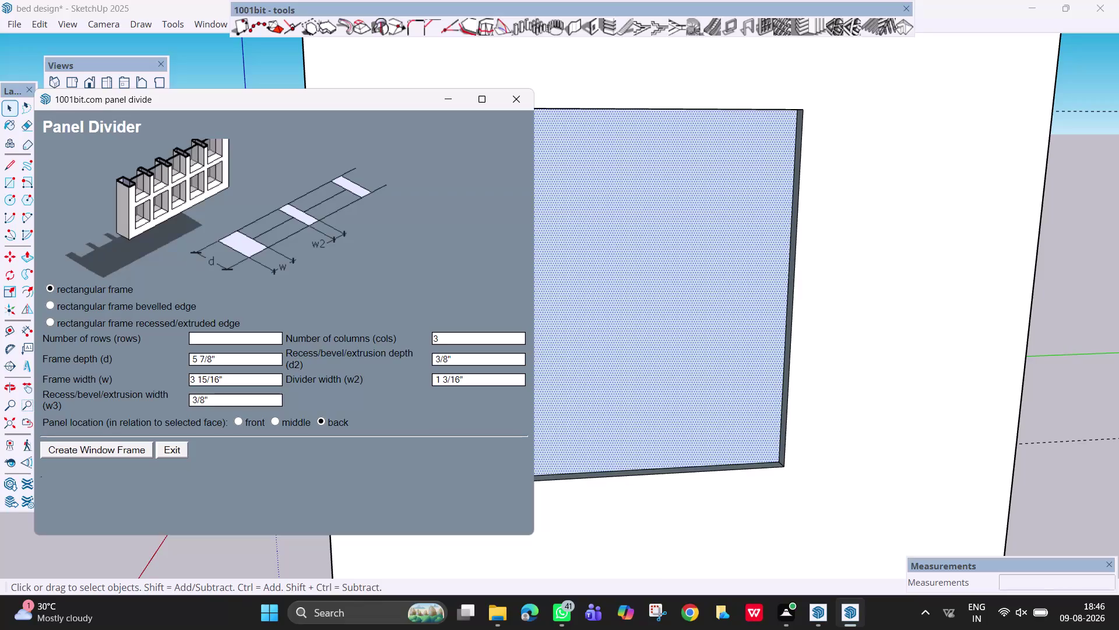
Create a 1-row, 2-column window frame placed at the middle location with 1001bit Panel Divider.
click(258, 337)
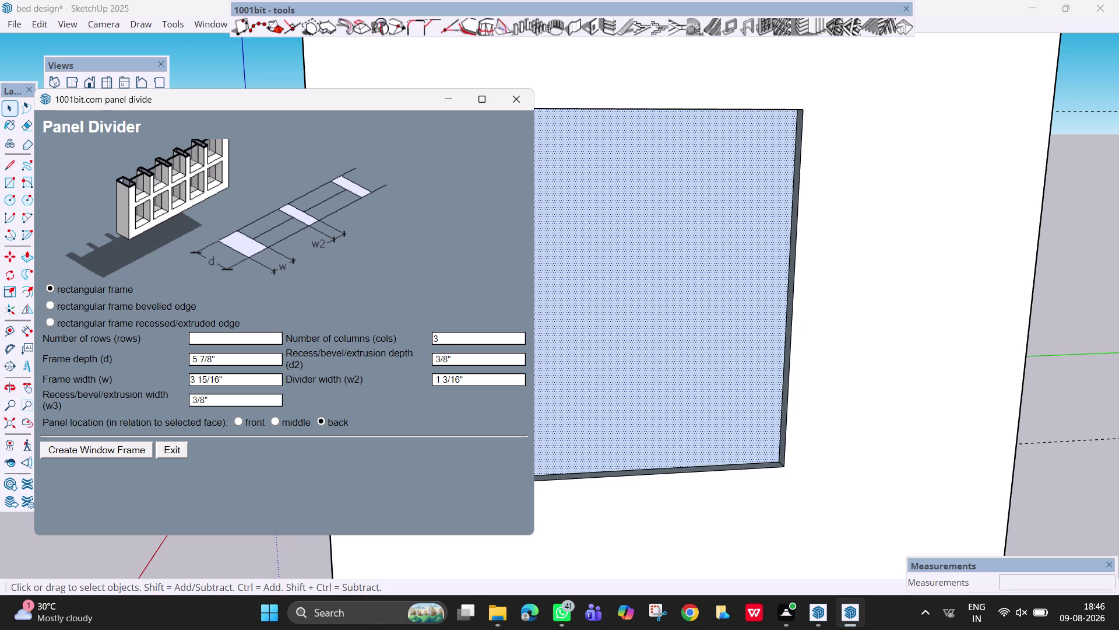
key(1)
click(447, 335)
key(BackSpace)
key(2)
click(276, 420)
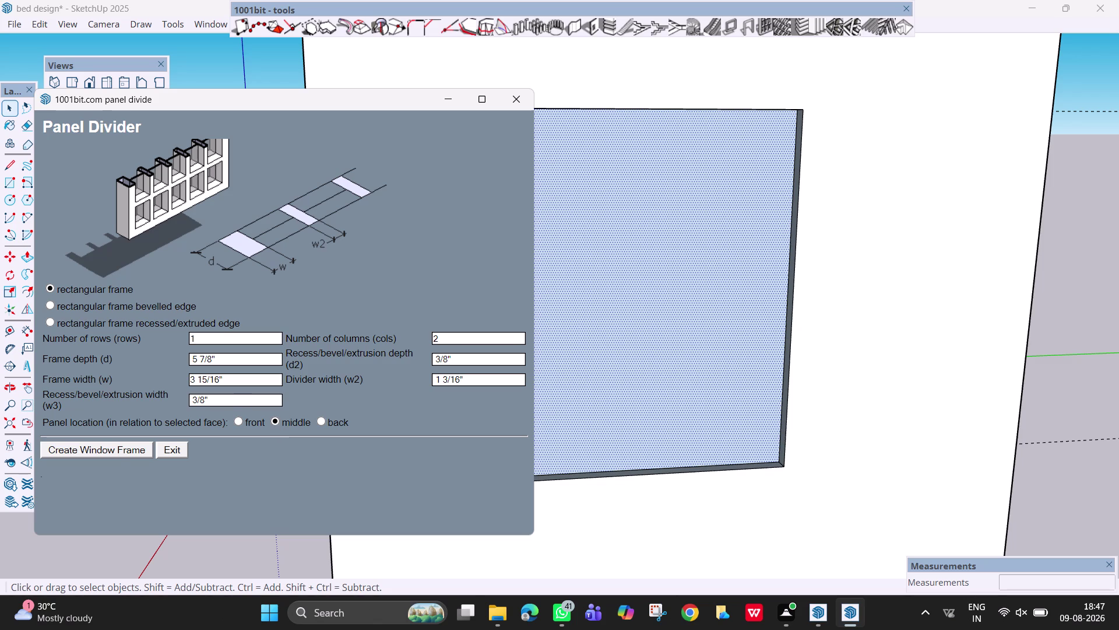
click(104, 449)
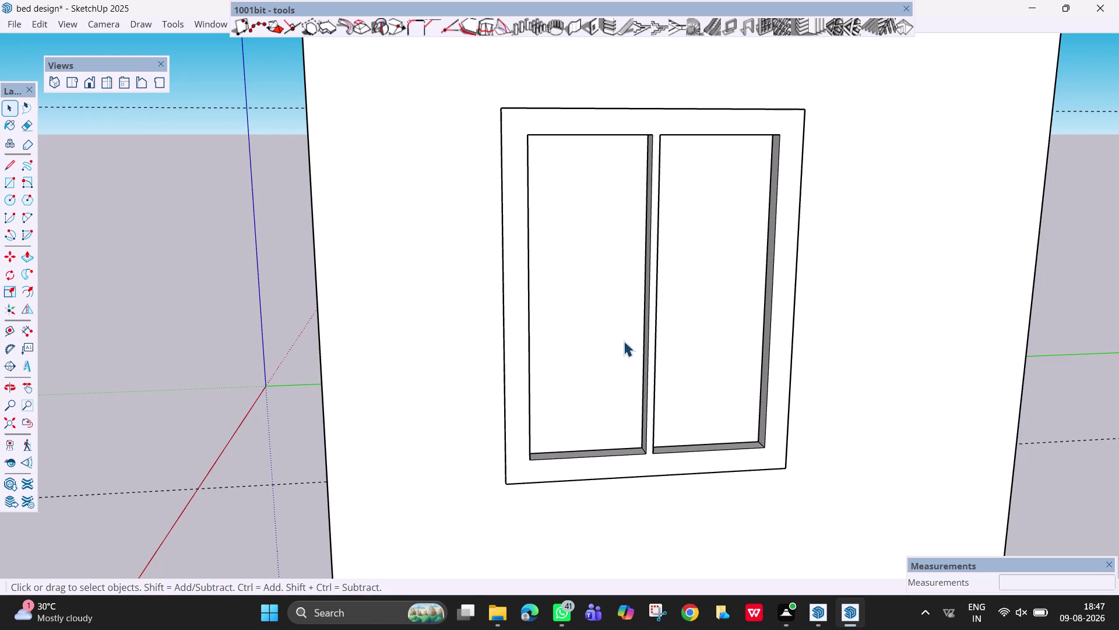
scroll(down, 3)
middle_drag(625, 336, 700, 358)
middle_drag(759, 361, 769, 363)
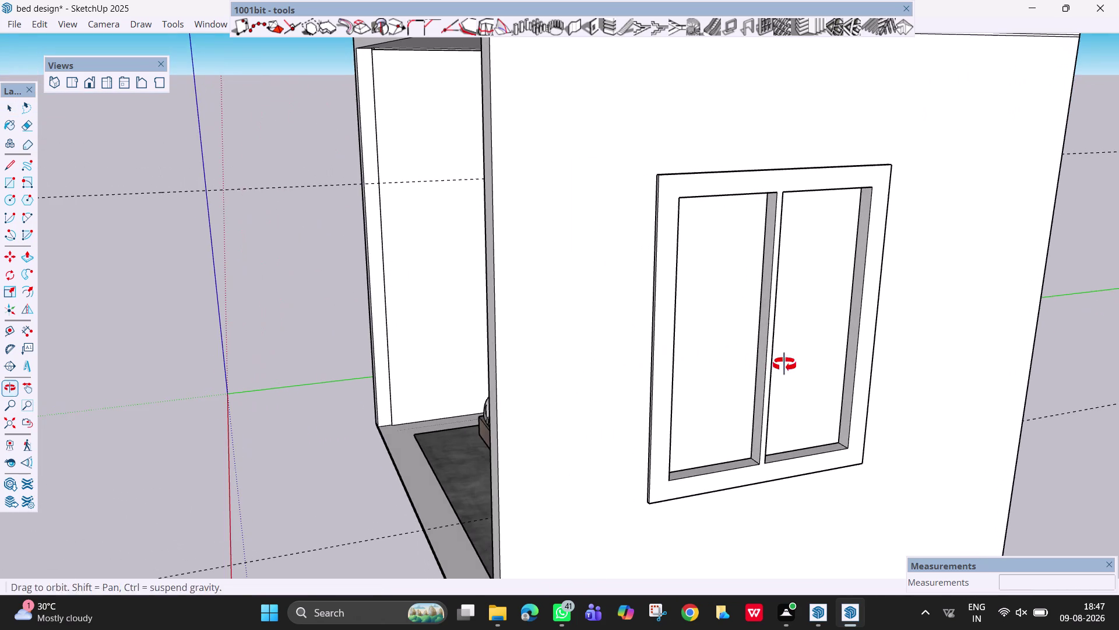
middle_drag(768, 363, 788, 364)
scroll(down, 3)
middle_drag(525, 347, 893, 369)
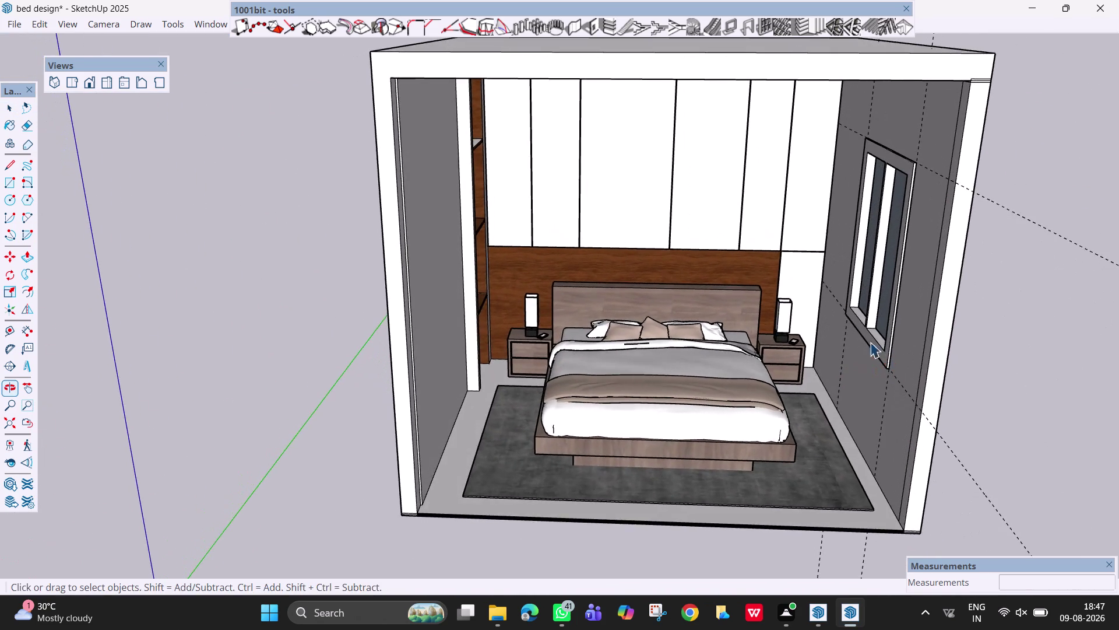
scroll(up, 3)
scroll(up, 3)
middle_drag(875, 340, 897, 378)
scroll(down, 3)
middle_drag(914, 381, 622, 342)
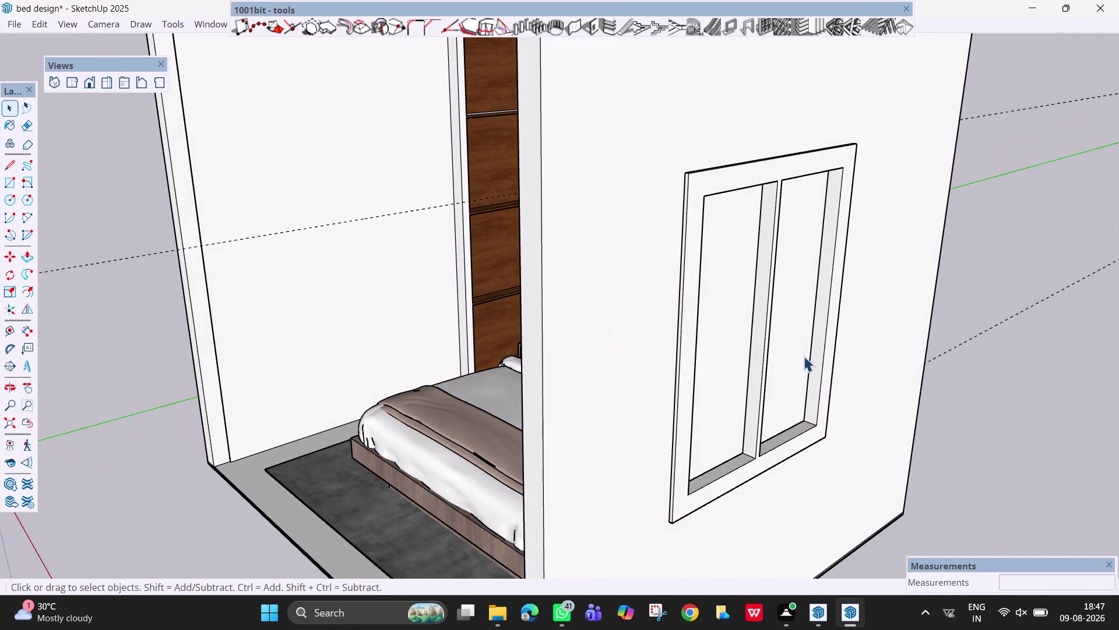
middle_drag(802, 298, 757, 276)
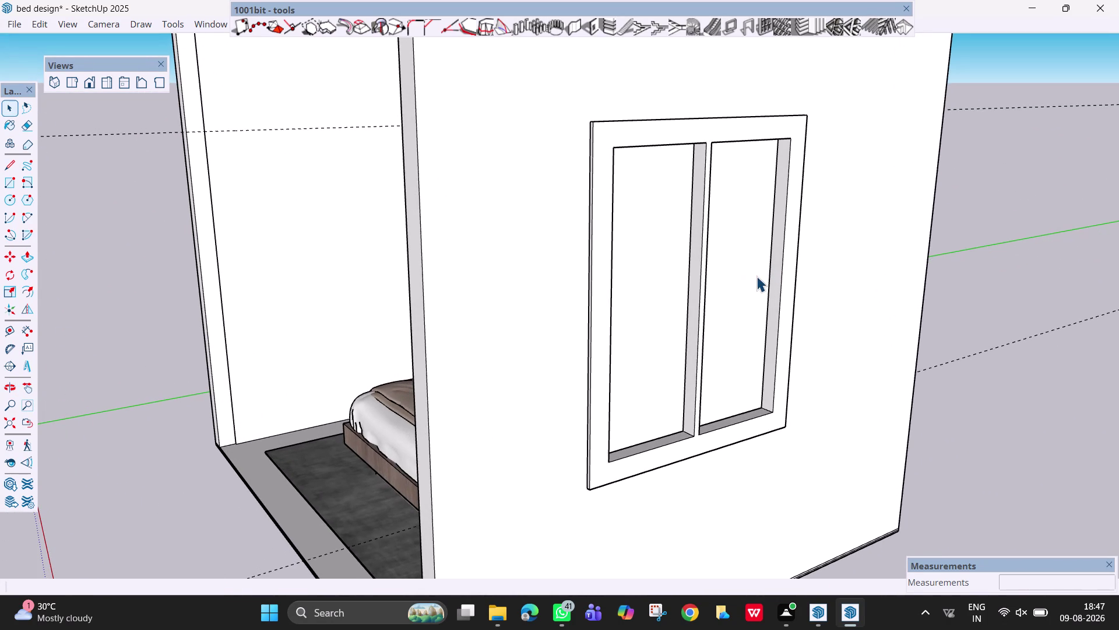
click(737, 279)
Explode the window frame group and orbit to view it from inside the room.
right_click(738, 280)
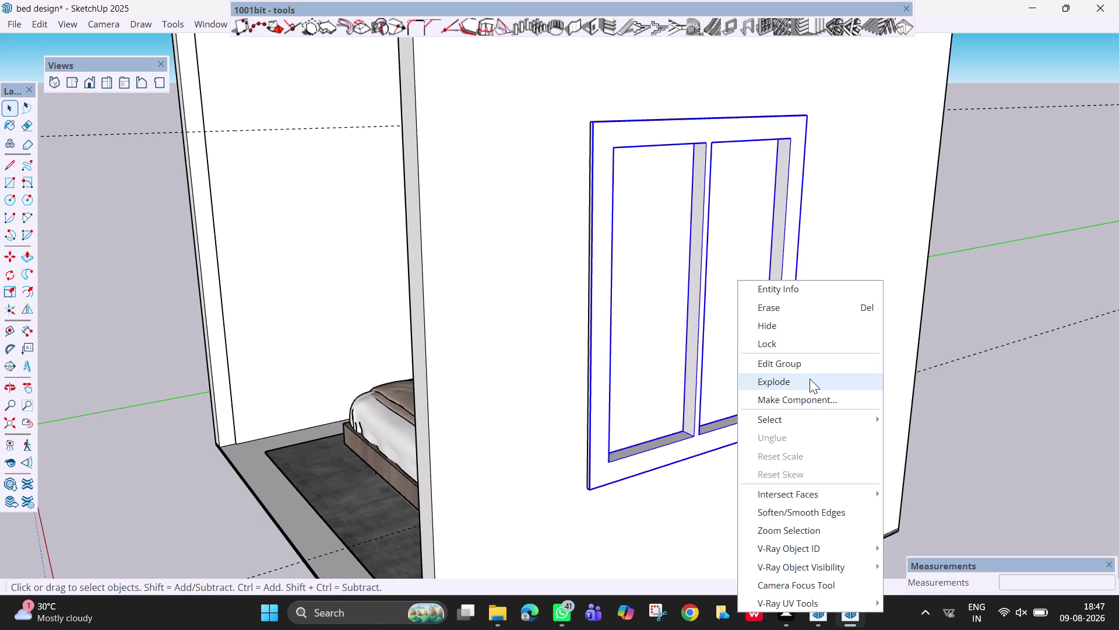
click(810, 378)
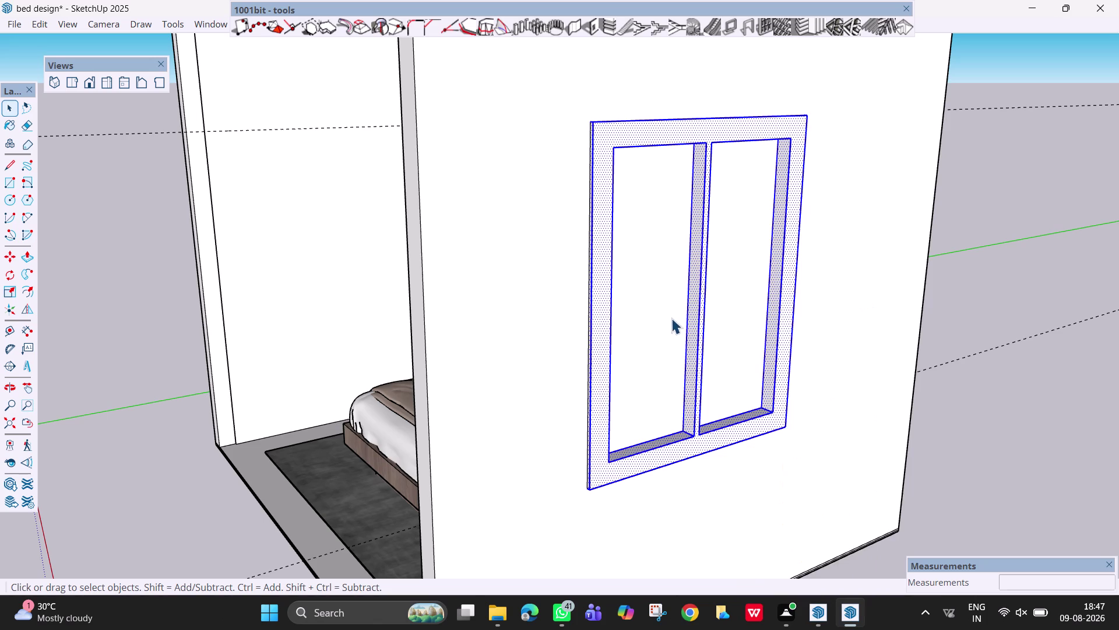
middle_drag(682, 330, 819, 347)
middle_drag(659, 326, 850, 362)
key(space)
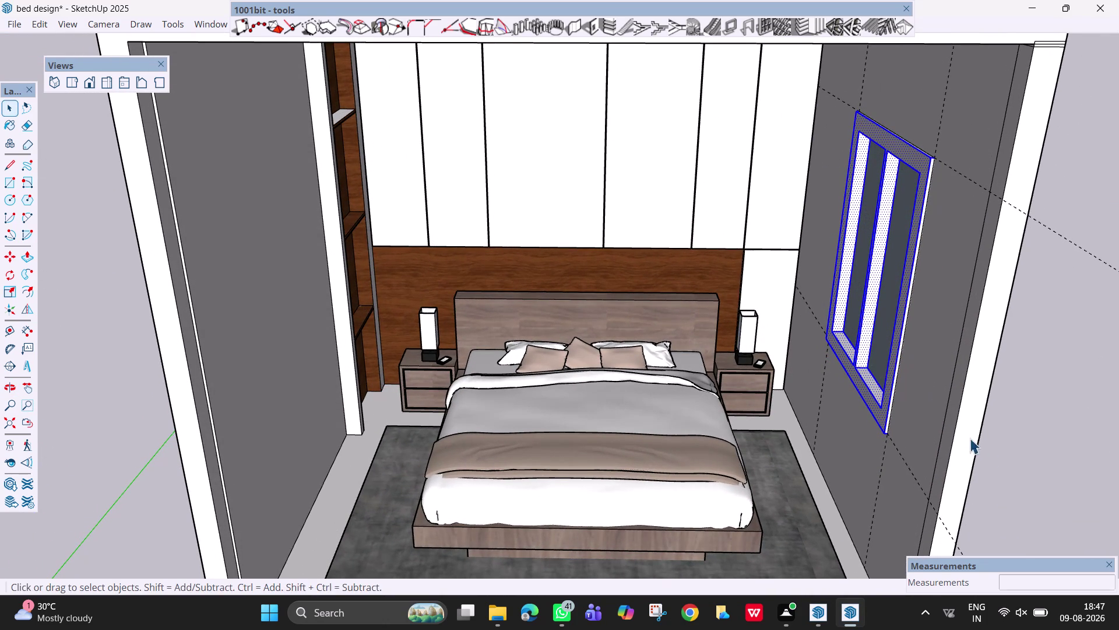
Clear the selection, zoom toward the window and select the glass panes.
click(1043, 471)
scroll(up, 3)
middle_drag(863, 325, 943, 344)
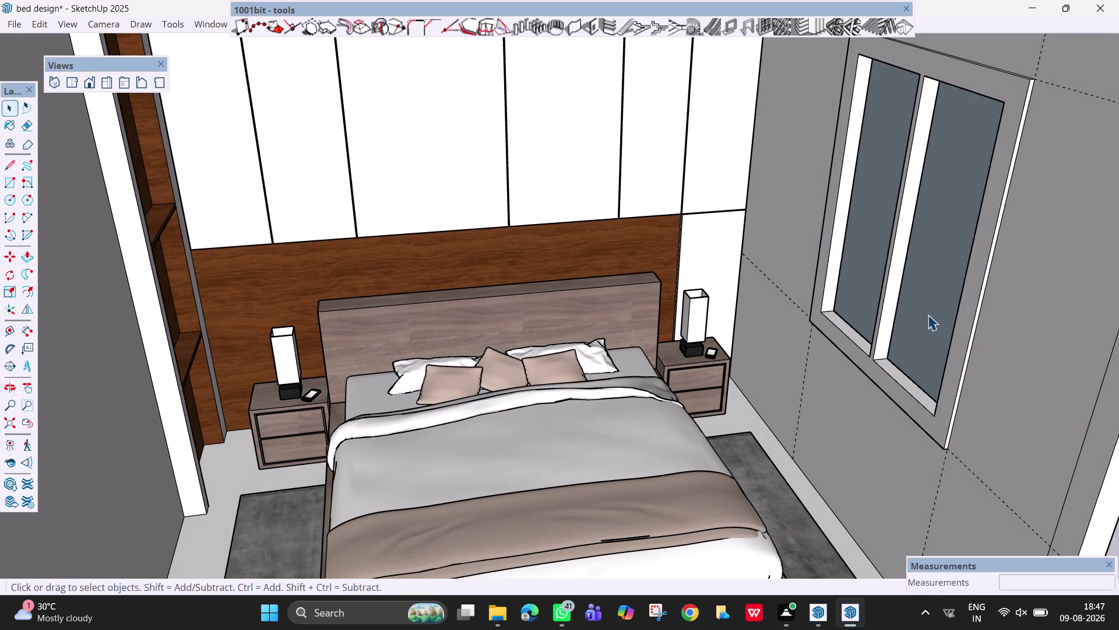
click(928, 314)
right_click(928, 315)
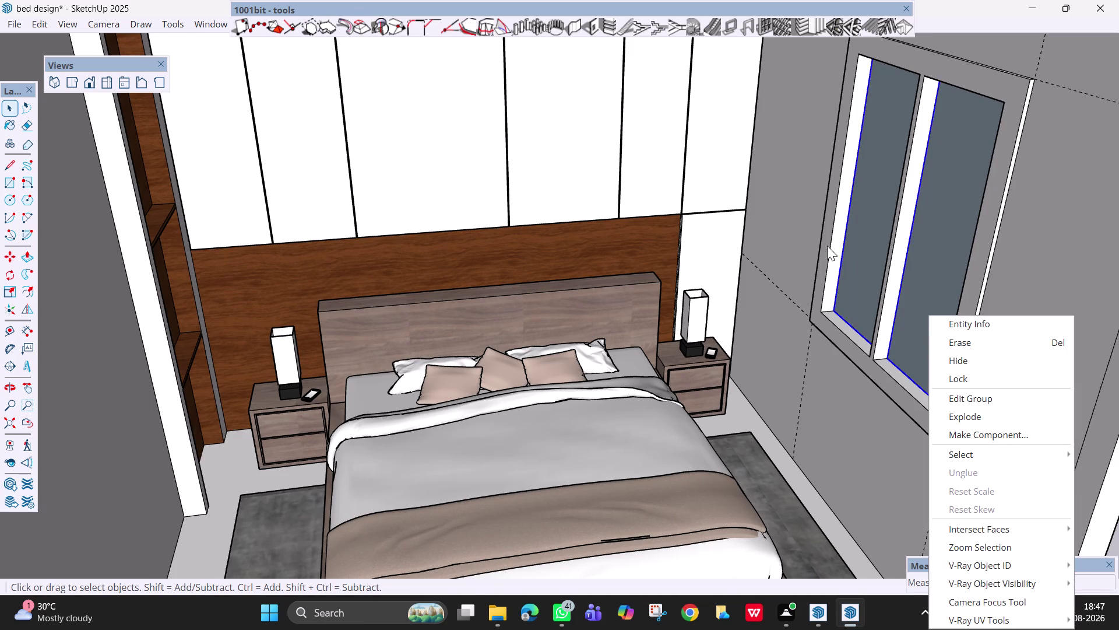
click(201, 22)
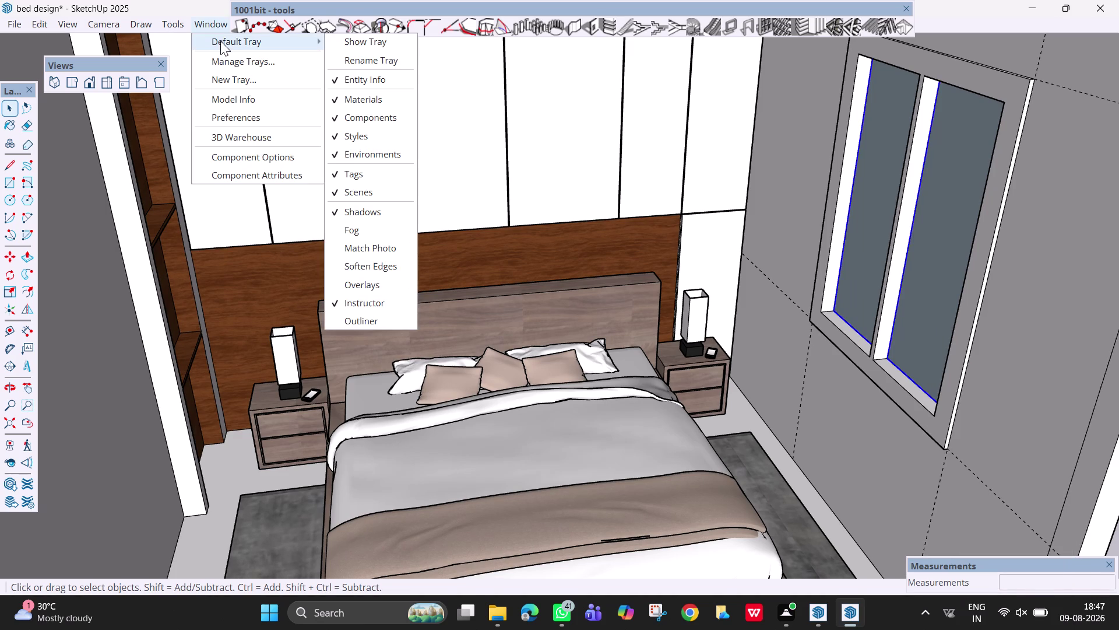
Paint a window pane with Glass_Safety_01 from the Materials panel's Glass category.
click(220, 41)
click(347, 50)
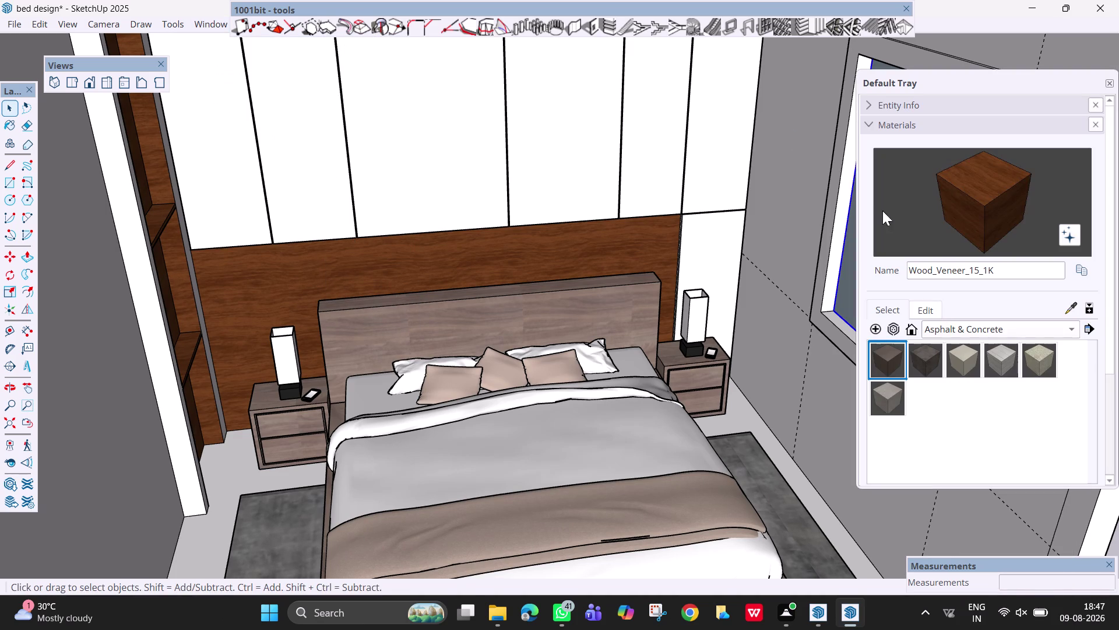
click(1001, 336)
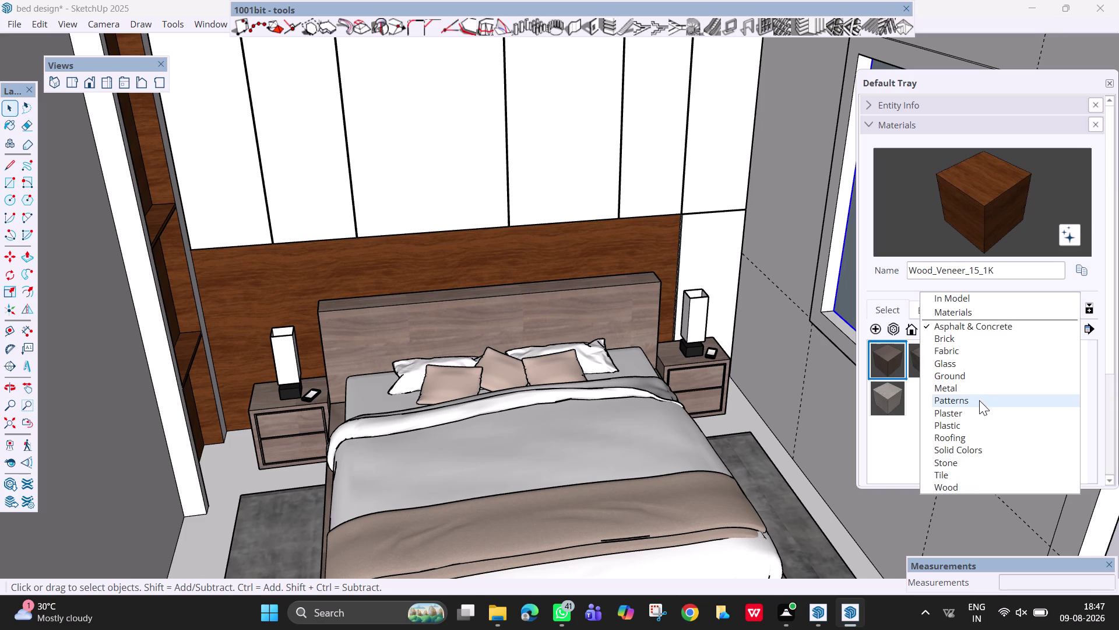
click(970, 365)
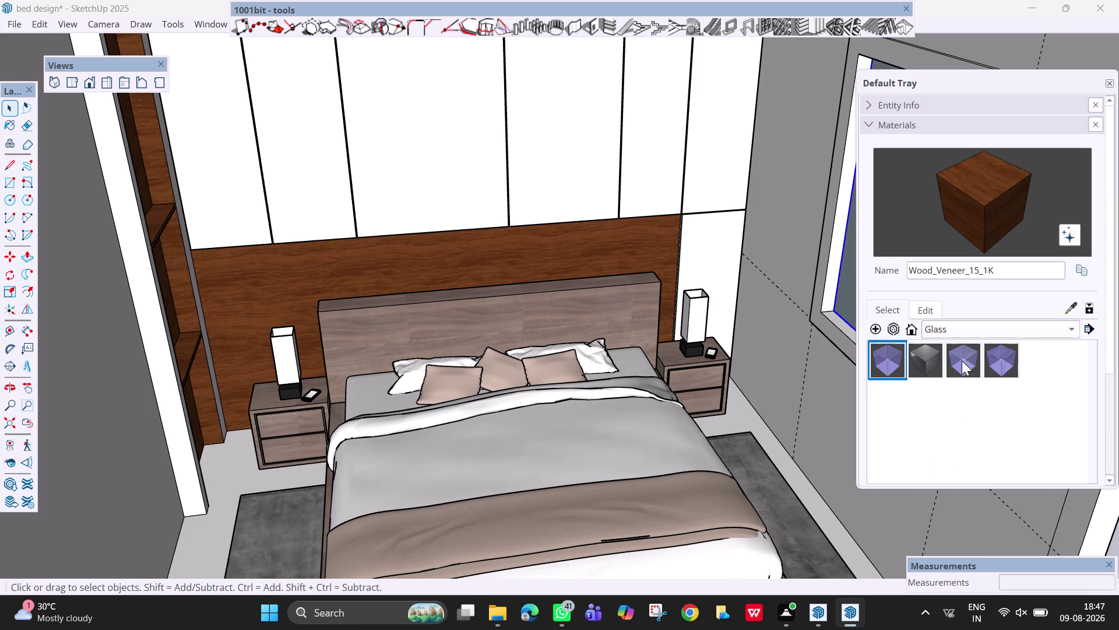
click(962, 360)
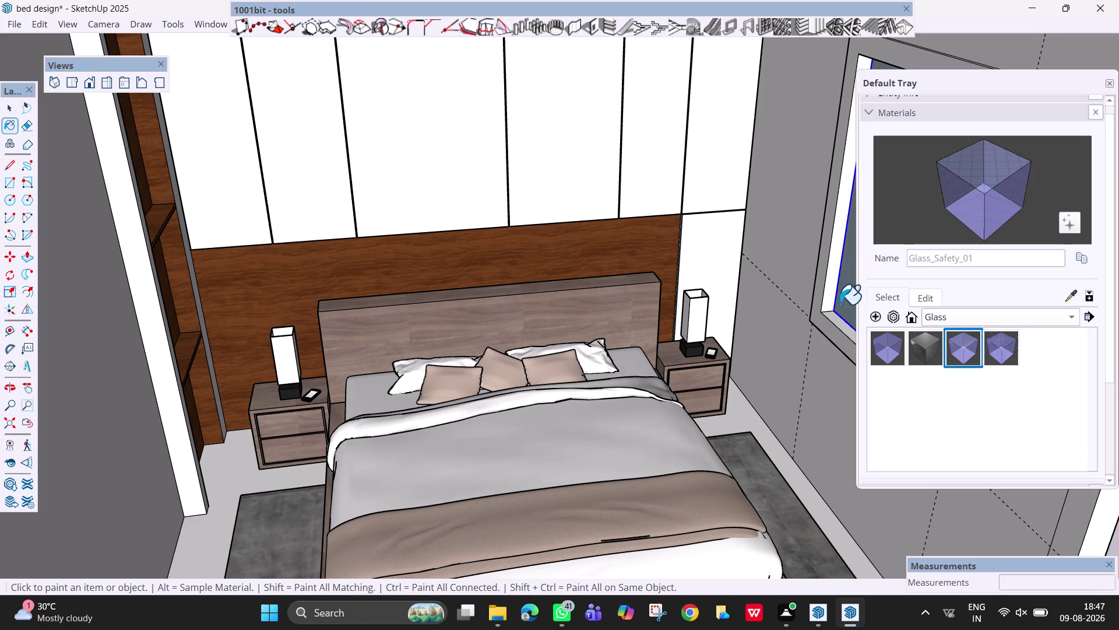
click(840, 304)
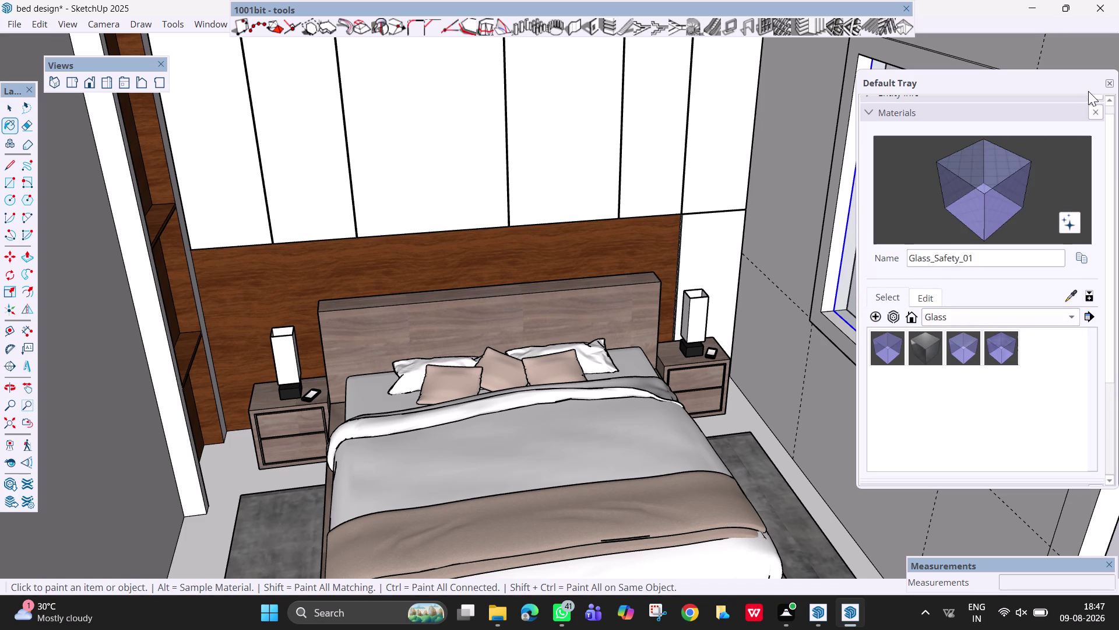
Repaint the panes with Glass_Sky Reflection_01, close the Materials panel and view from outside.
drag(1066, 89, 720, 96)
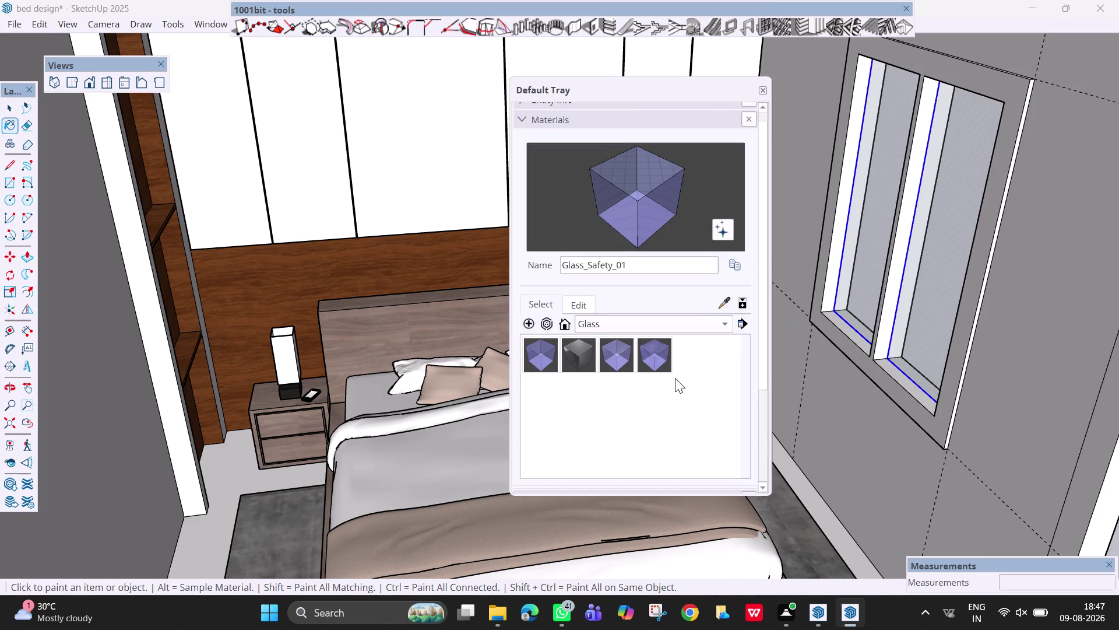
click(652, 351)
click(933, 285)
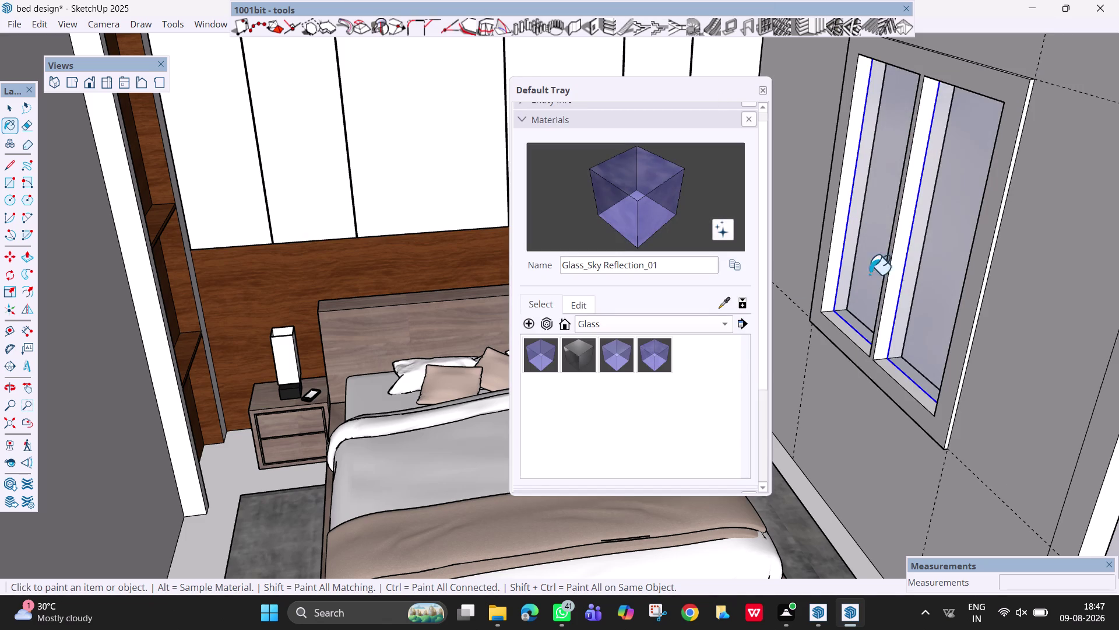
scroll(down, 3)
middle_drag(803, 271, 929, 207)
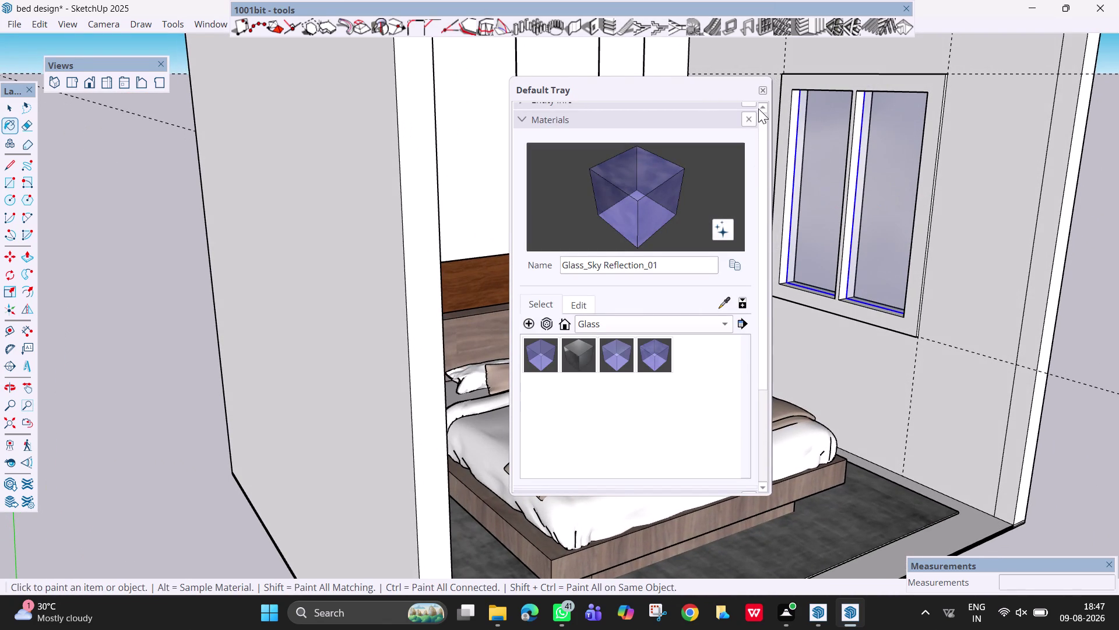
click(758, 90)
scroll(down, 3)
middle_drag(851, 228, 768, 278)
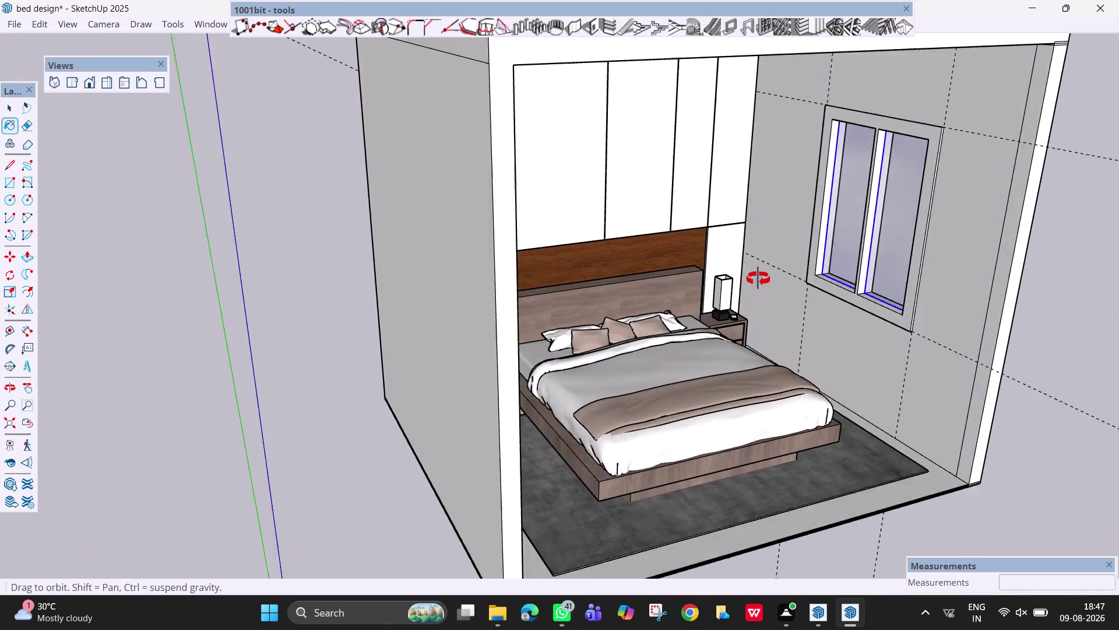
middle_drag(769, 278, 656, 276)
scroll(up, 3)
scroll(up, 3)
middle_drag(826, 378, 722, 370)
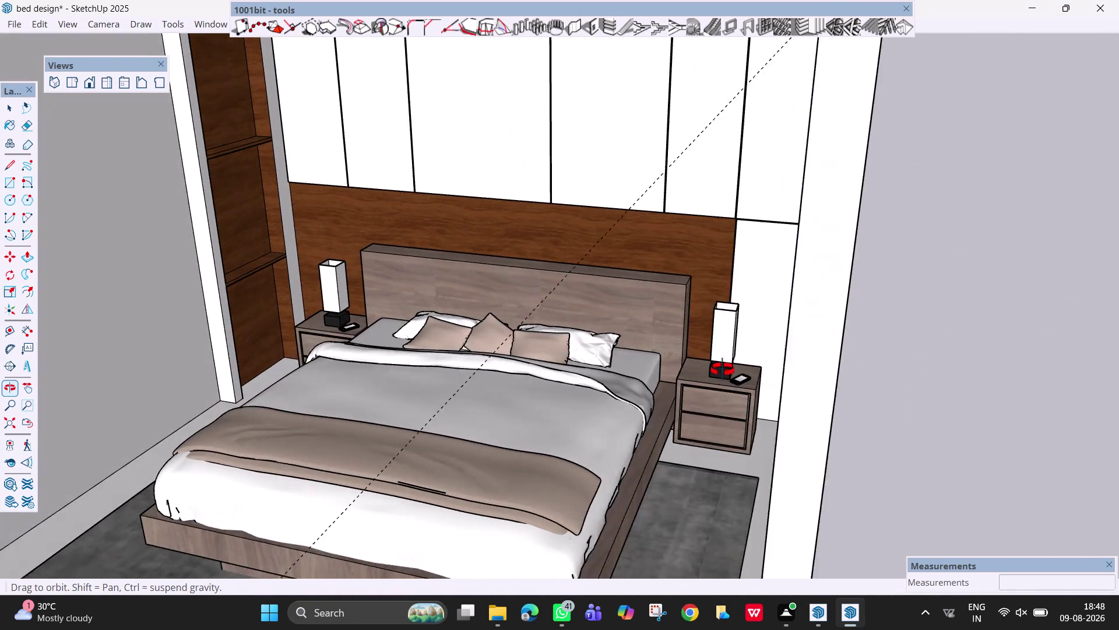
middle_drag(723, 370, 764, 359)
scroll(up, 3)
scroll(down, 3)
scroll(down, 3)
middle_drag(651, 458, 759, 360)
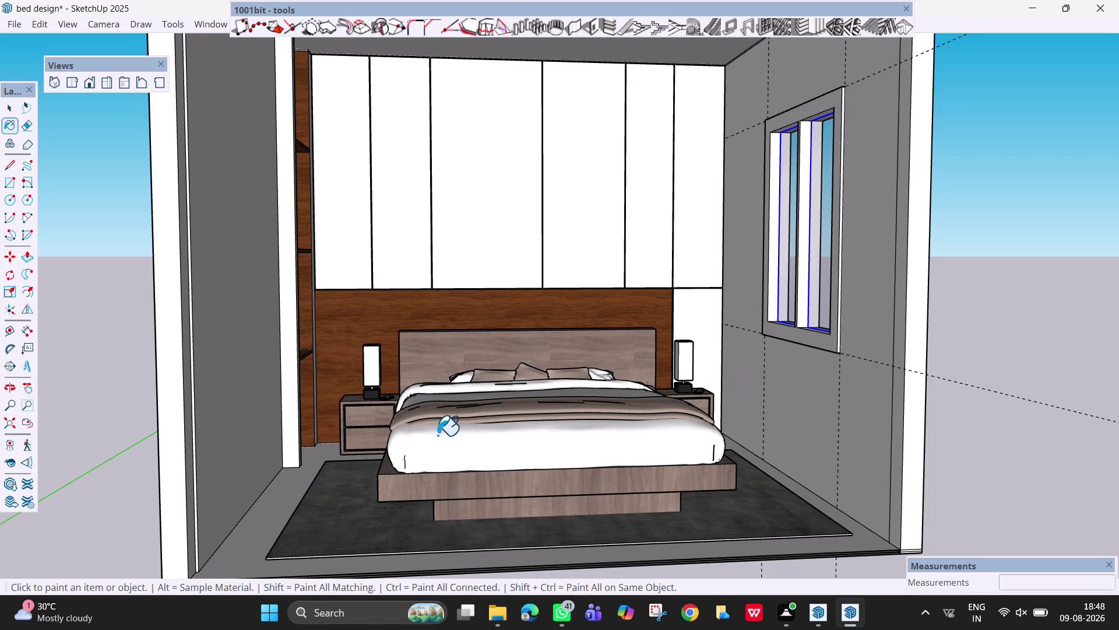
scroll(down, 3)
middle_drag(458, 420, 334, 455)
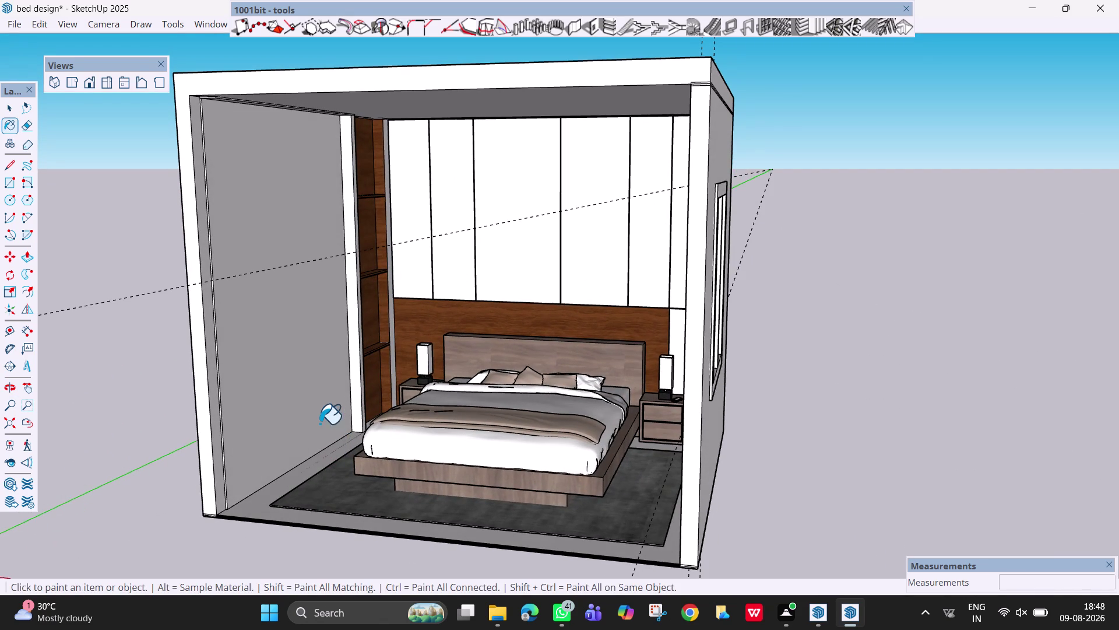
key(Escape)
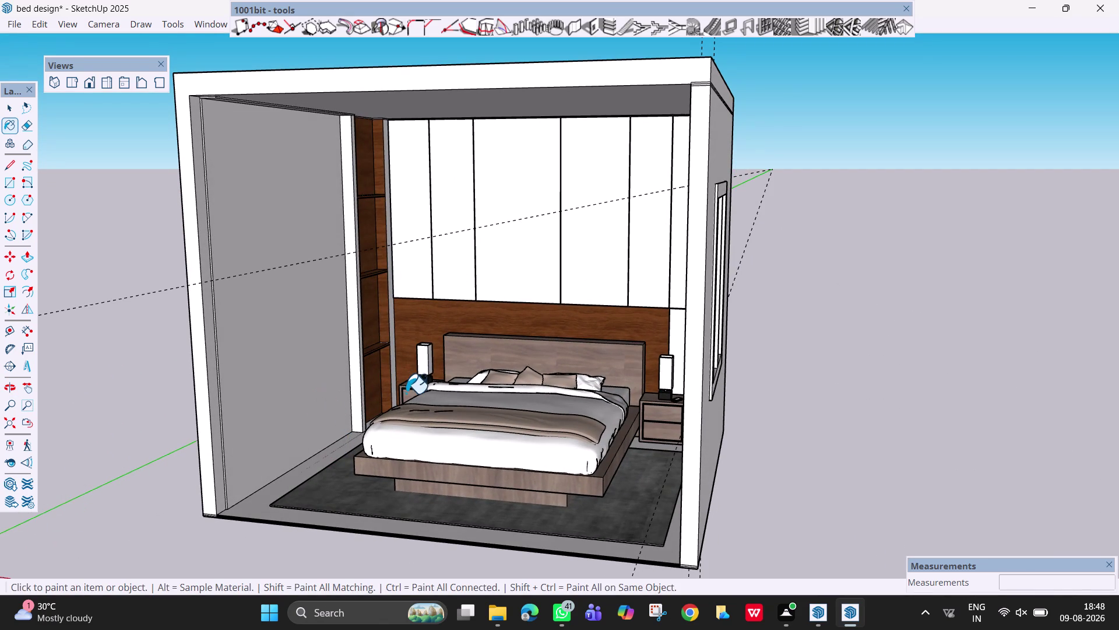
key(space)
middle_drag(348, 408, 248, 414)
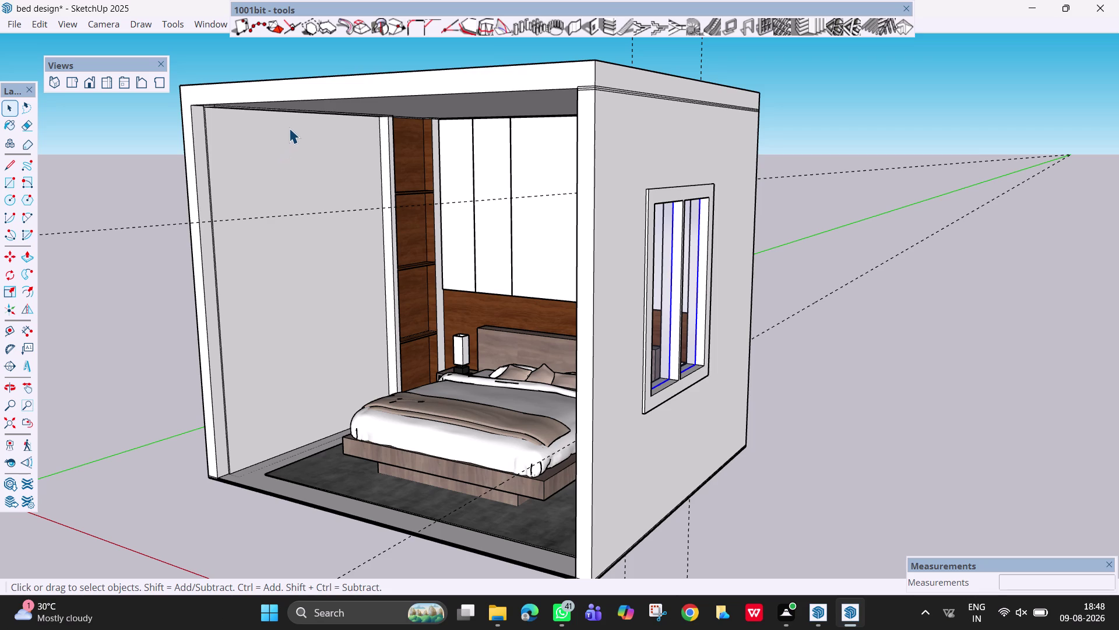
key(p)
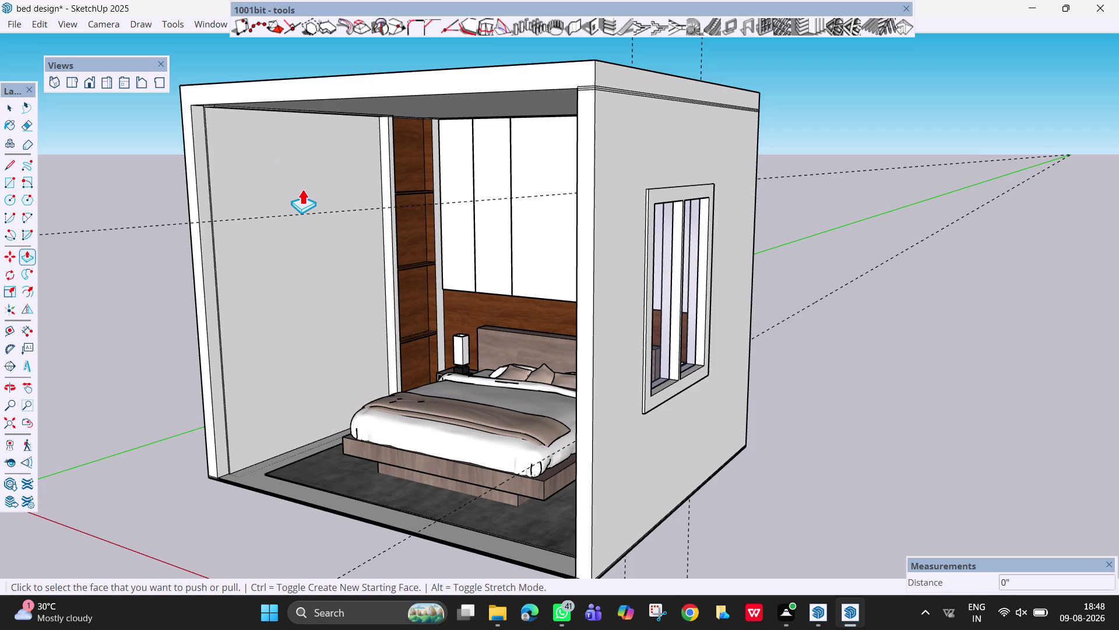
Try pulling the left side wall face, cancelling while zooming in on the wall edge.
click(302, 188)
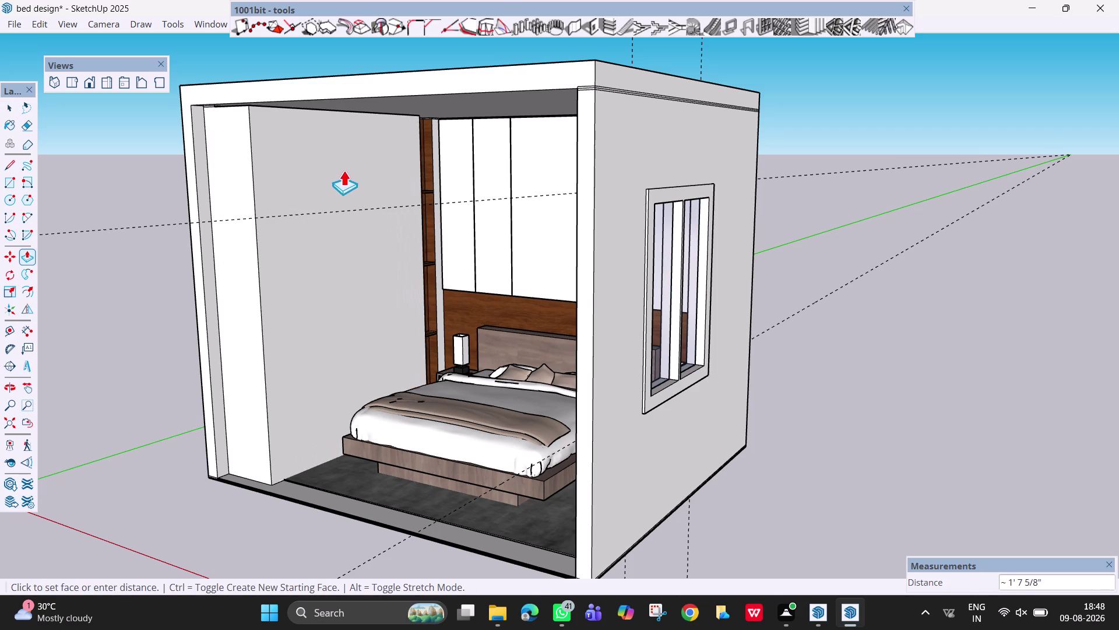
key(Escape)
click(370, 157)
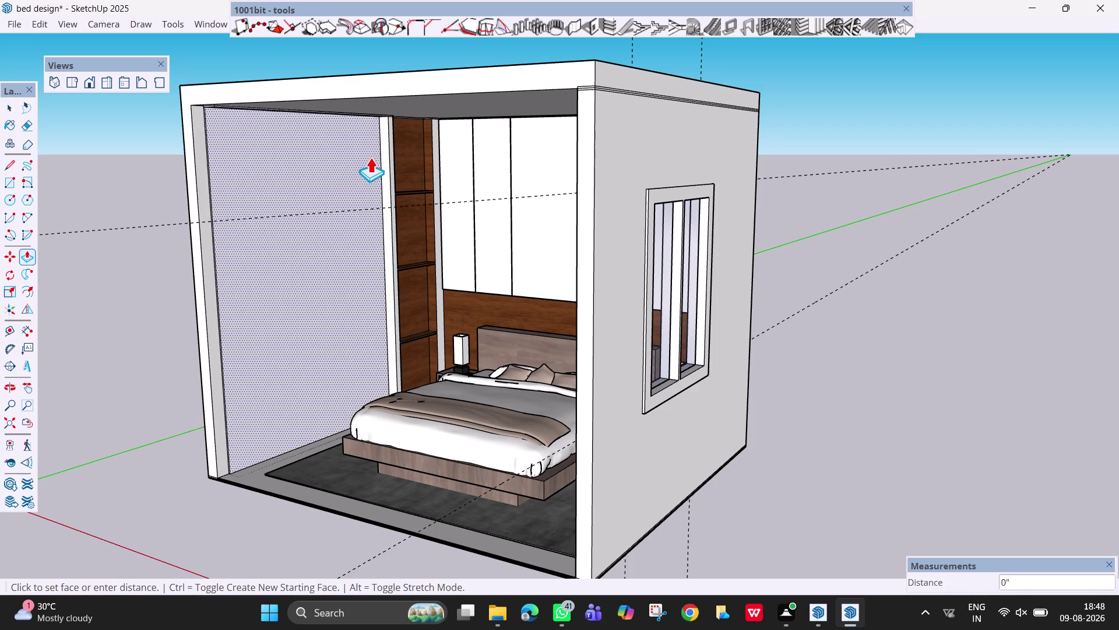
scroll(up, 3)
middle_drag(385, 160, 330, 167)
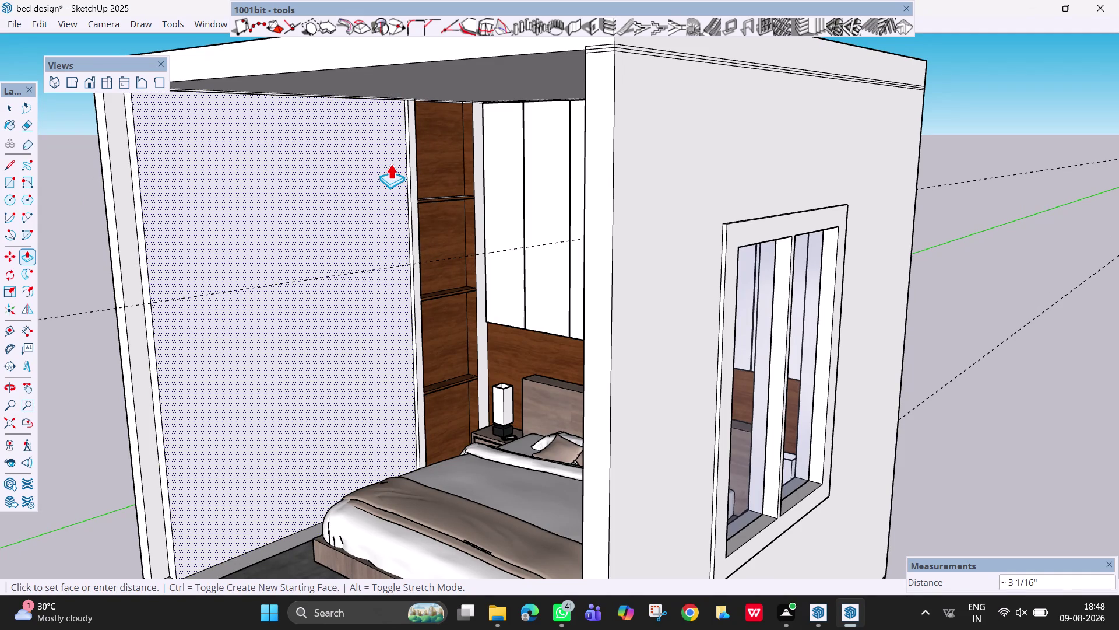
scroll(up, 3)
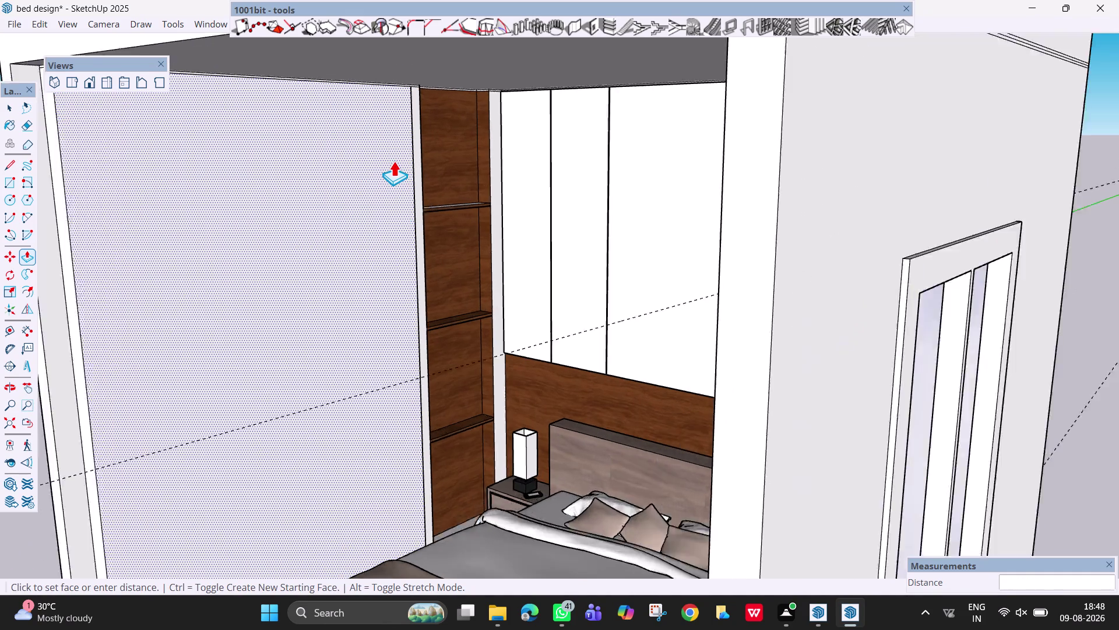
scroll(up, 3)
scroll(up, 3)
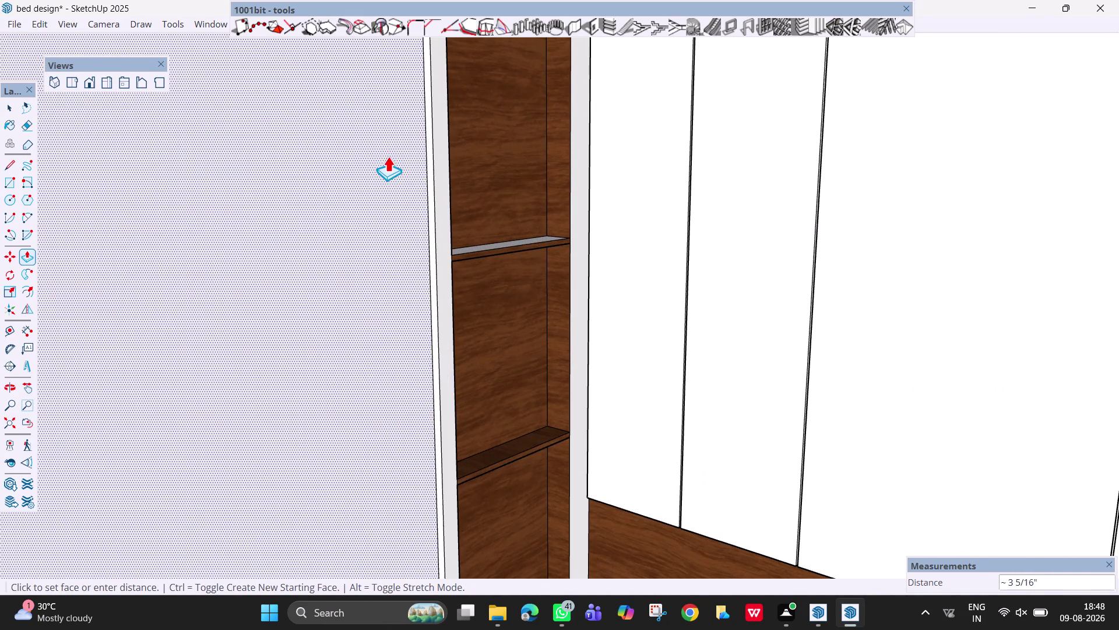
key(Escape)
click(405, 152)
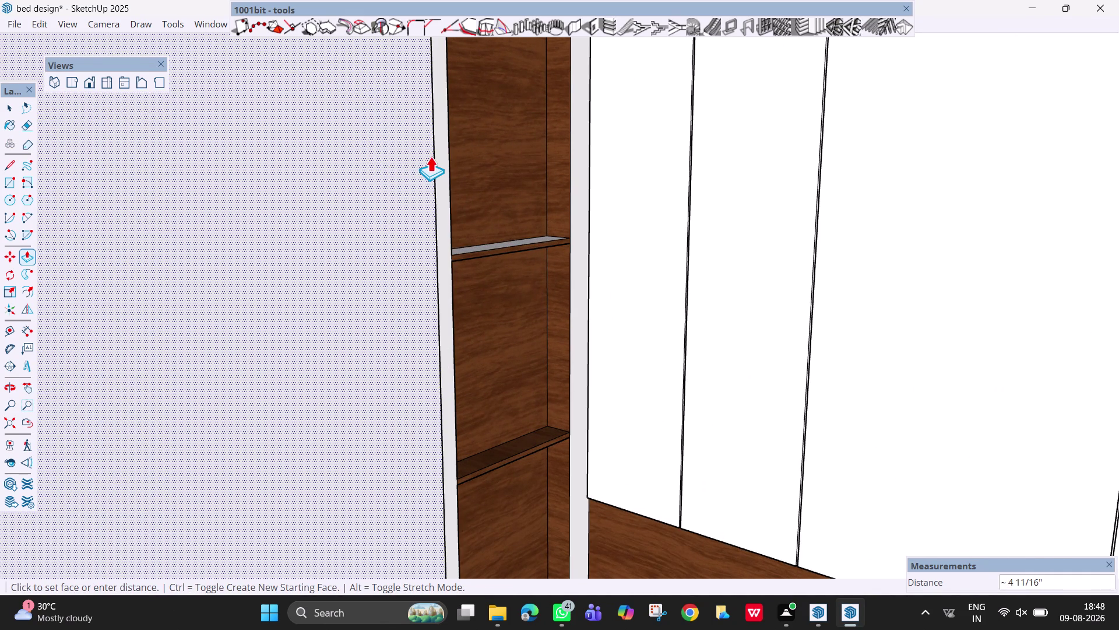
middle_drag(433, 156, 342, 161)
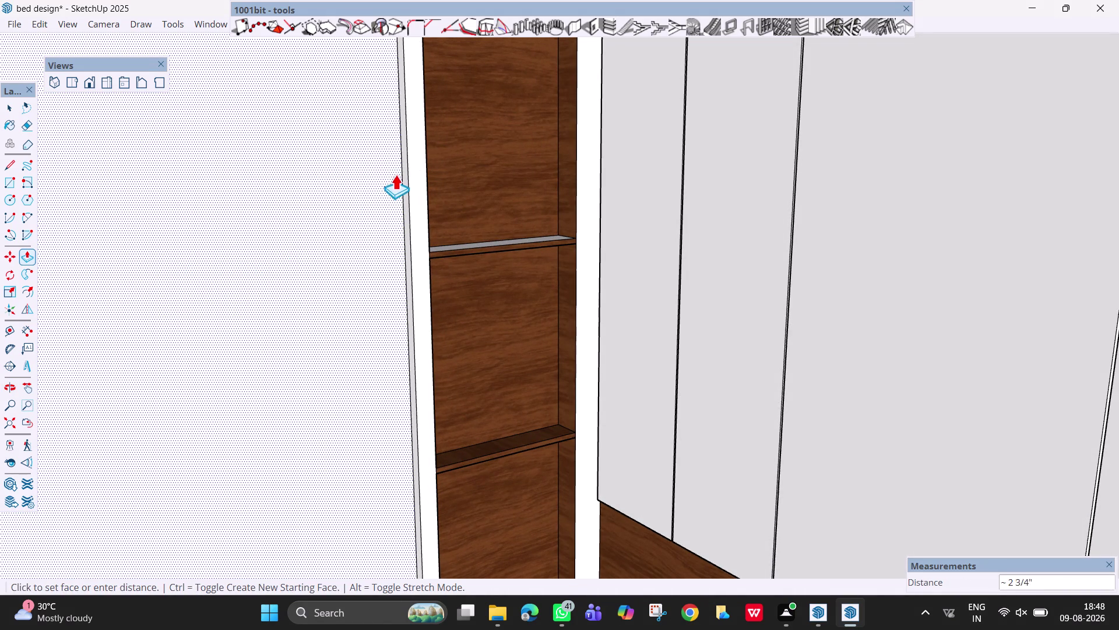
scroll(up, 3)
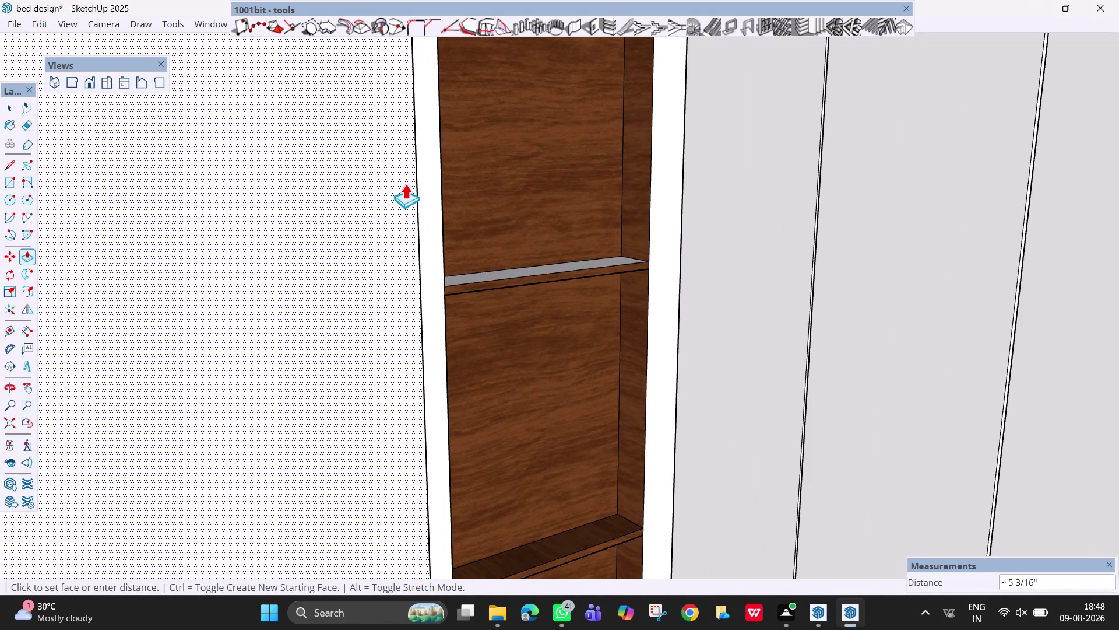
key(Escape)
scroll(down, 3)
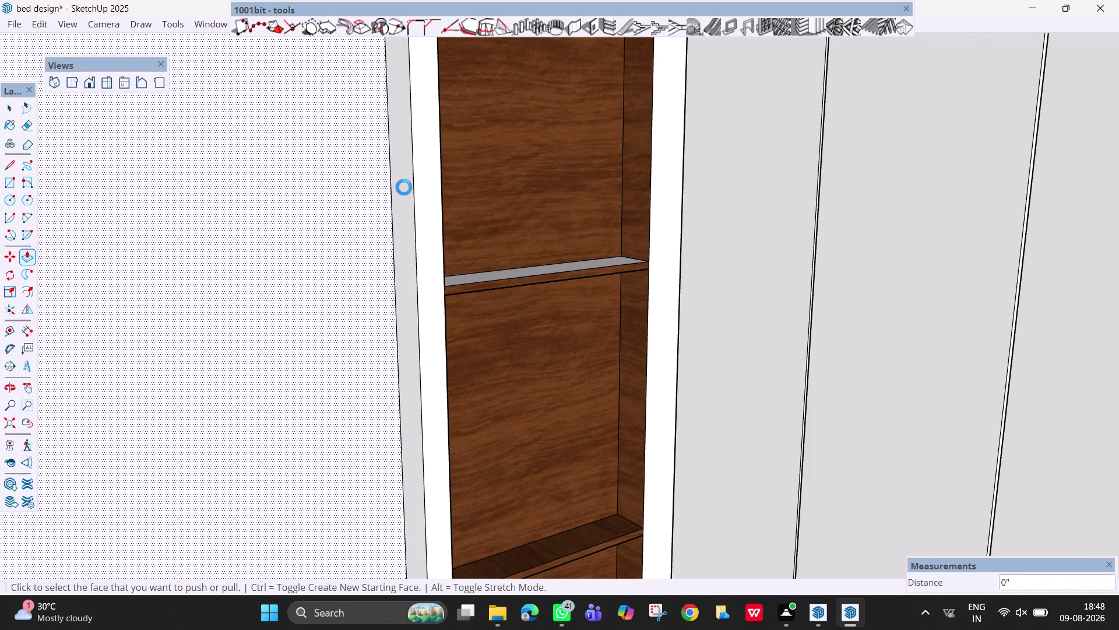
middle_drag(446, 200, 363, 205)
Pull the side wall face out 2 inches and orbit back toward the bedroom.
click(368, 215)
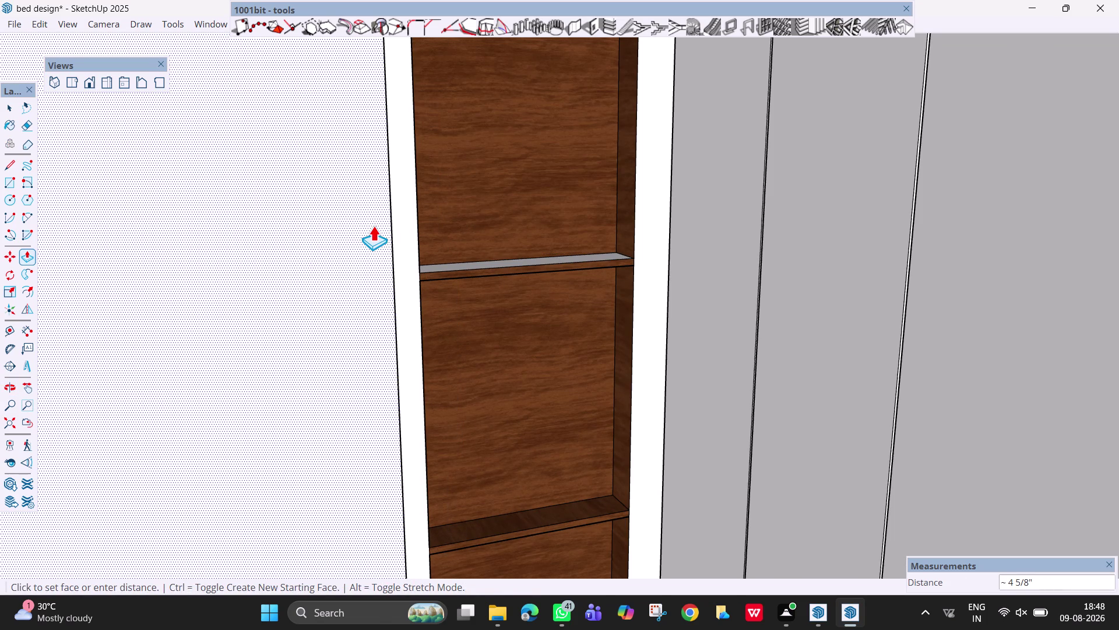
key(2)
key(Return)
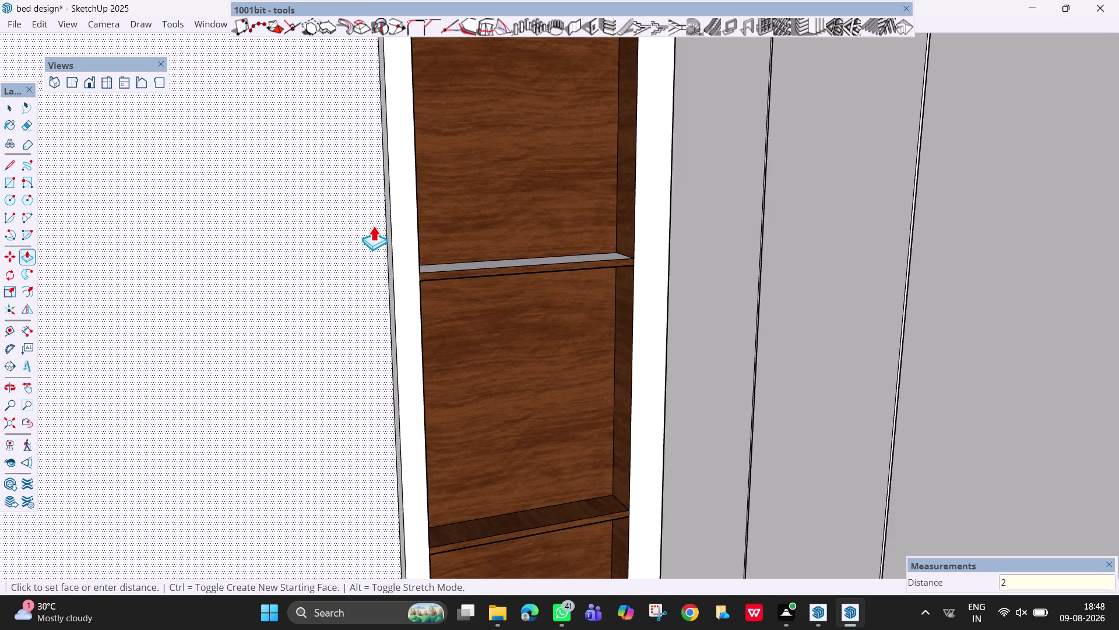
middle_drag(392, 244, 535, 318)
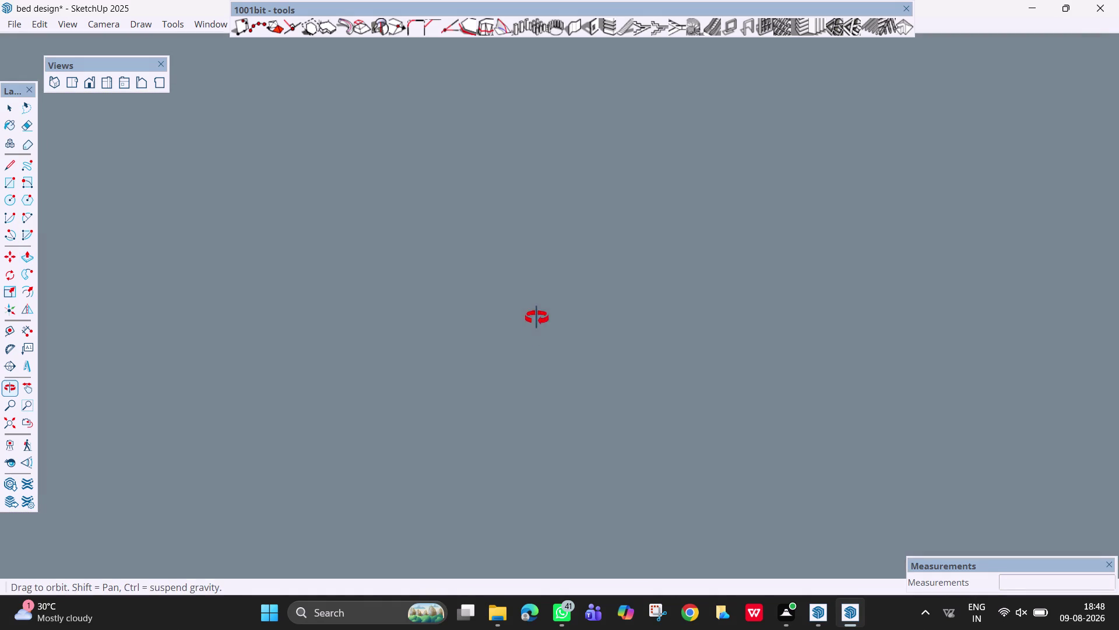
middle_drag(535, 318, 537, 318)
scroll(down, 3)
scroll(down, 3)
middle_click(437, 314)
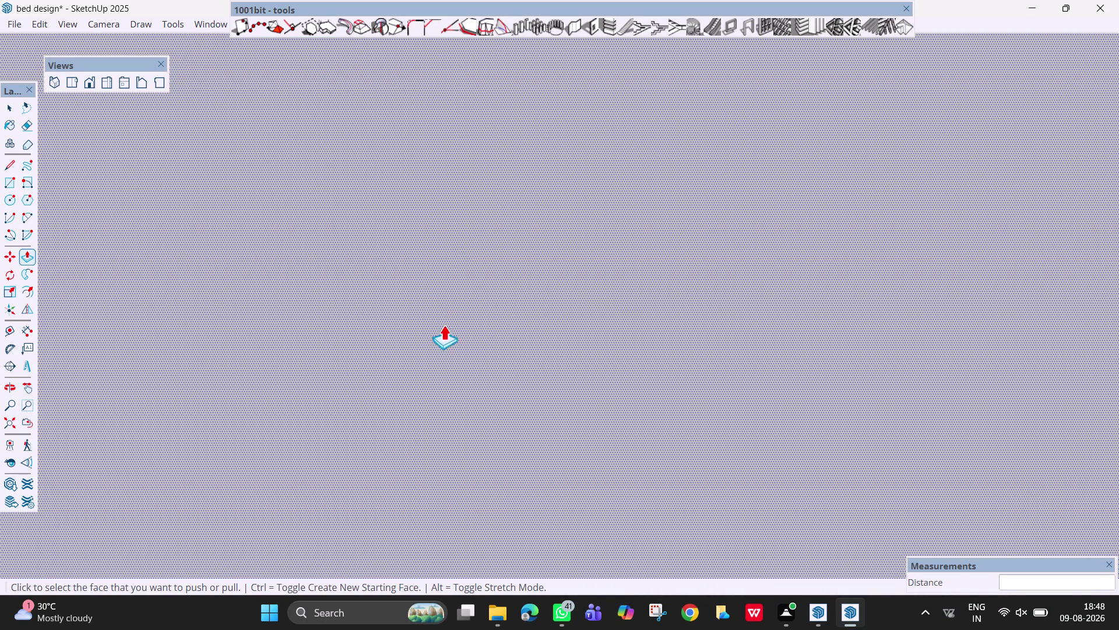
click(4, 420)
scroll(up, 3)
scroll(up, 3)
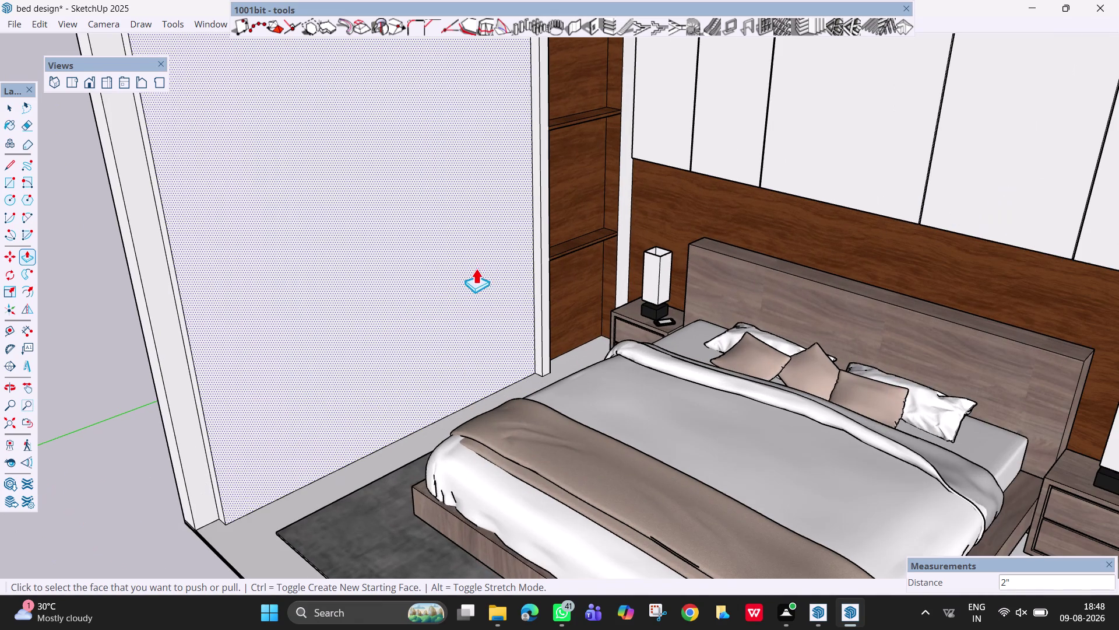
Pull the next side wall face, correcting the distance from 1 to 2 inches.
click(531, 285)
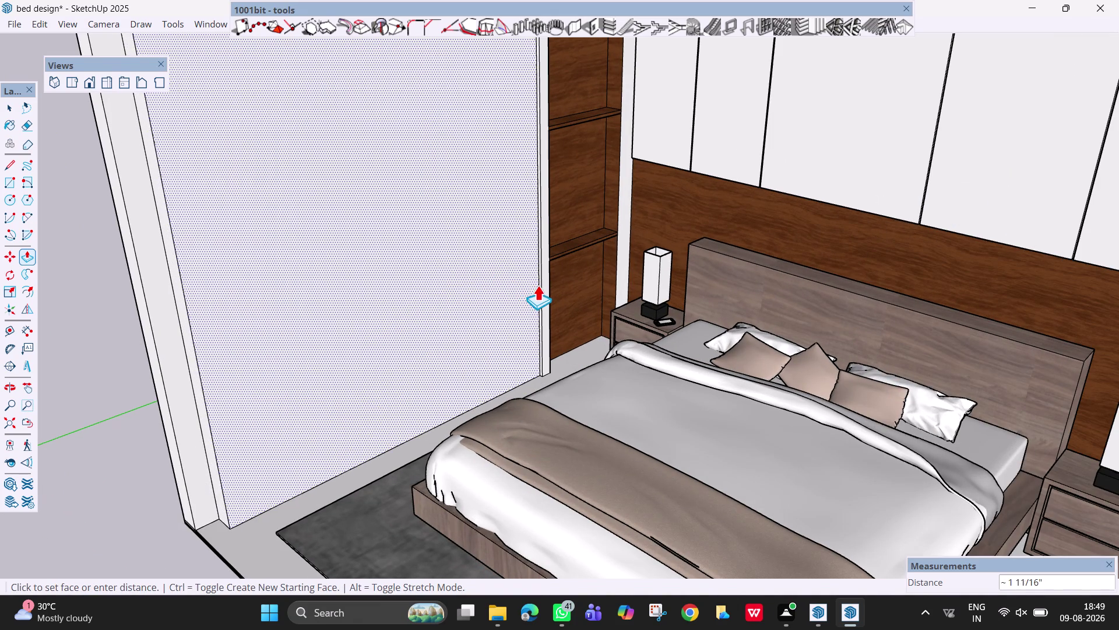
scroll(up, 3)
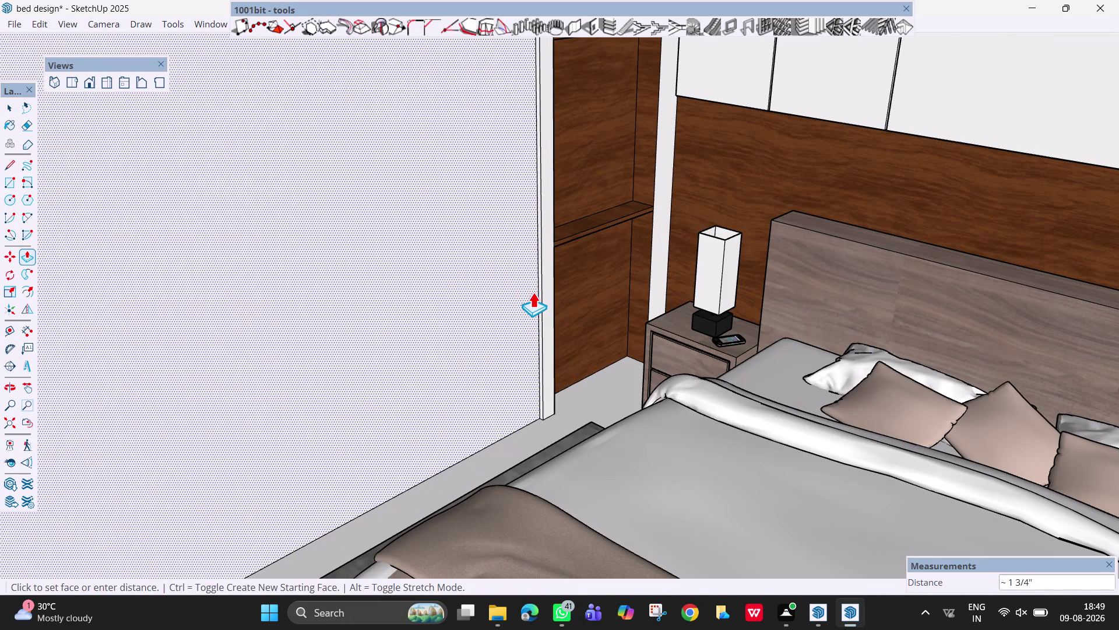
key(1)
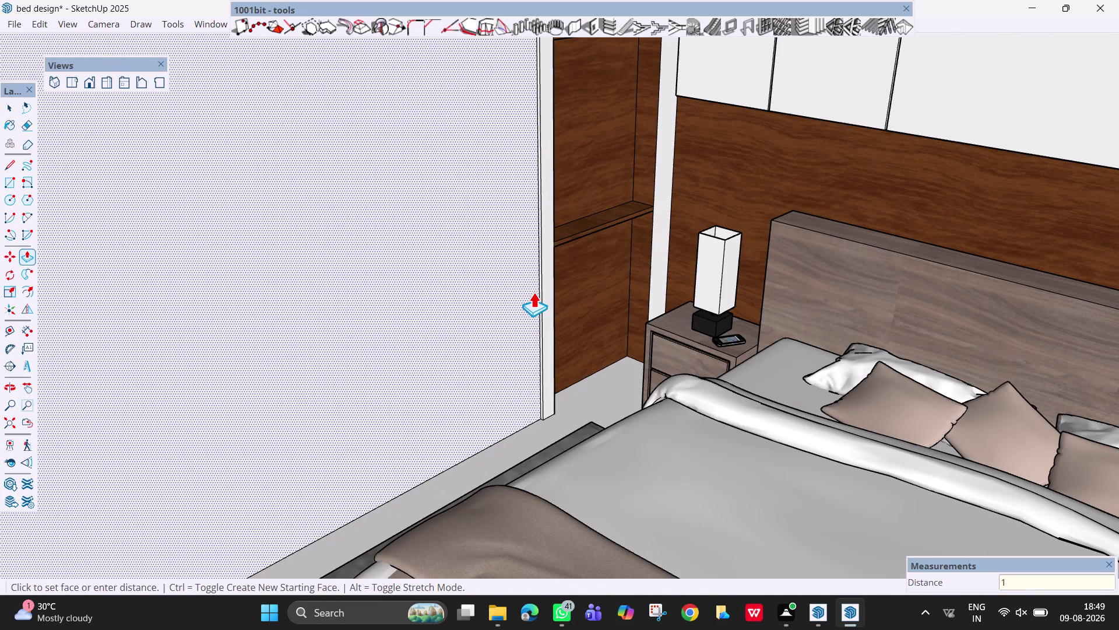
key(Return)
click(533, 292)
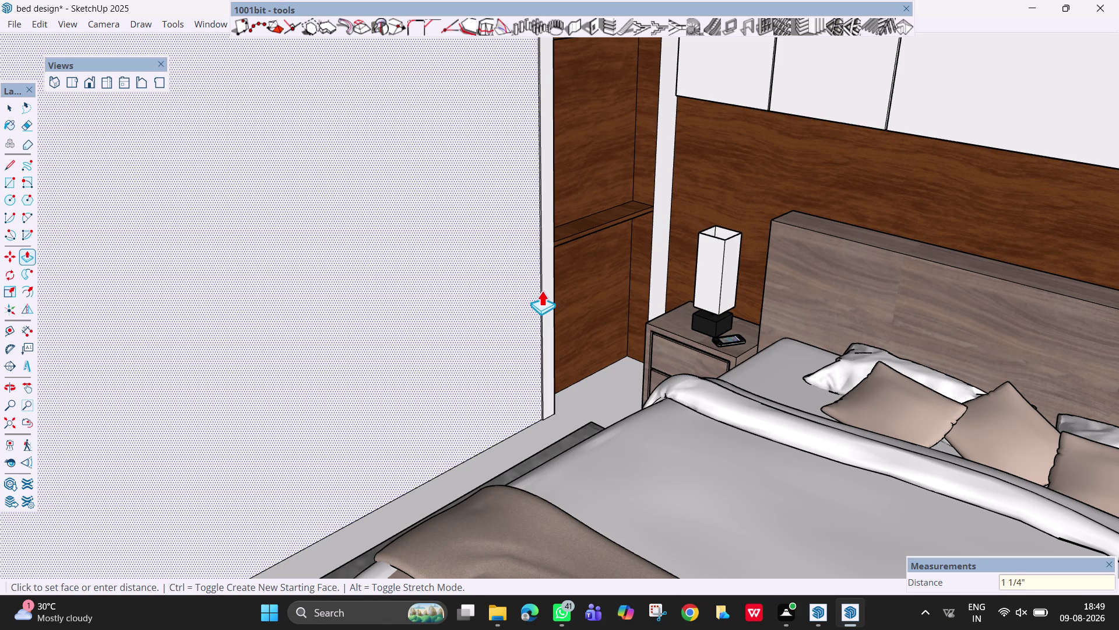
key(2)
key(Return)
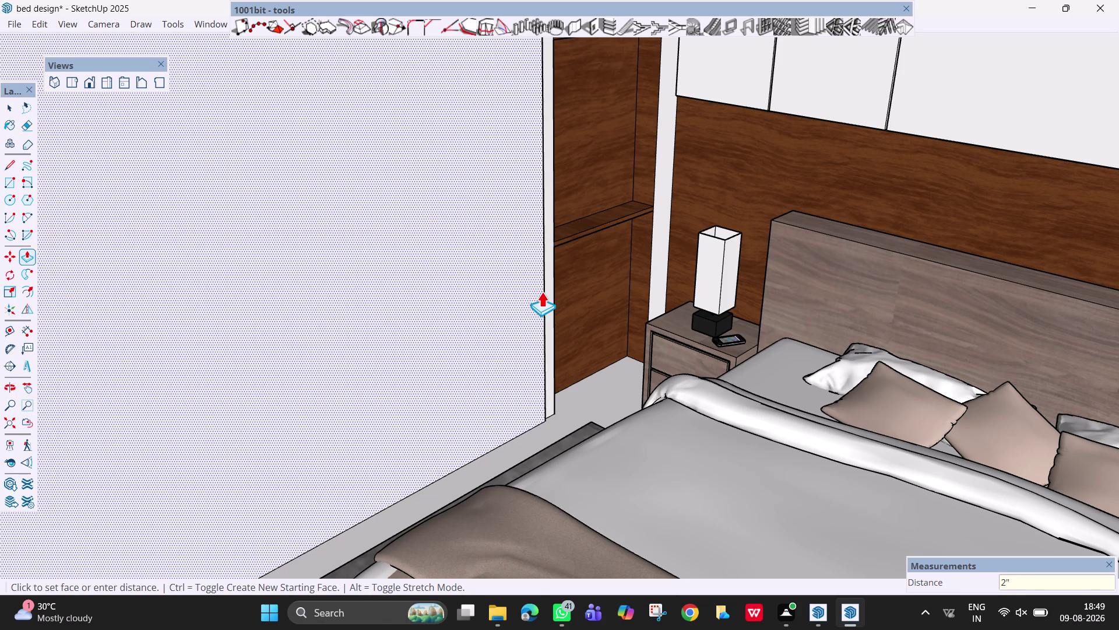
scroll(up, 3)
middle_drag(630, 357, 380, 402)
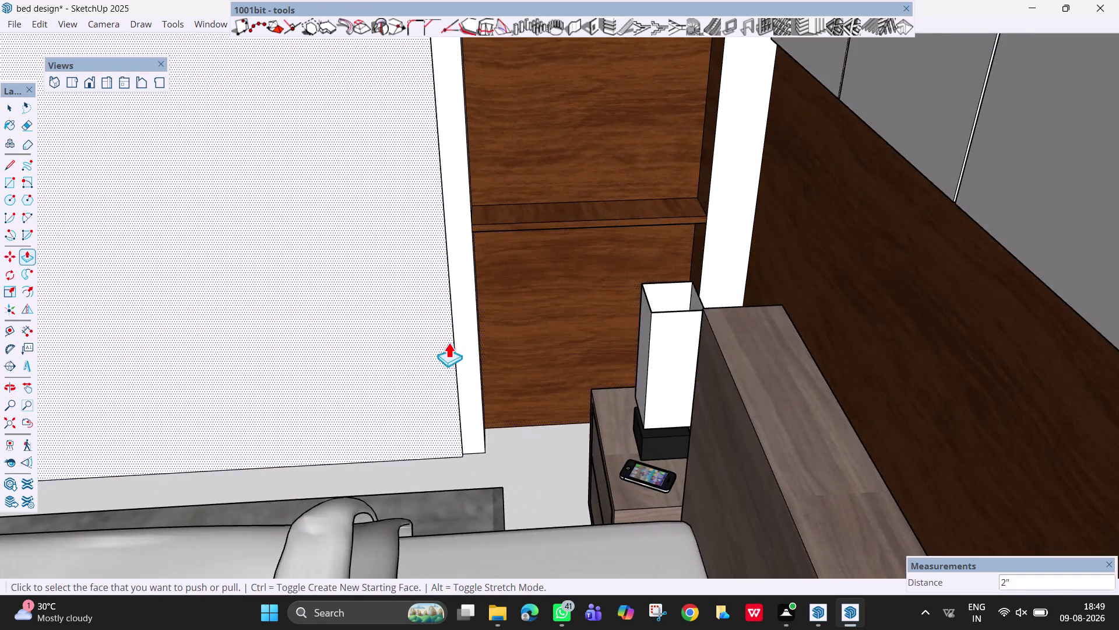
scroll(up, 3)
middle_drag(489, 342, 391, 356)
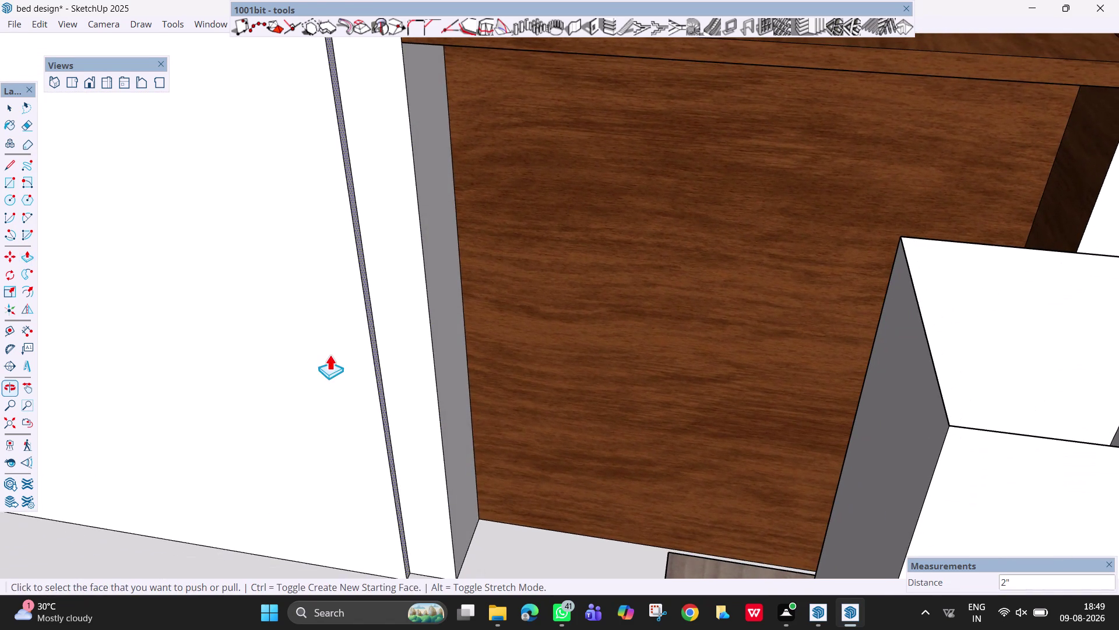
Pull the thin edge strip out half an inch and pan across the side wall.
click(341, 347)
click(400, 363)
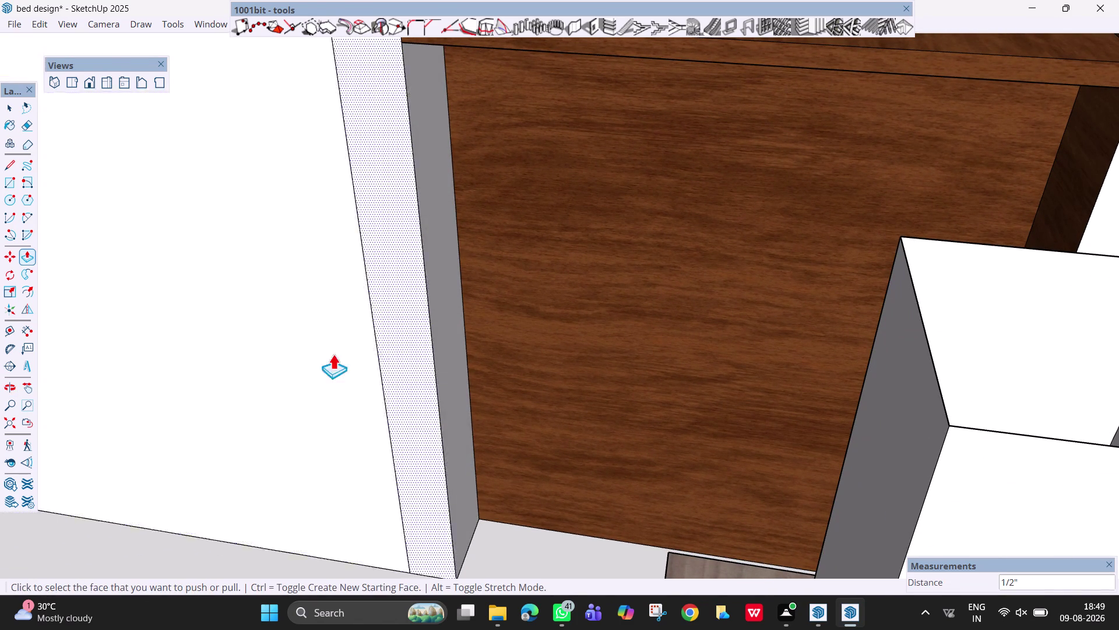
scroll(down, 3)
scroll(down, 3)
middle_click(241, 330)
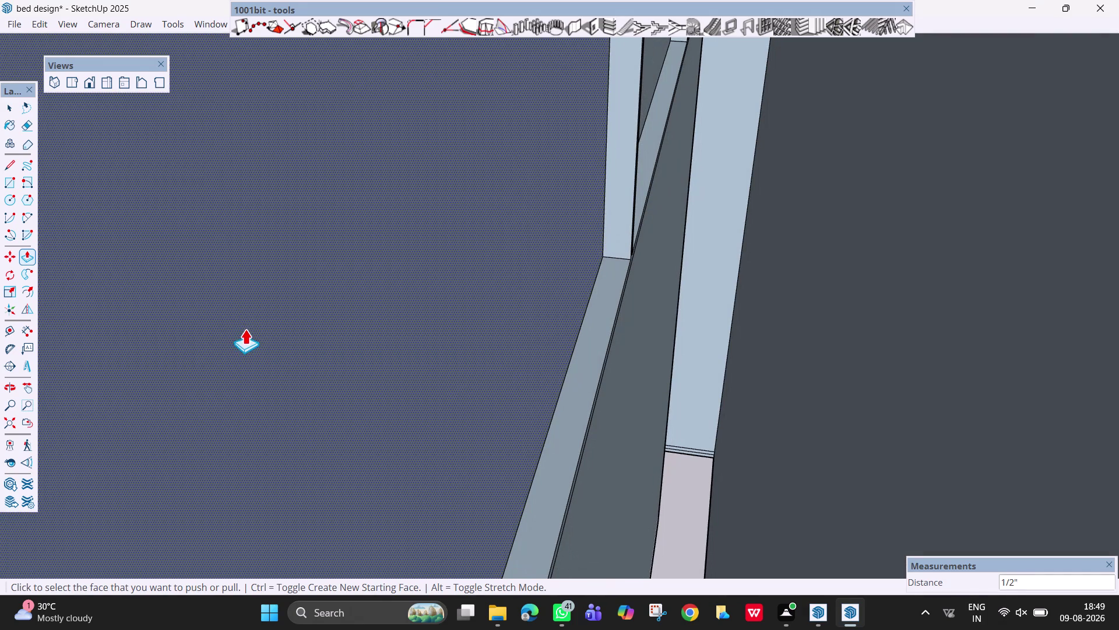
key(h)
drag(247, 328, 675, 308)
scroll(down, 3)
drag(174, 384, 722, 370)
drag(409, 381, 856, 383)
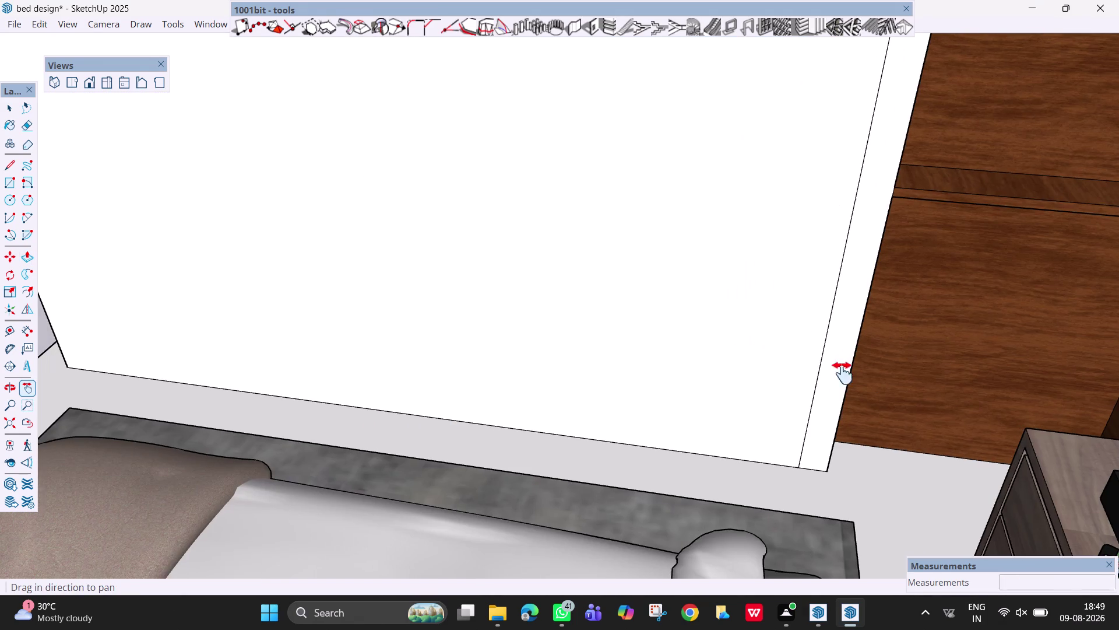
drag(544, 380, 748, 440)
scroll(down, 3)
middle_drag(569, 432, 857, 384)
scroll(up, 3)
scroll(down, 3)
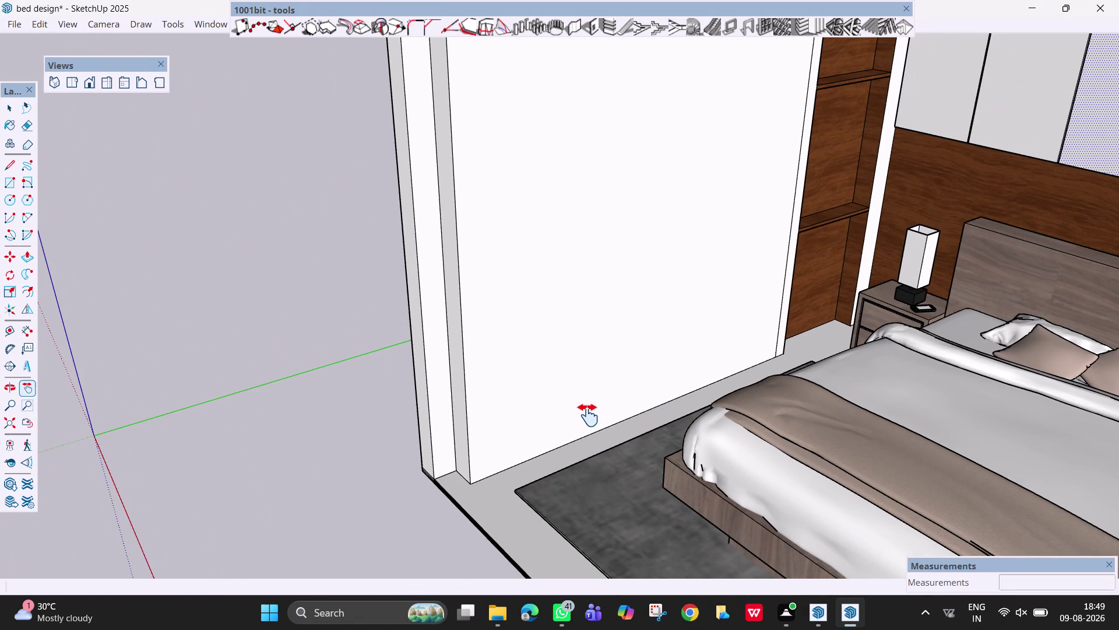
Offset a 6mm inward border on the side-wall panel and orbit to see the whole wall.
key(f)
click(478, 368)
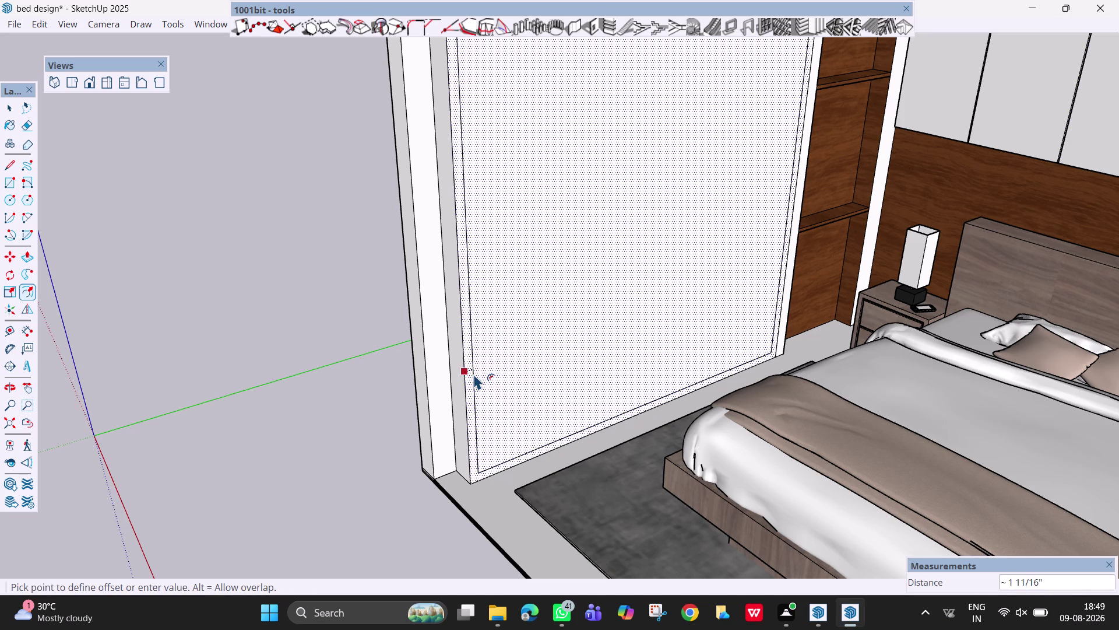
text(6mm)
key(Return)
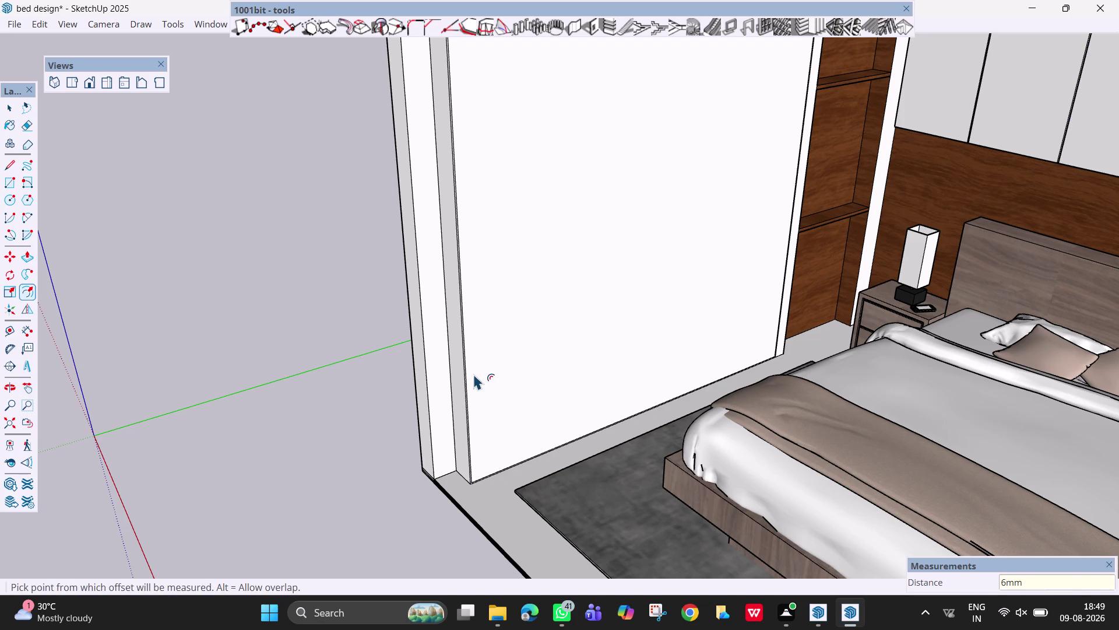
scroll(down, 3)
key(h)
drag(656, 277, 605, 380)
middle_drag(648, 375, 631, 302)
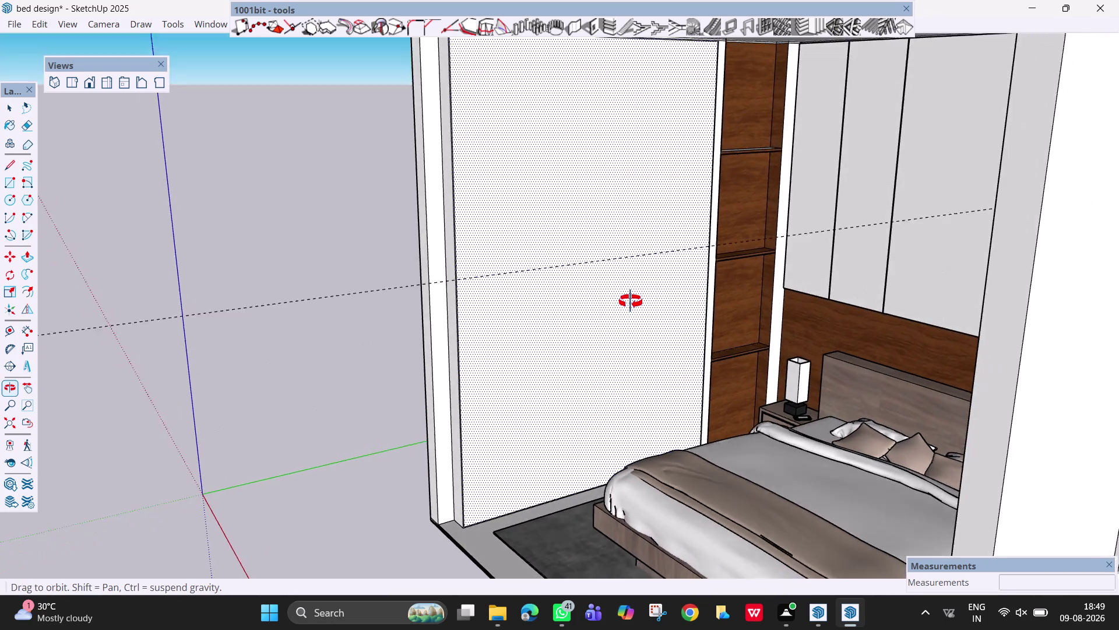
middle_drag(631, 302, 621, 259)
drag(622, 284, 627, 325)
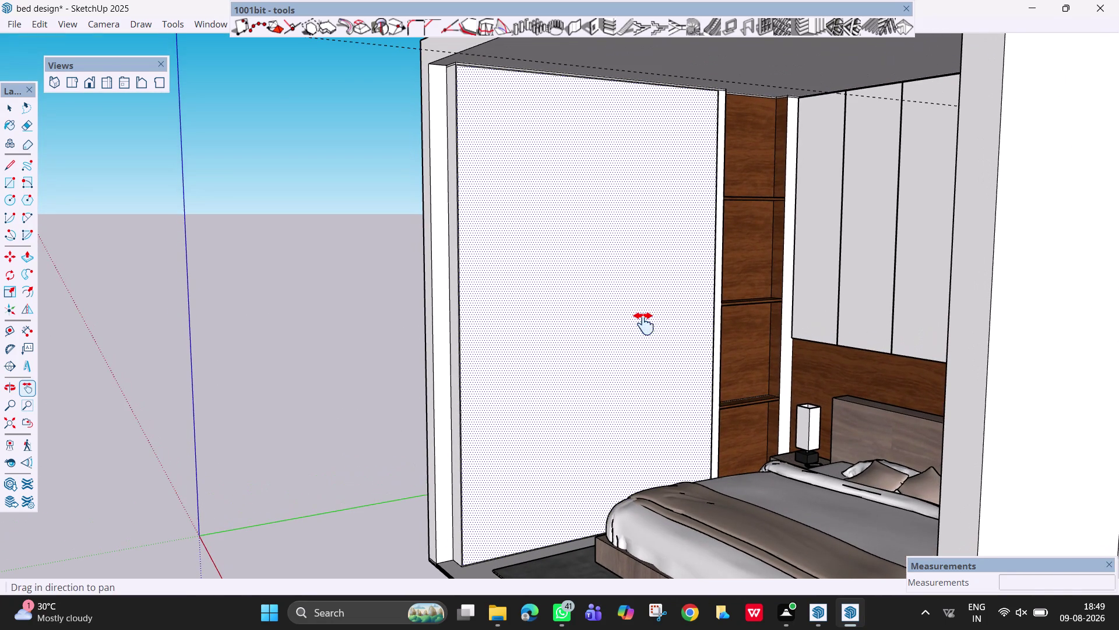
Draw a vertical line from the panel's top to bottom and select it.
key(l)
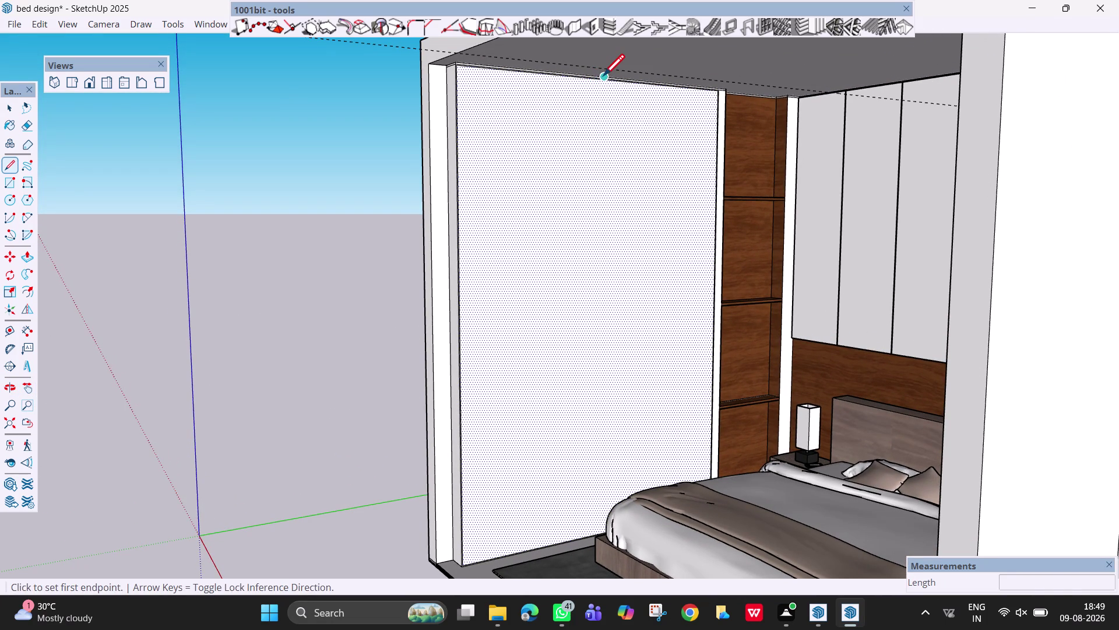
click(600, 82)
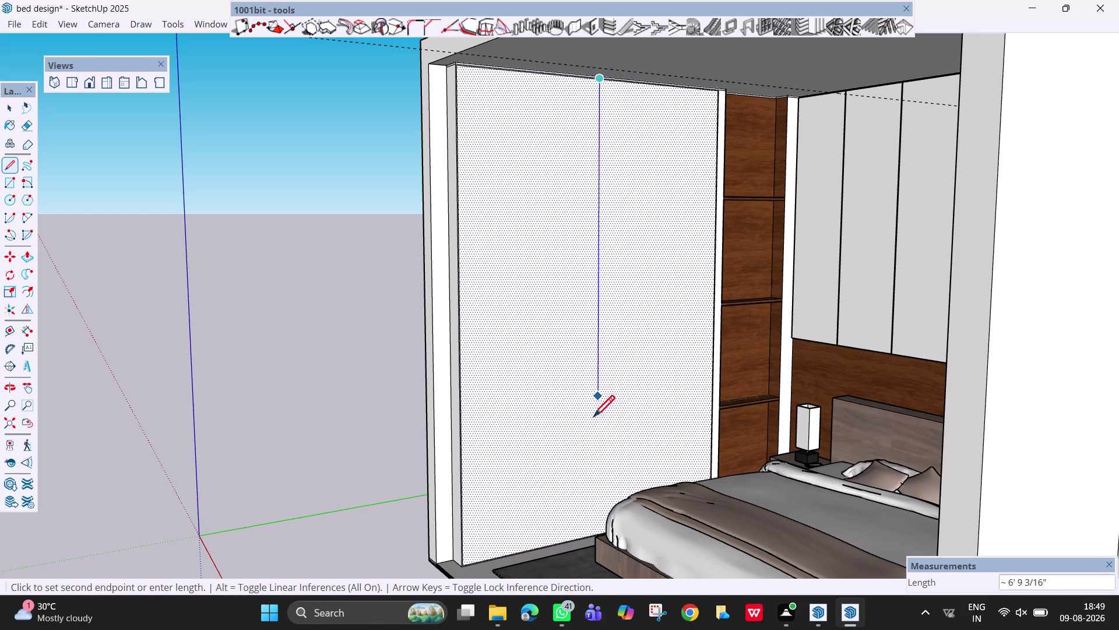
click(600, 529)
key(space)
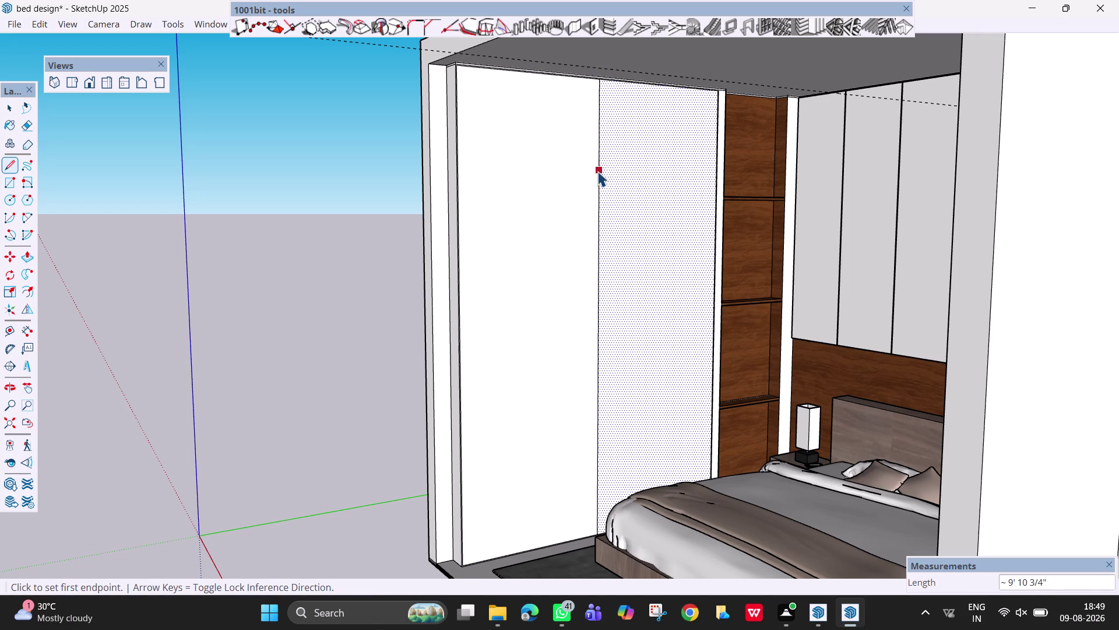
scroll(up, 3)
middle_drag(599, 121, 546, 155)
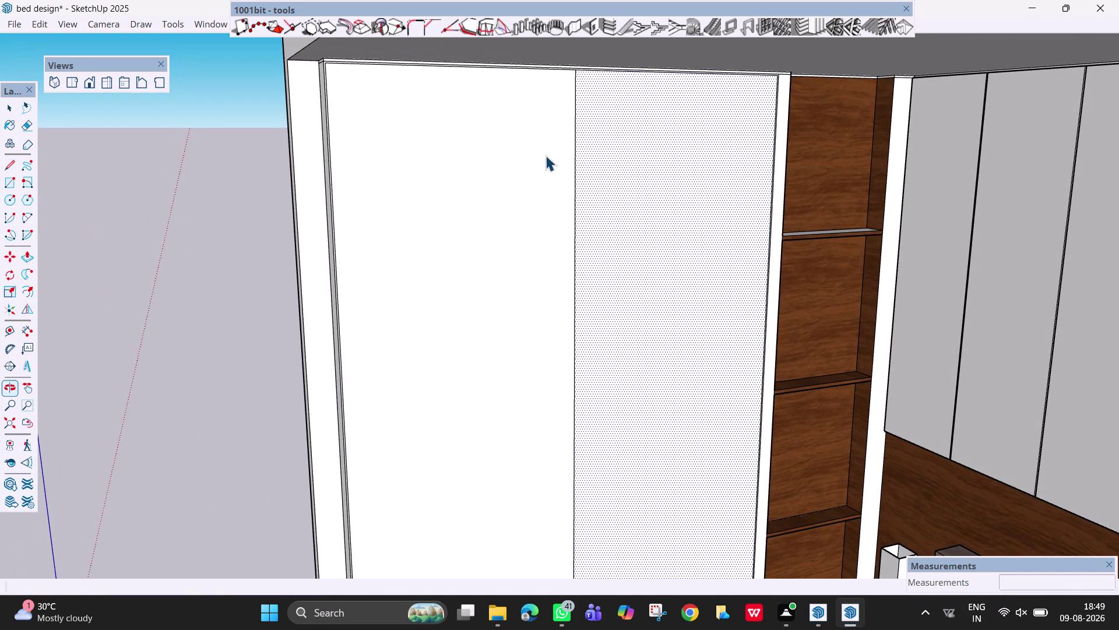
click(575, 93)
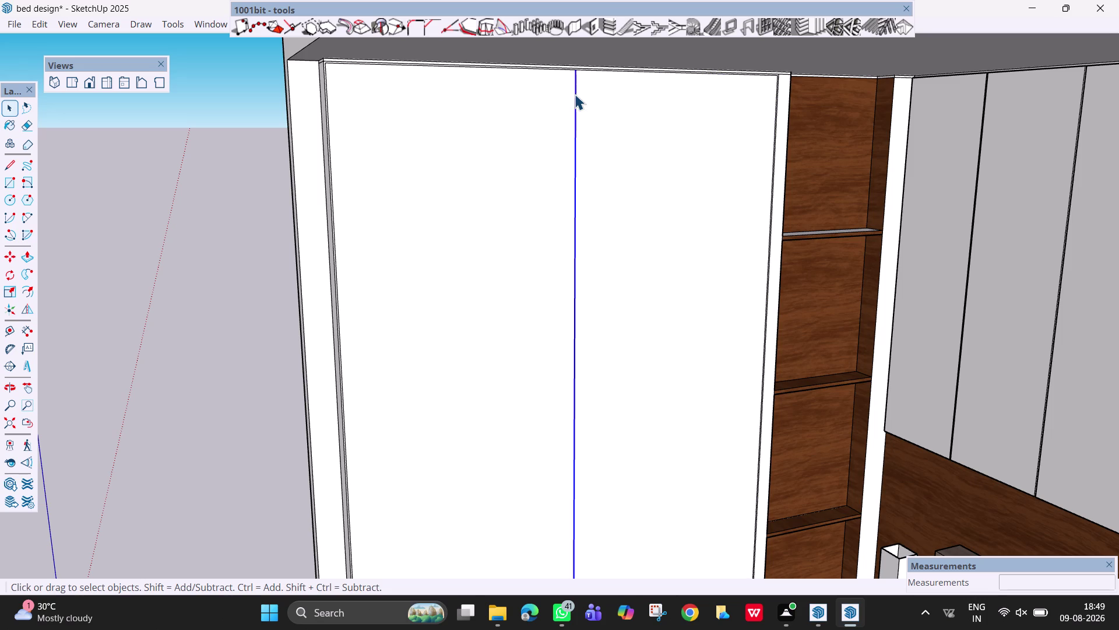
Attempt copying the vertical joint line with Move, undoing and cancelling the failed tries.
key(m)
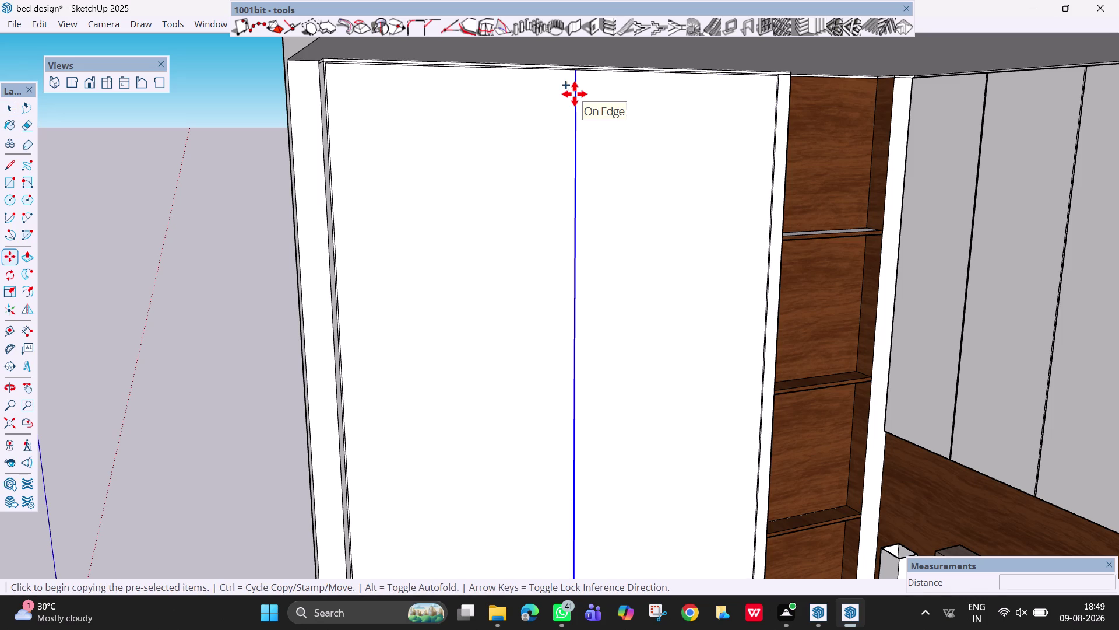
click(575, 76)
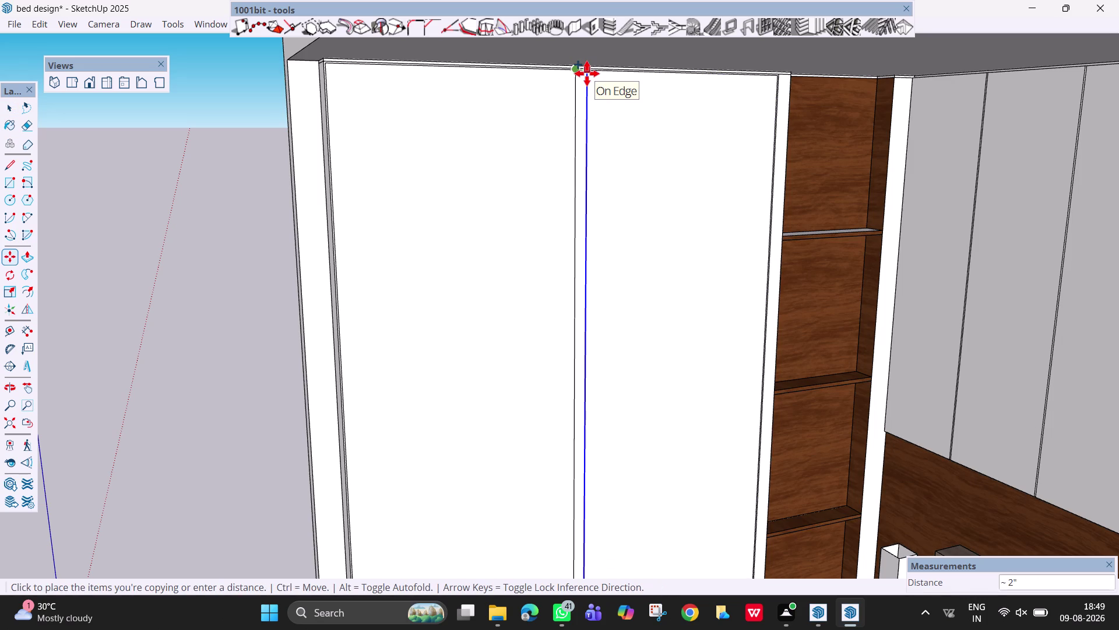
key(3)
key(Return)
key(Return)
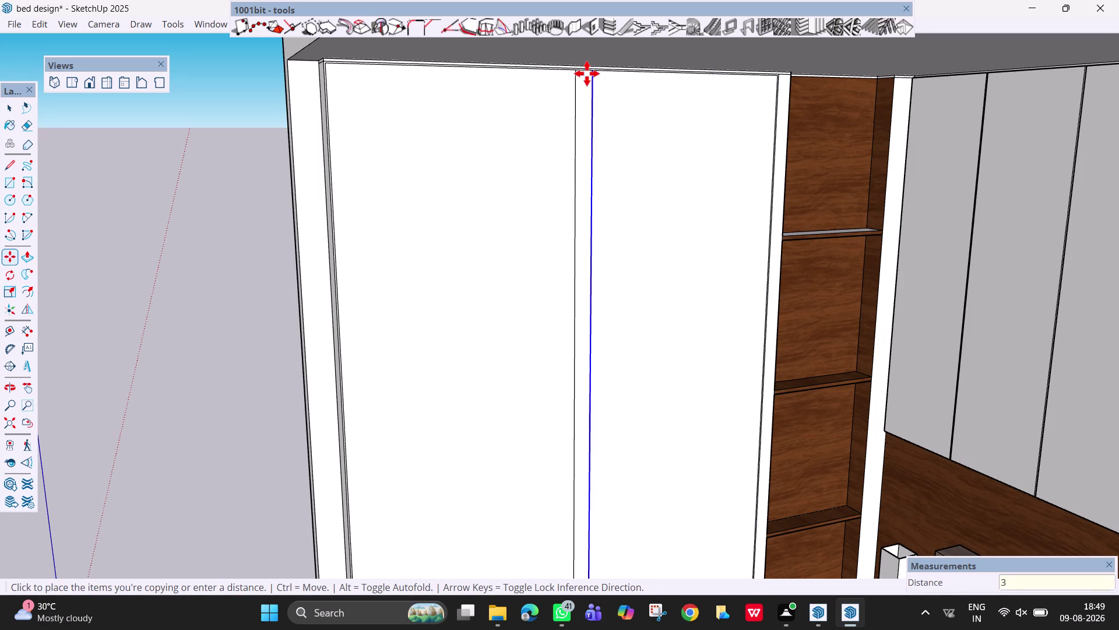
key(ctrl+z)
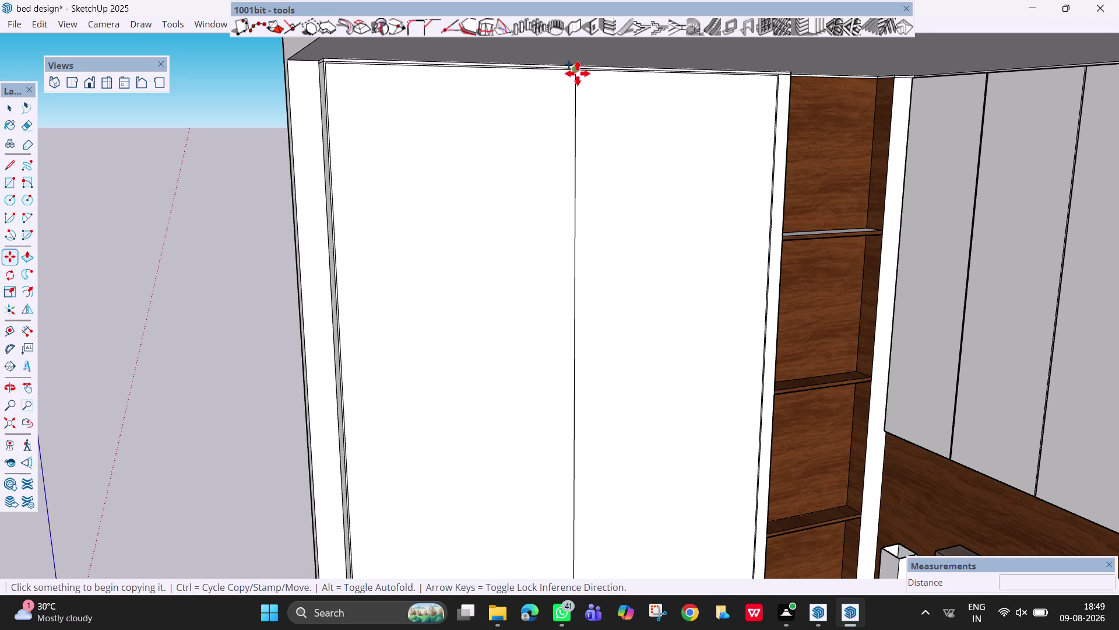
click(576, 73)
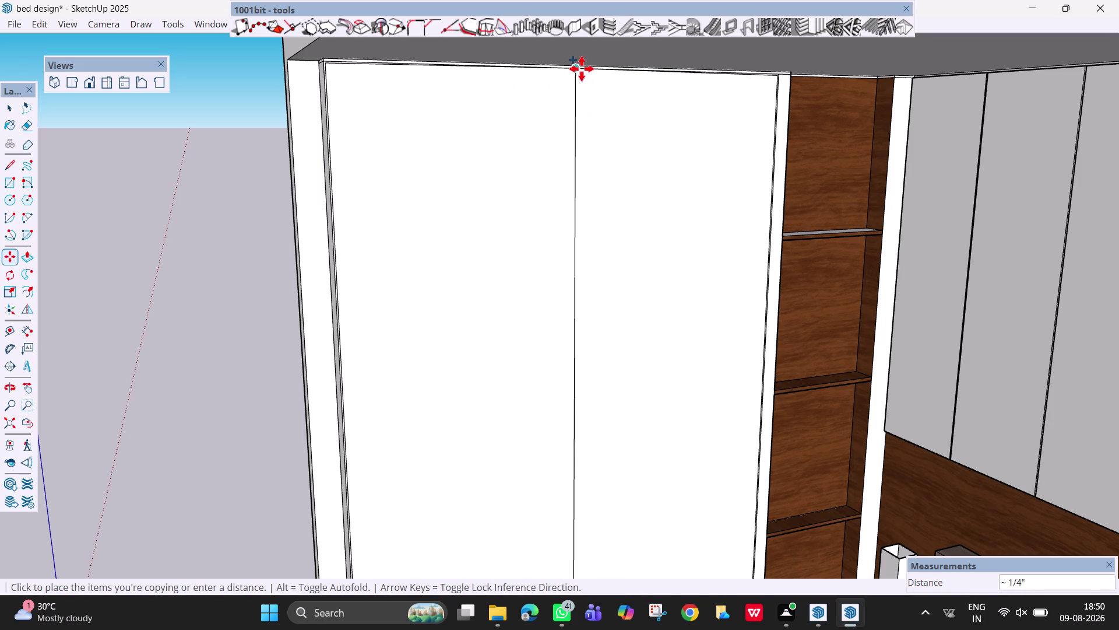
scroll(up, 3)
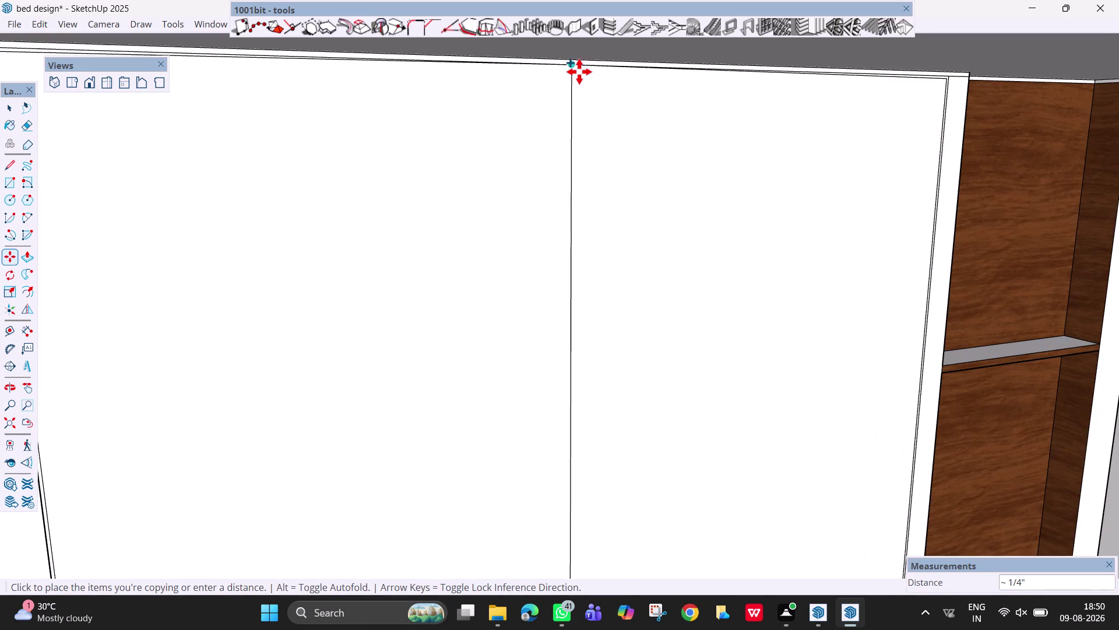
key(Escape)
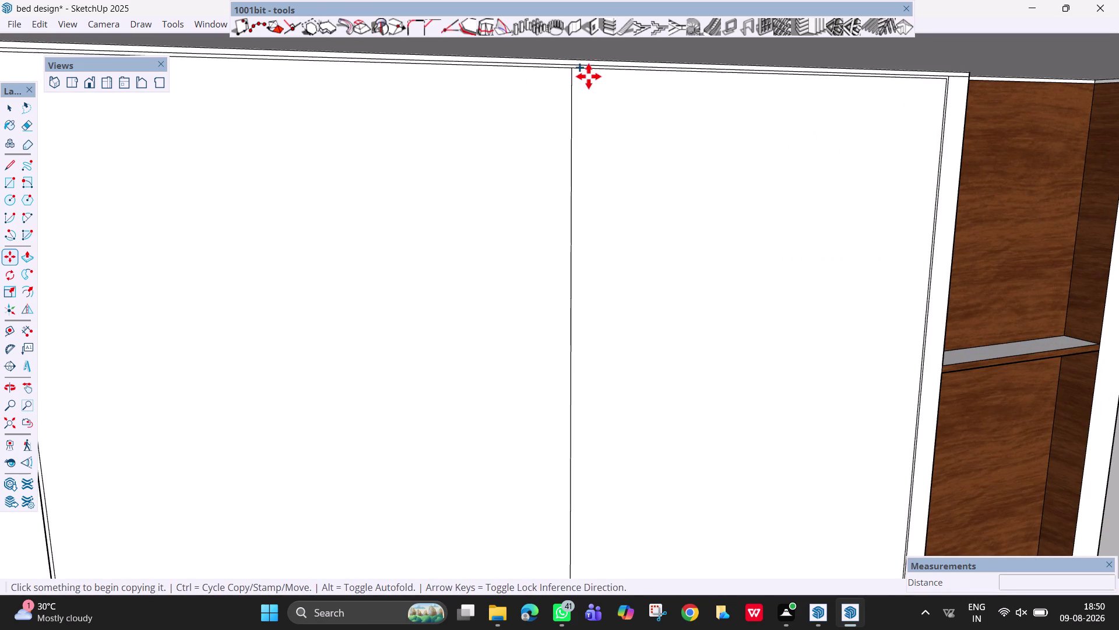
scroll(up, 3)
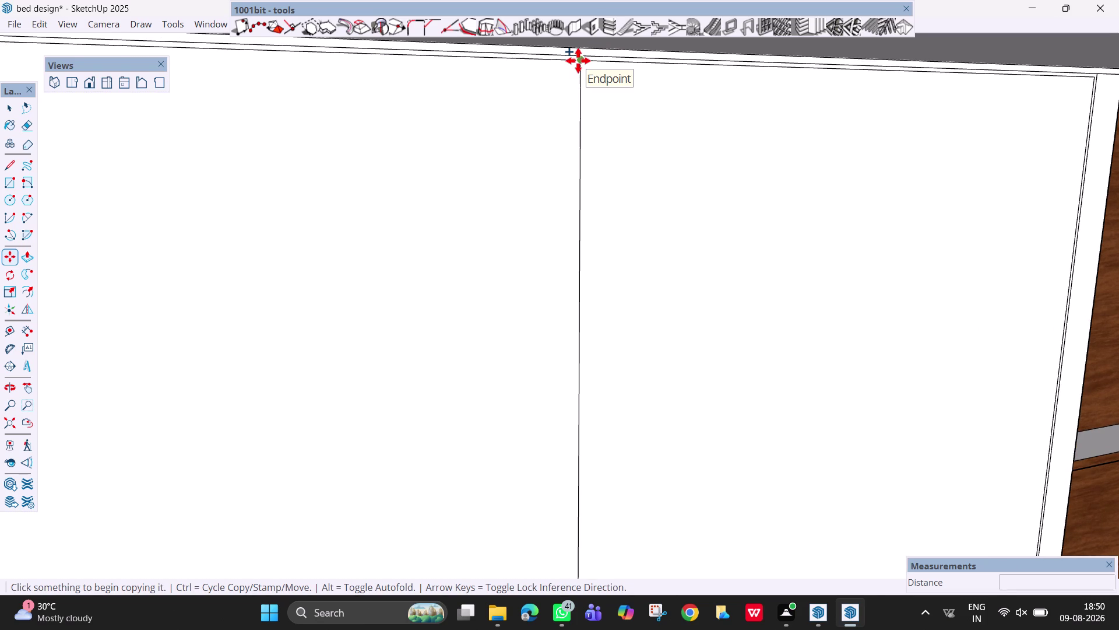
click(578, 60)
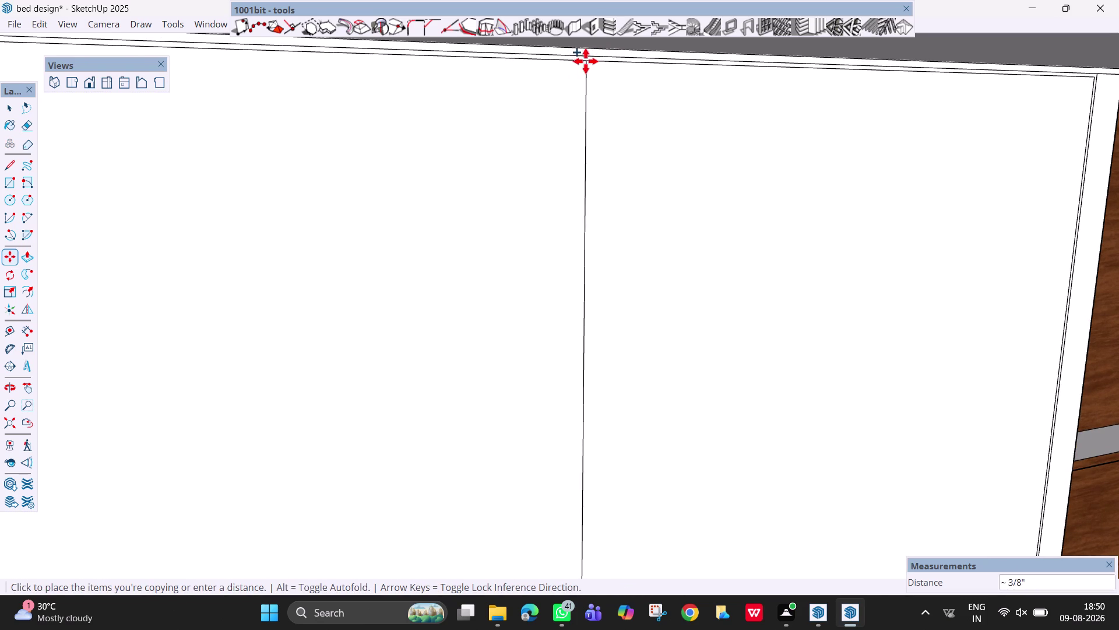
key(Escape)
key(Escape)
key(Escape)
key(Escape)
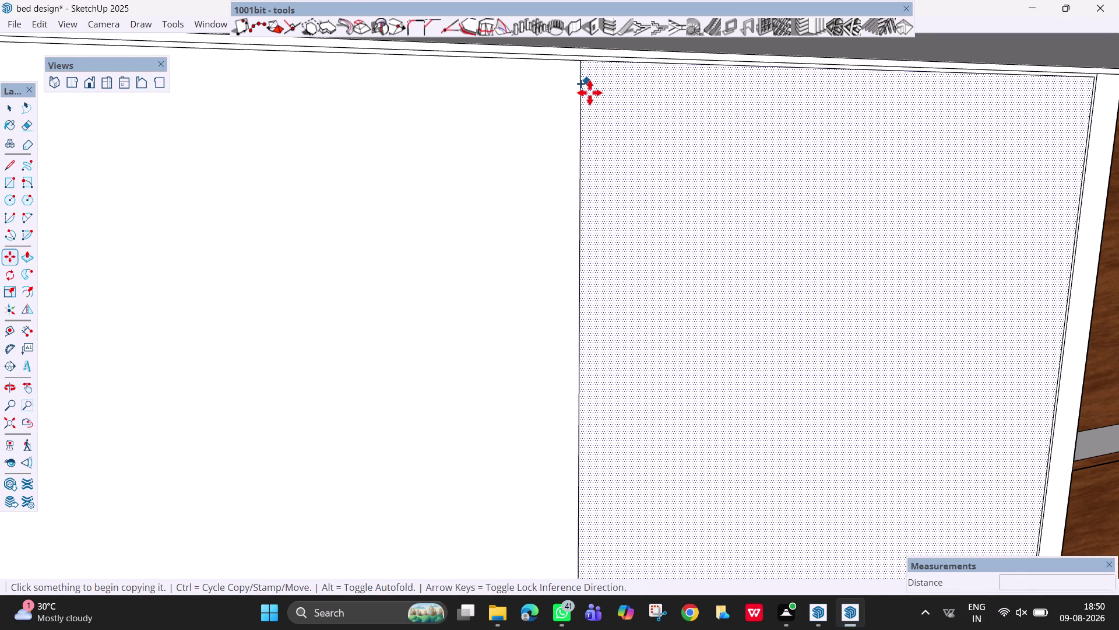
key(space)
Copy the selected joint line at 3mm and 6mm offsets to outline the groove.
click(579, 98)
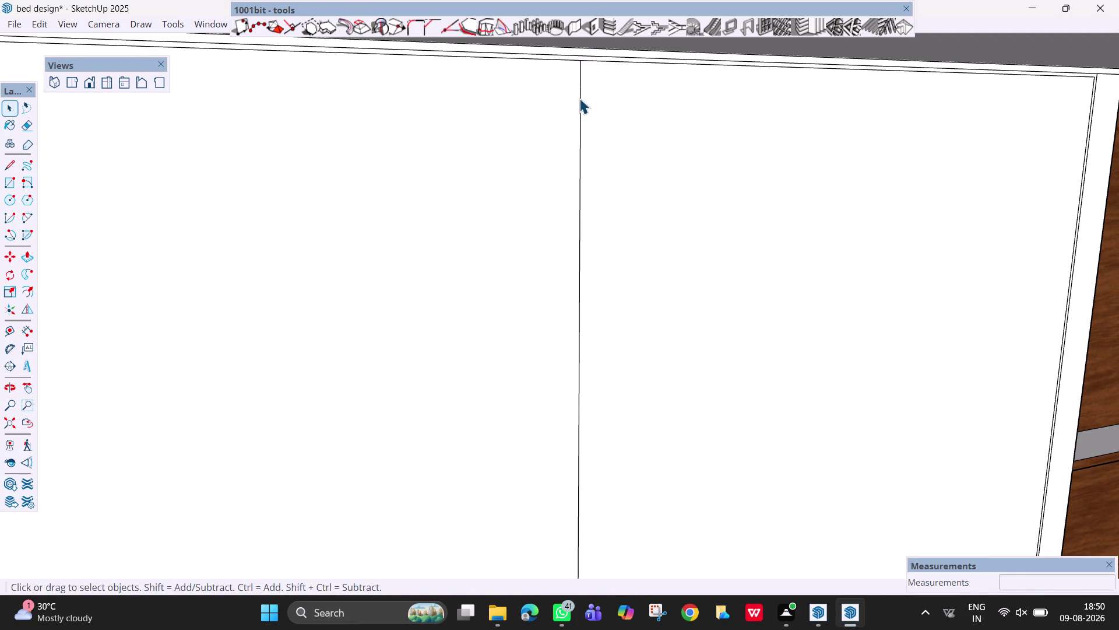
key(m)
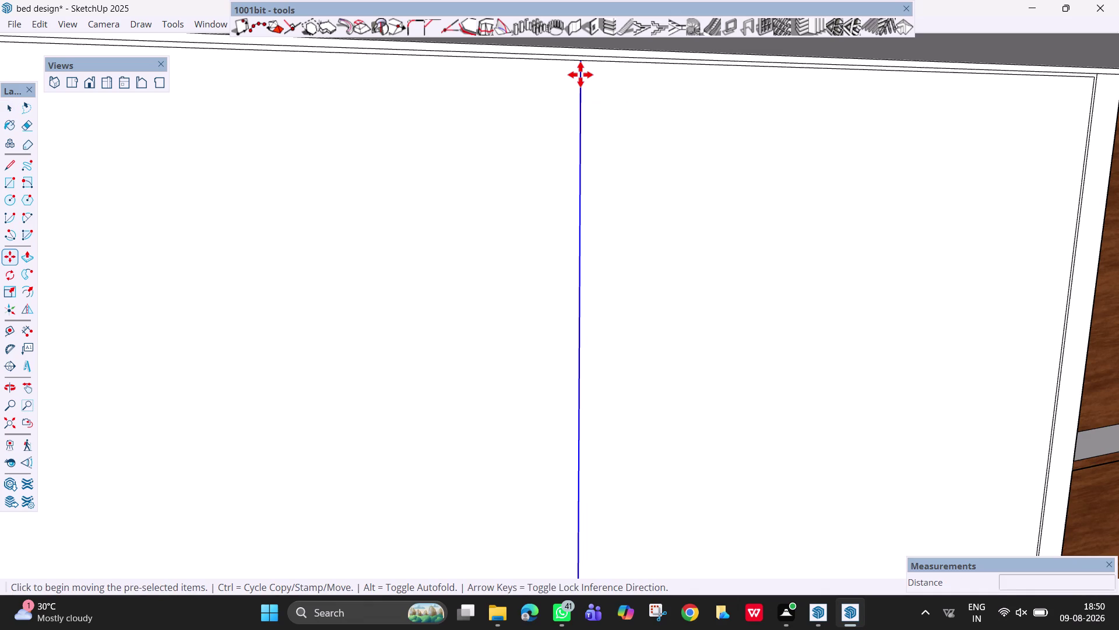
click(581, 61)
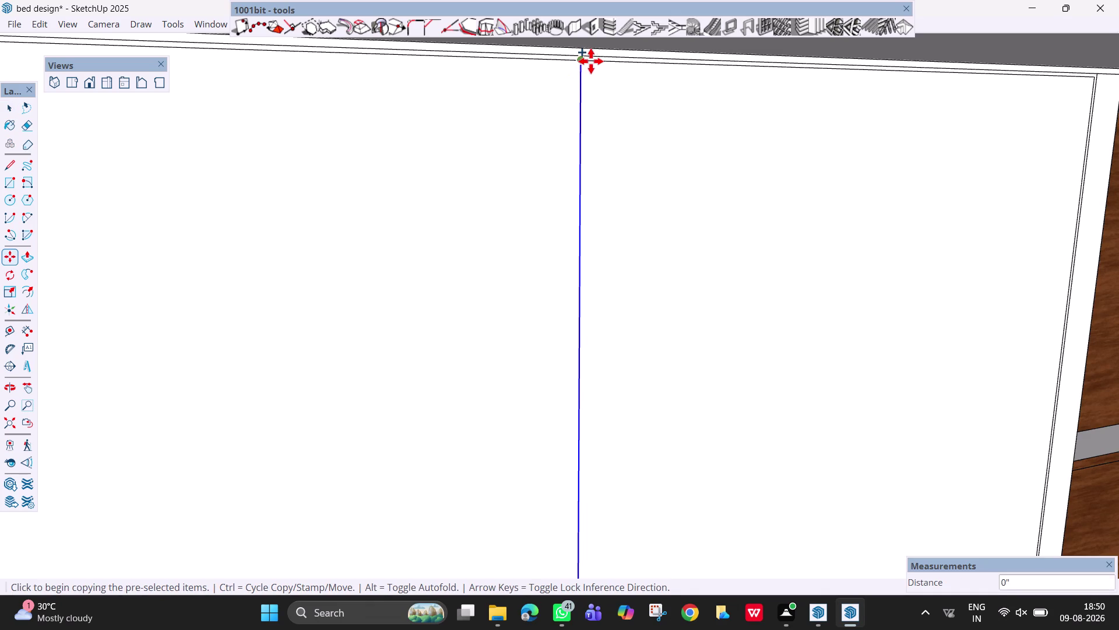
text(3mm)
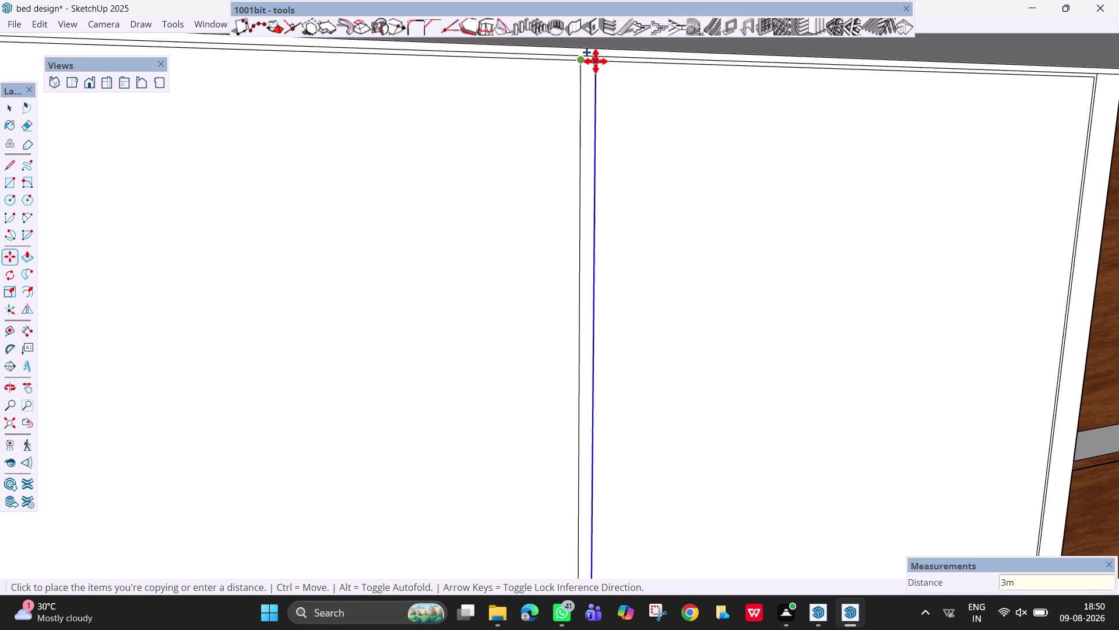
key(Return)
scroll(up, 3)
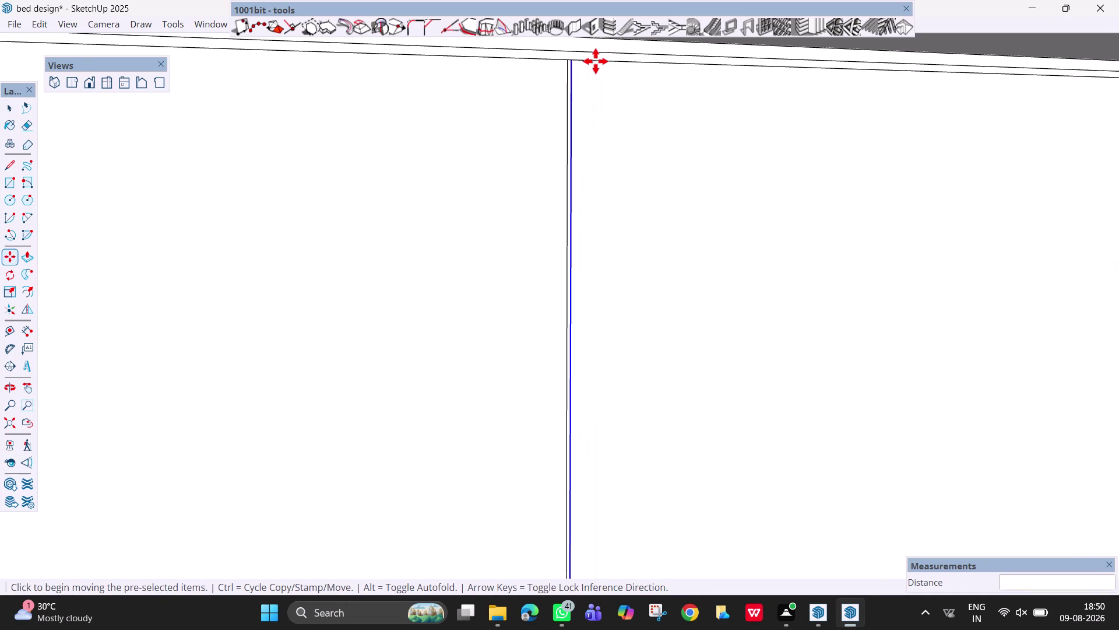
click(573, 61)
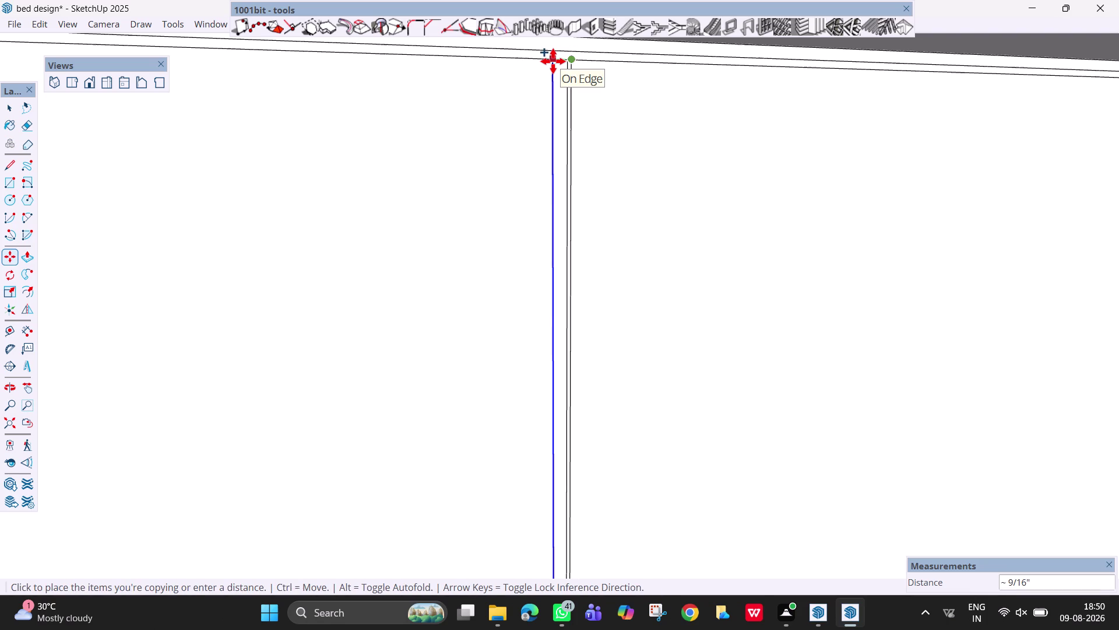
text(6mm)
key(Return)
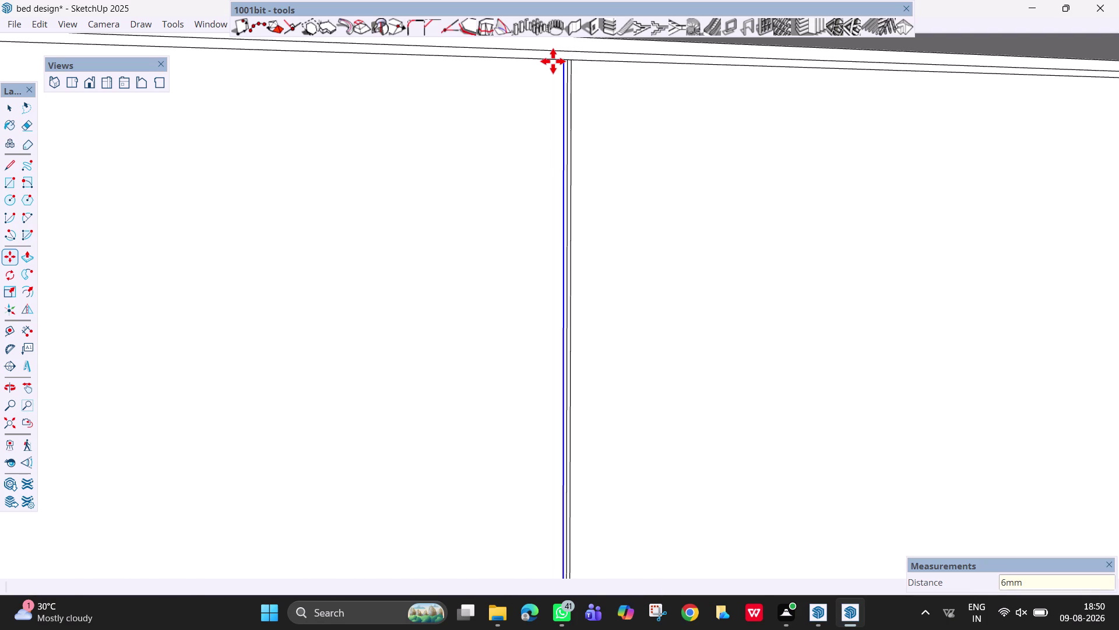
key(Escape)
Erase the three stray short edges at the top of the groove lines.
key(r)
key(e)
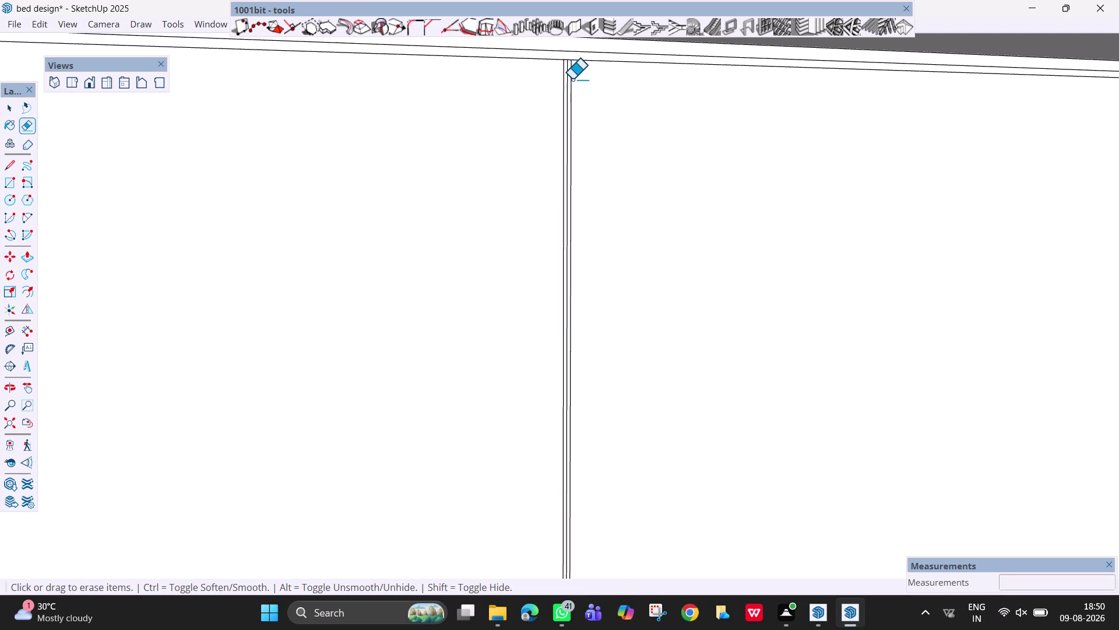
scroll(up, 3)
click(566, 61)
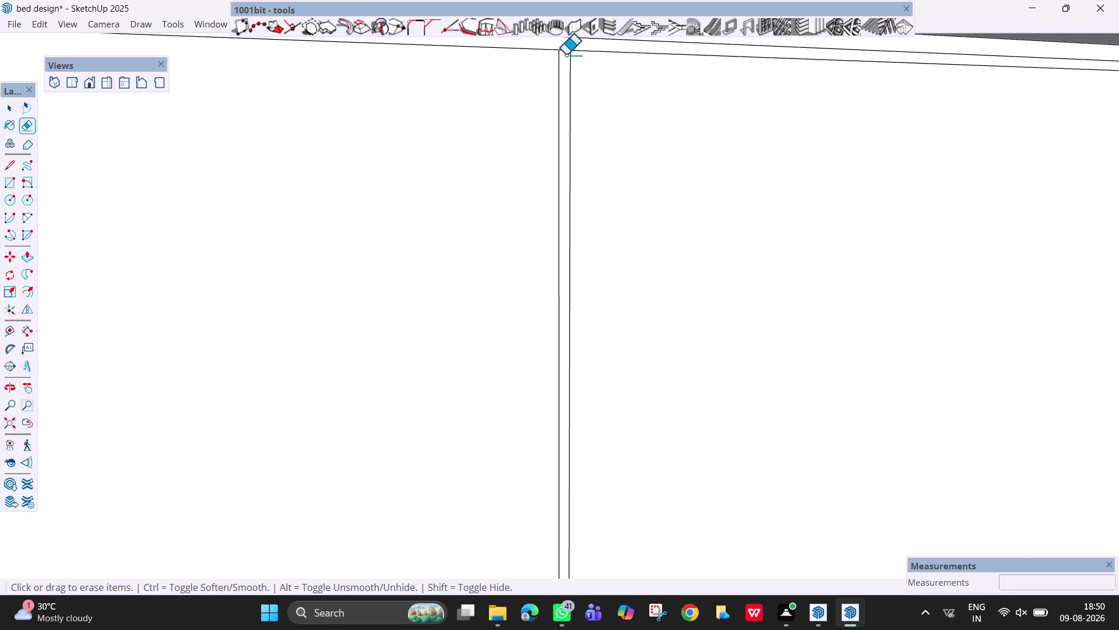
click(566, 53)
click(565, 50)
scroll(down, 3)
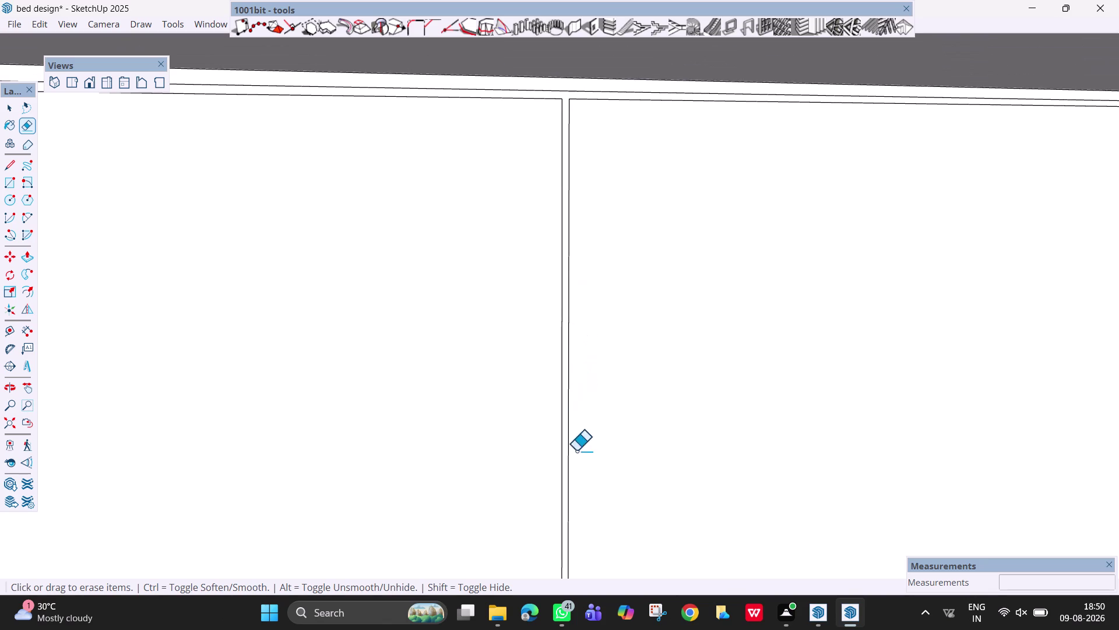
Pan down the groove lines and orbit to bring the wall's base at the floor into view.
key(h)
drag(580, 474, 552, 67)
drag(550, 514, 532, 120)
scroll(down, 3)
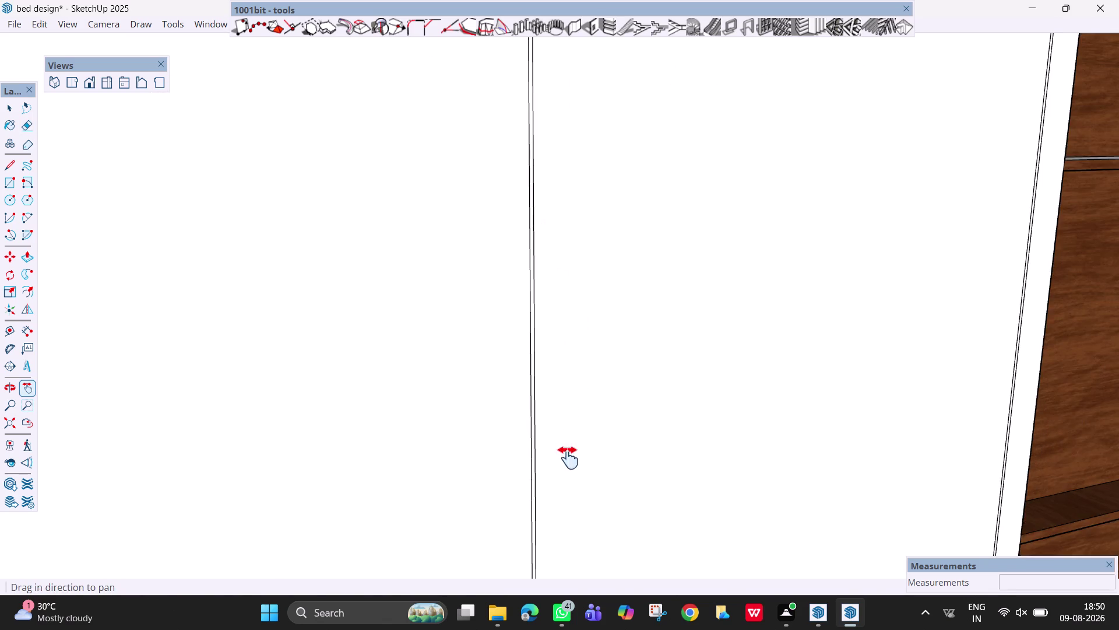
drag(568, 457, 547, 65)
drag(562, 495, 559, 88)
drag(573, 387, 587, 43)
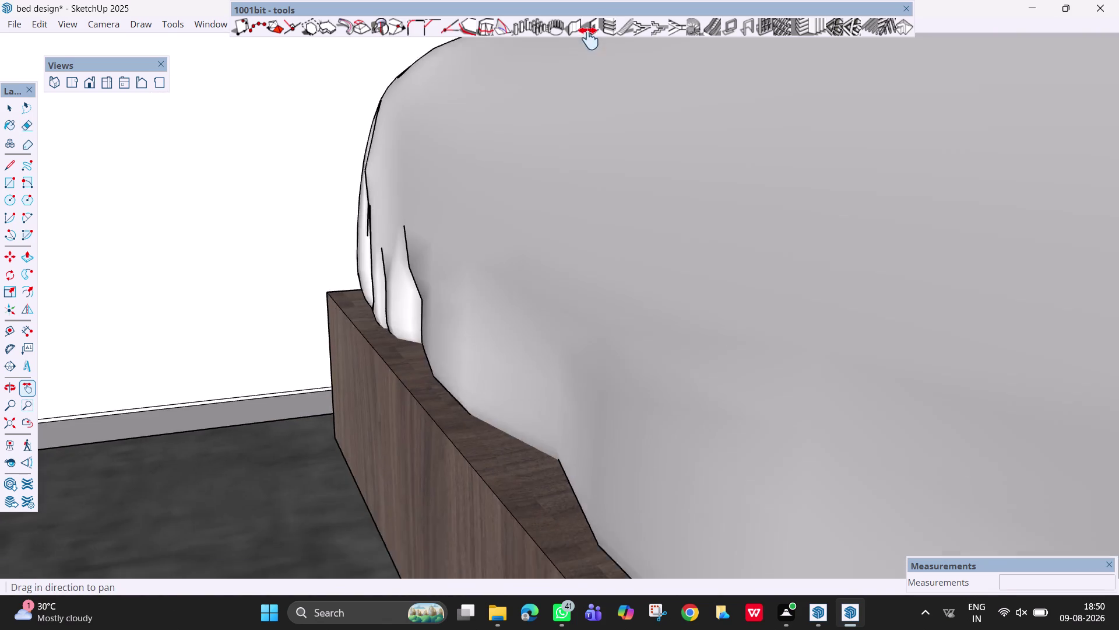
drag(587, 43, 588, 38)
drag(576, 118, 763, 544)
scroll(up, 3)
middle_drag(555, 296, 611, 359)
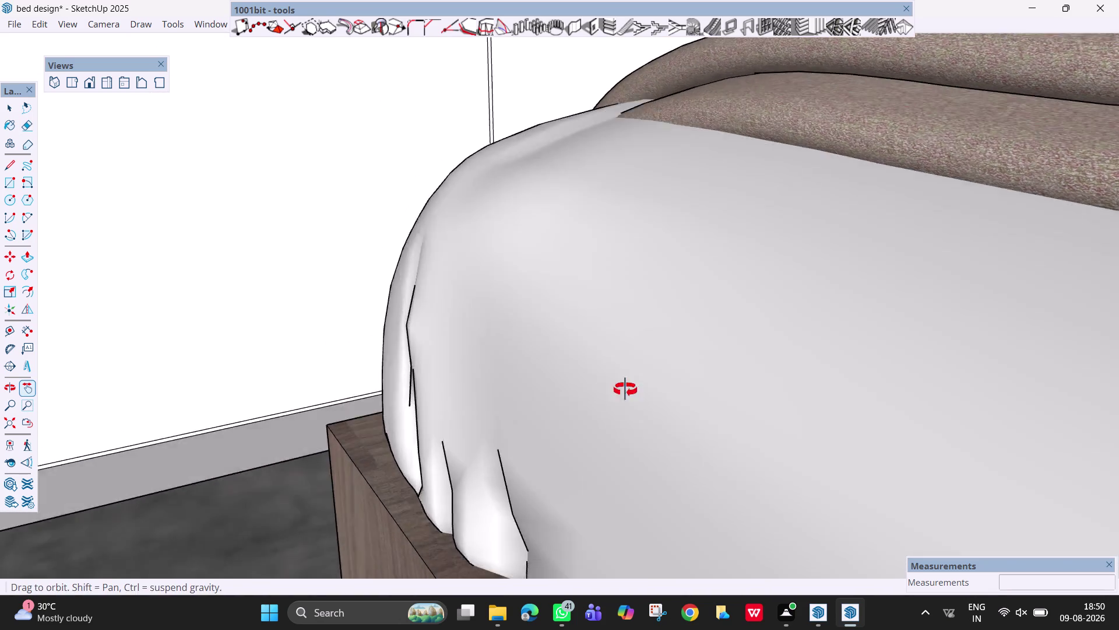
middle_drag(611, 360, 646, 462)
scroll(up, 3)
middle_drag(369, 165, 491, 176)
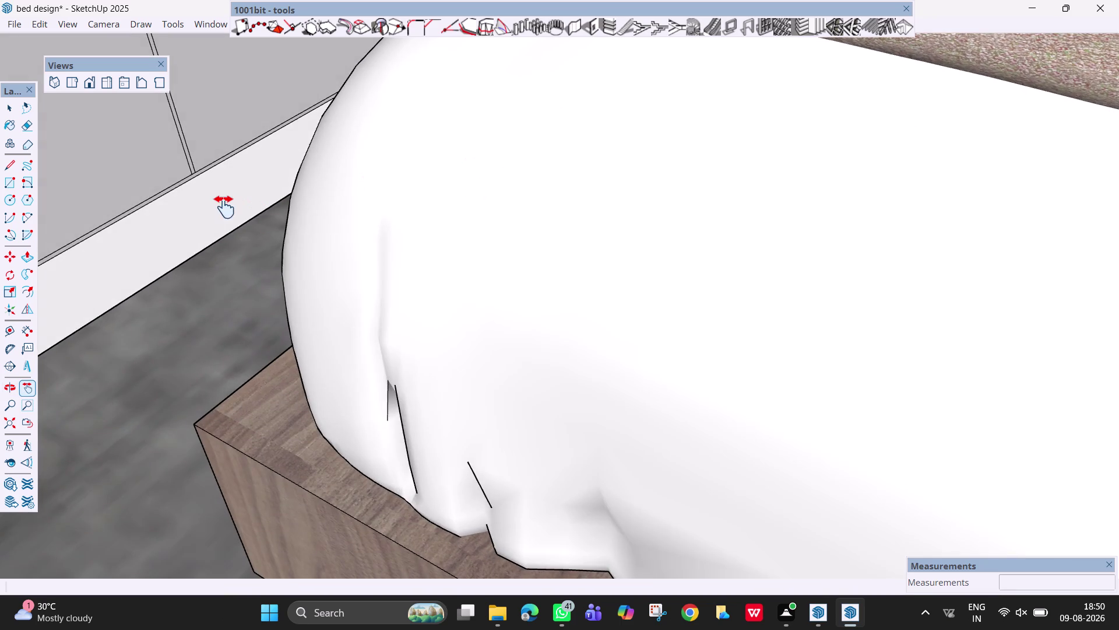
scroll(up, 3)
Erase an edge at the wall base, then undo the erase.
key(e)
click(181, 163)
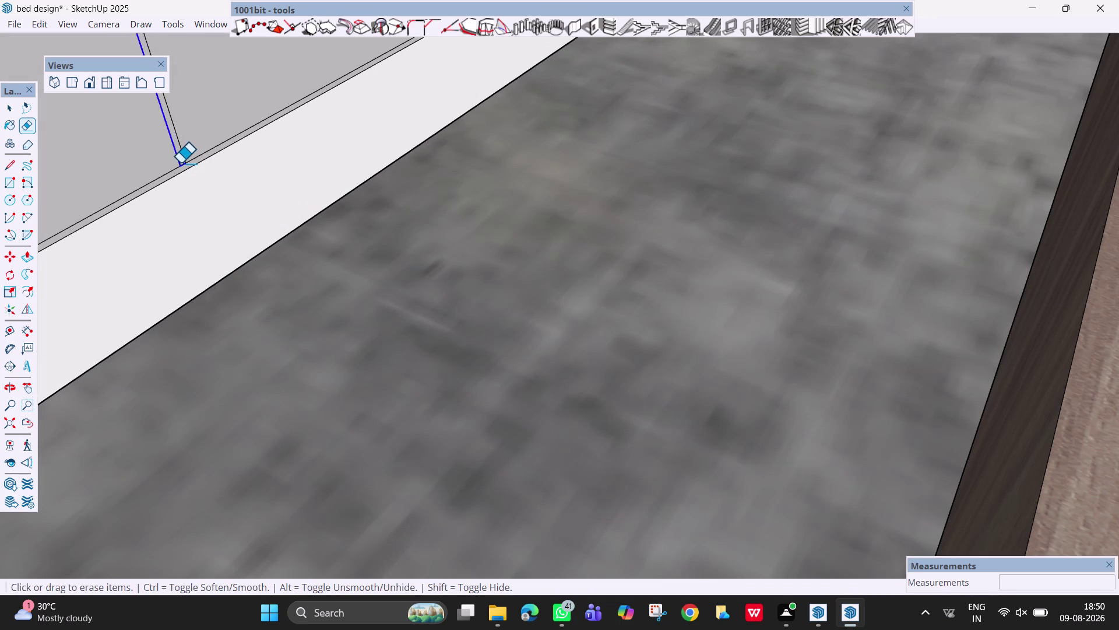
key(ctrl+z)
Pan away from the floor corner and zoom out to see the whole bed.
scroll(up, 3)
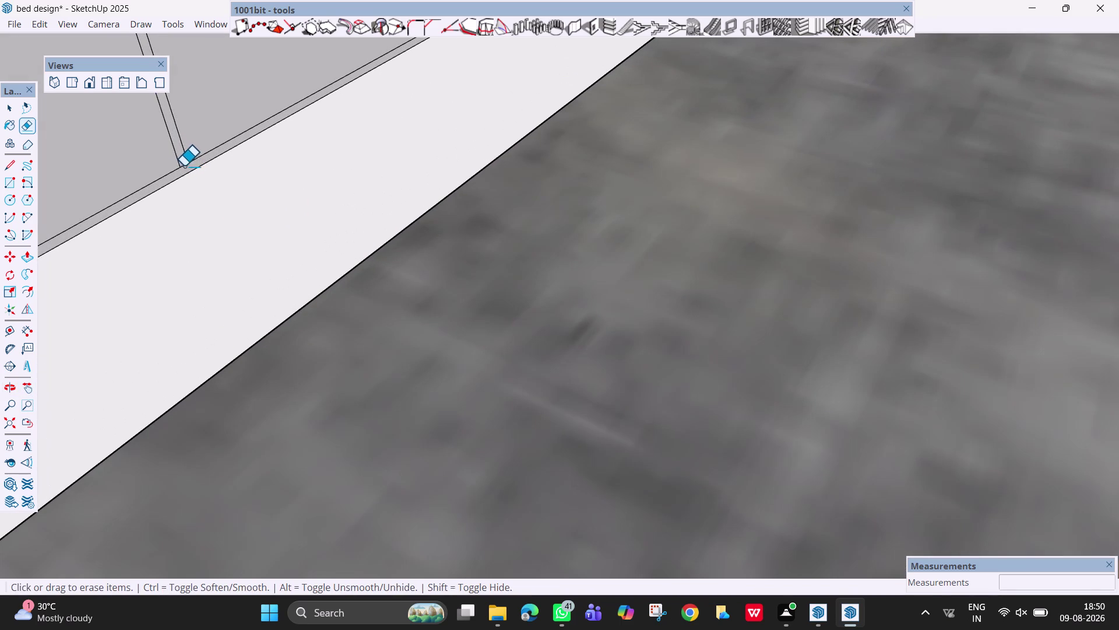
double_click(188, 168)
click(184, 165)
scroll(down, 3)
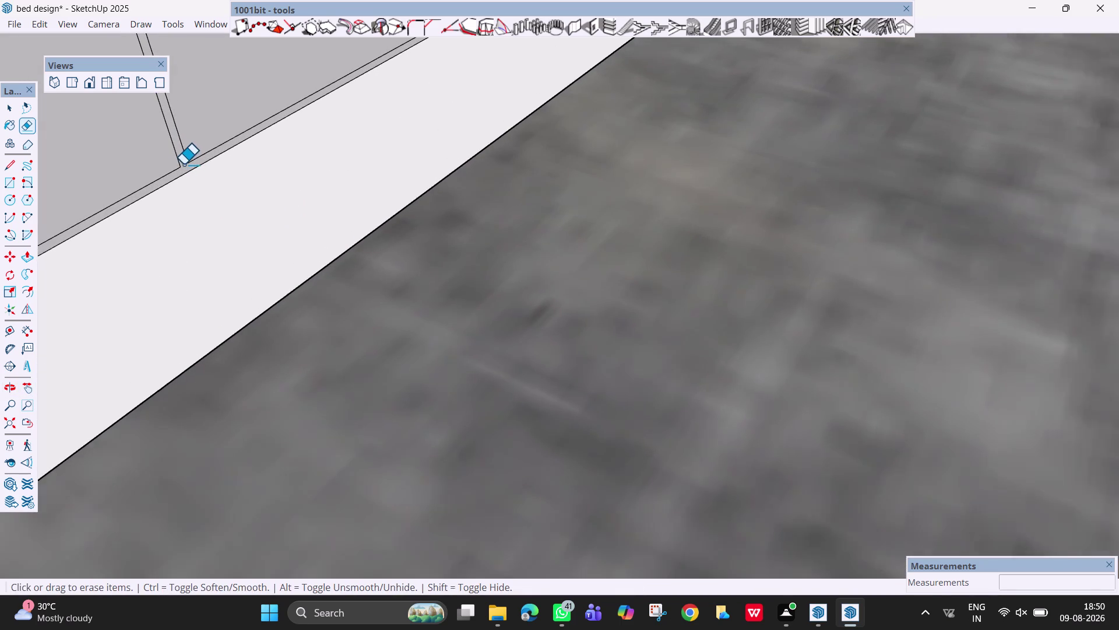
scroll(down, 3)
scroll(down, 3)
key(h)
drag(184, 163, 303, 251)
scroll(down, 3)
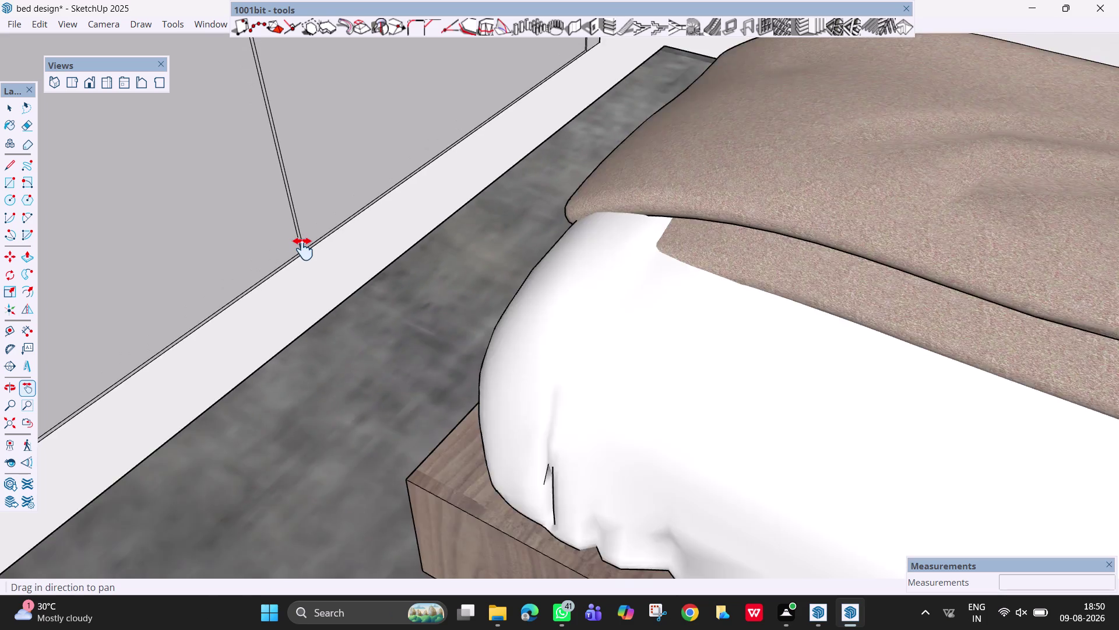
scroll(down, 3)
drag(302, 247, 432, 396)
scroll(down, 3)
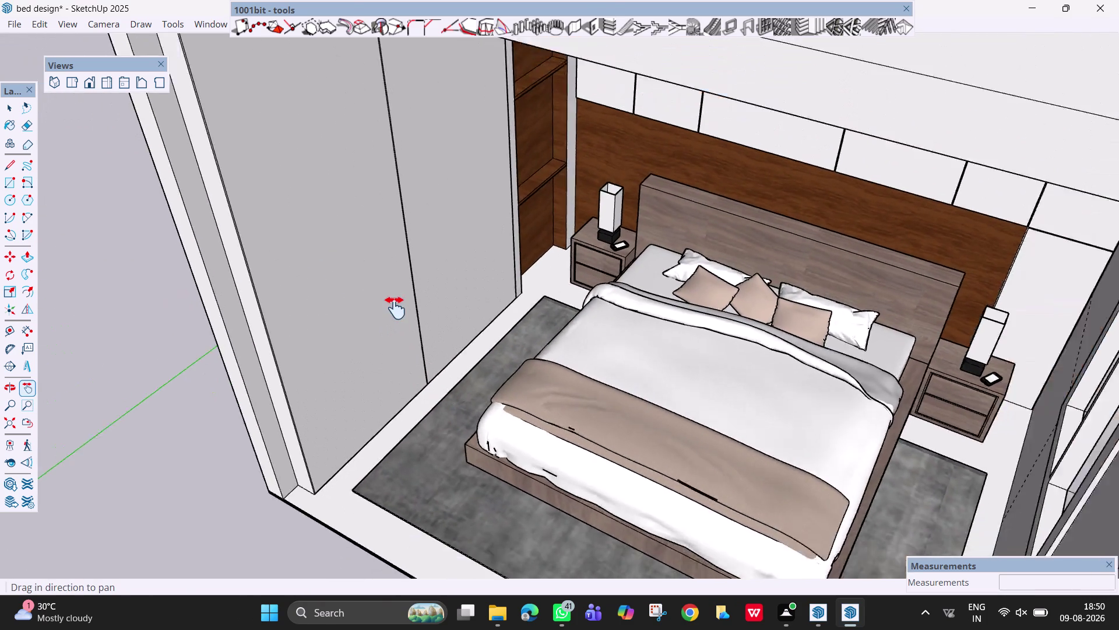
scroll(down, 3)
Orbit in close to the tops of the tall white panels beside the shelf niche.
middle_drag(399, 302, 387, 133)
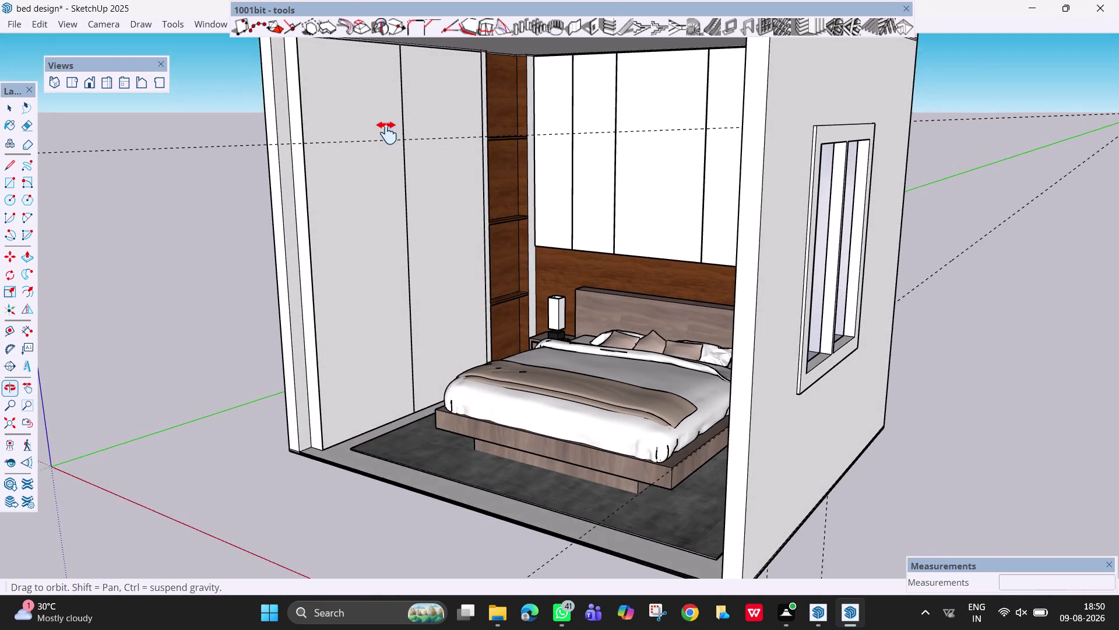
scroll(up, 3)
scroll(down, 3)
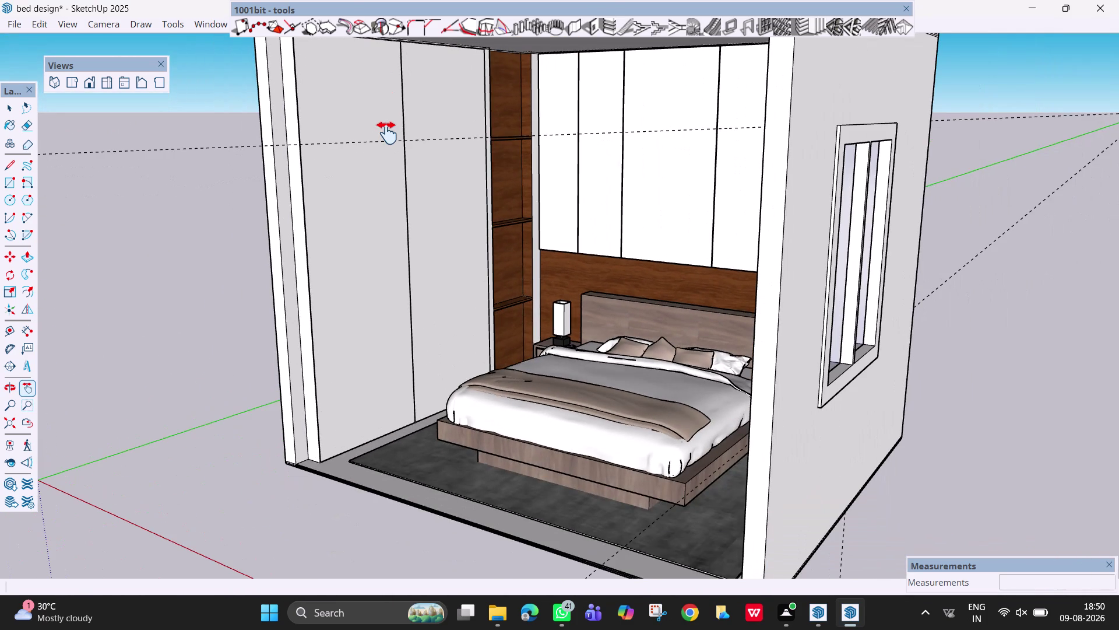
scroll(up, 3)
middle_drag(387, 133, 317, 150)
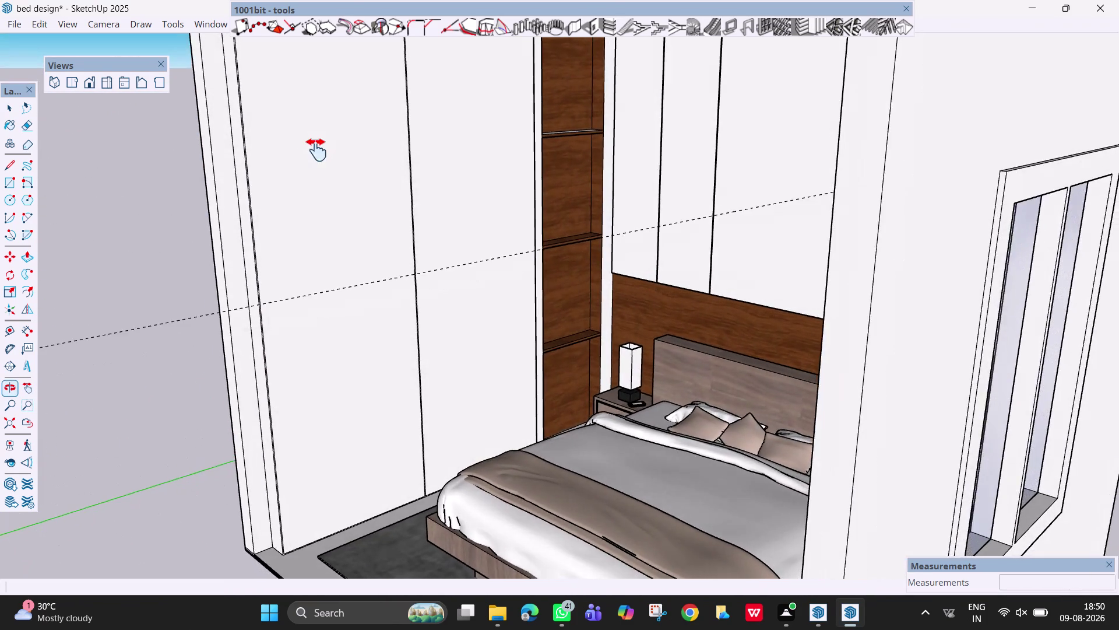
scroll(up, 3)
drag(341, 157, 389, 270)
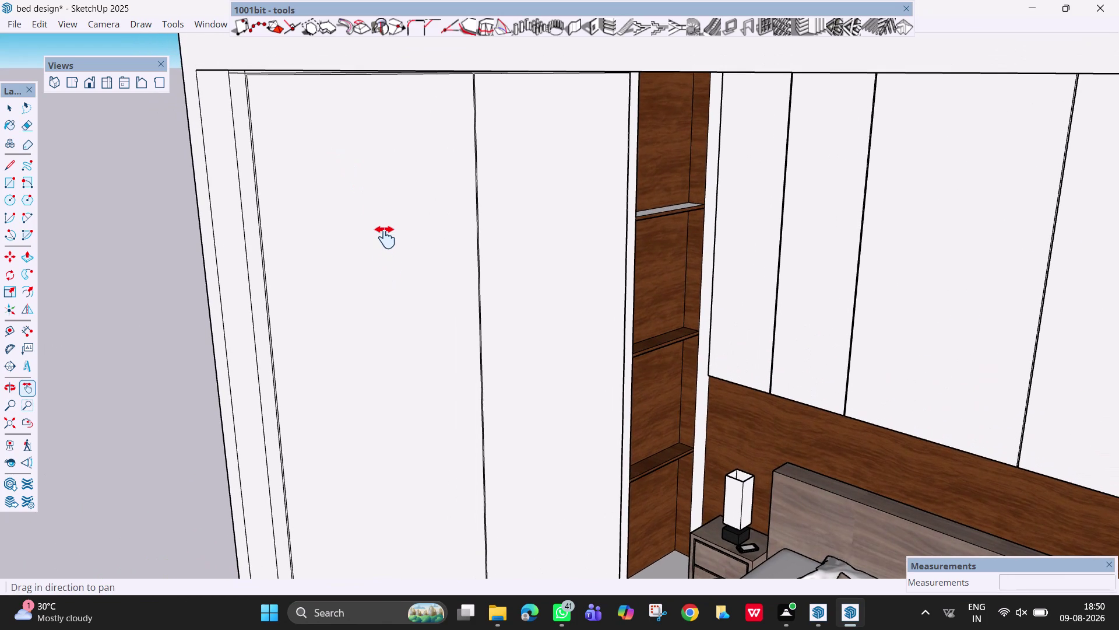
middle_drag(387, 237, 394, 212)
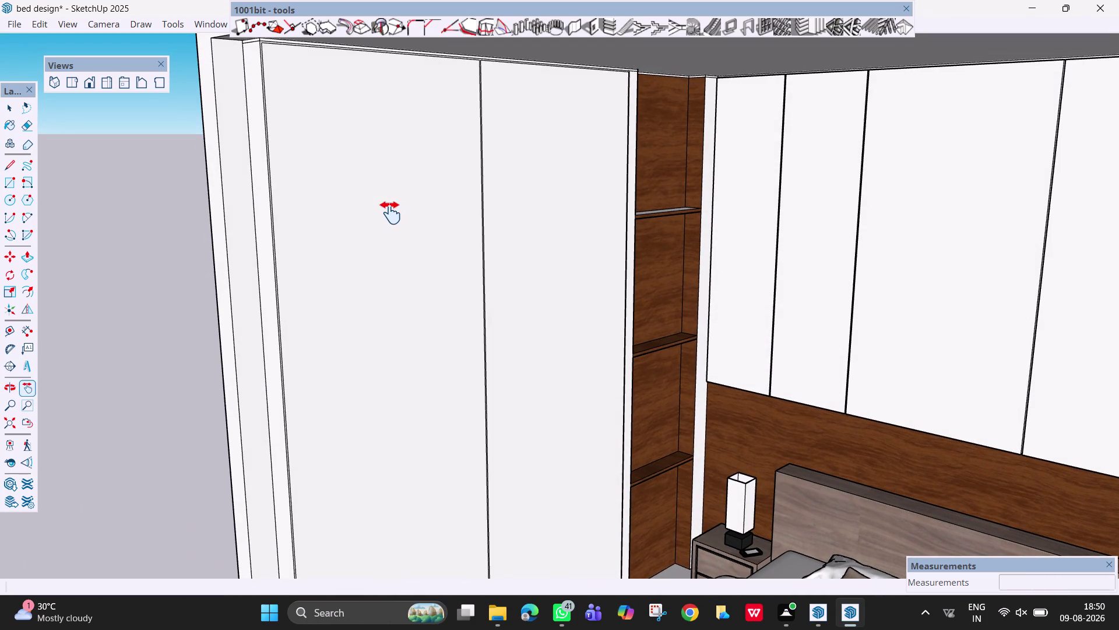
Place a guide about 1'11" below the panel top, then a second guide 6mm below it.
key(t)
click(355, 50)
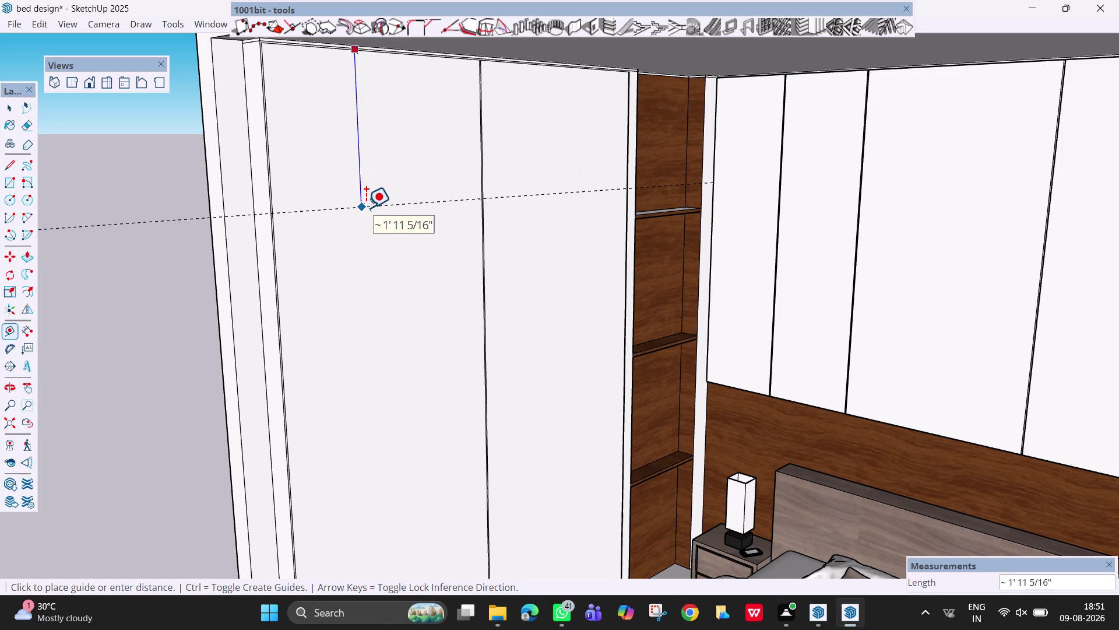
click(365, 207)
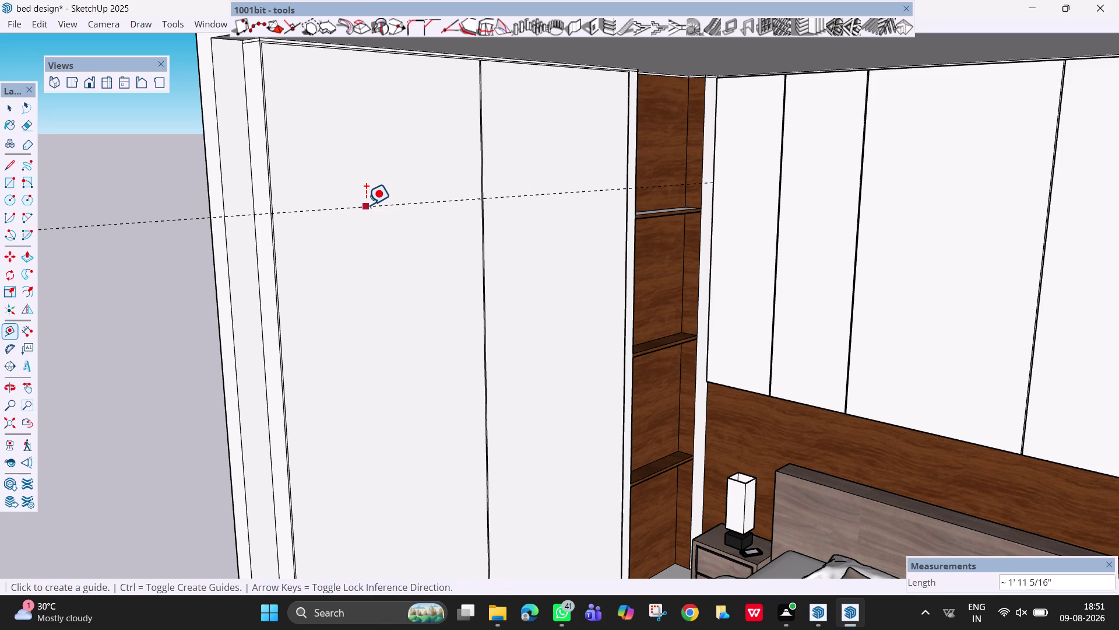
click(366, 205)
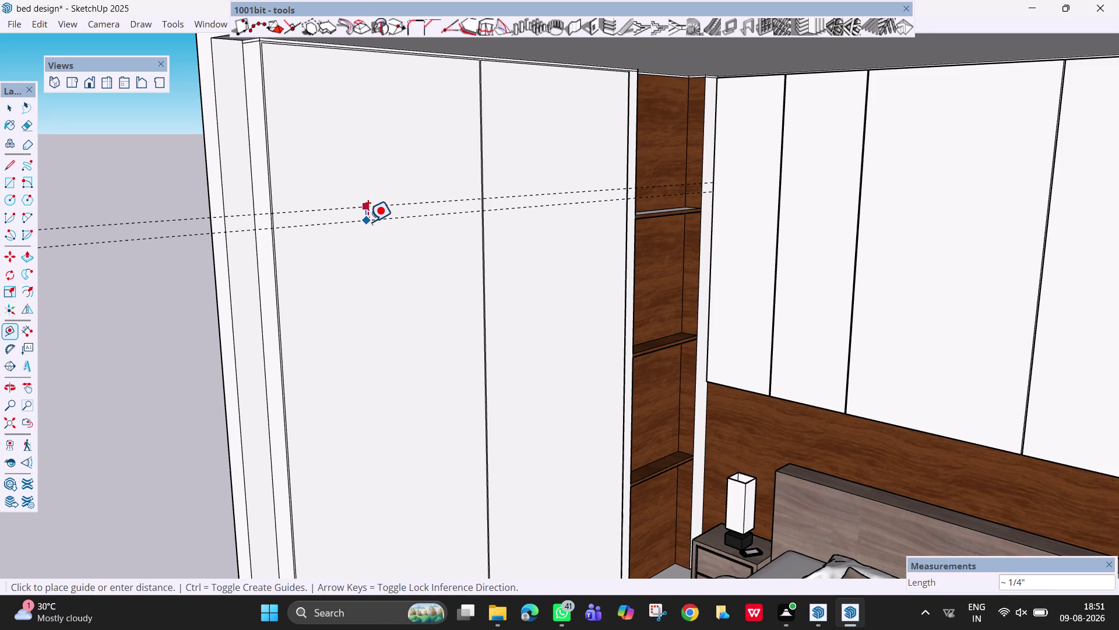
text(6mm)
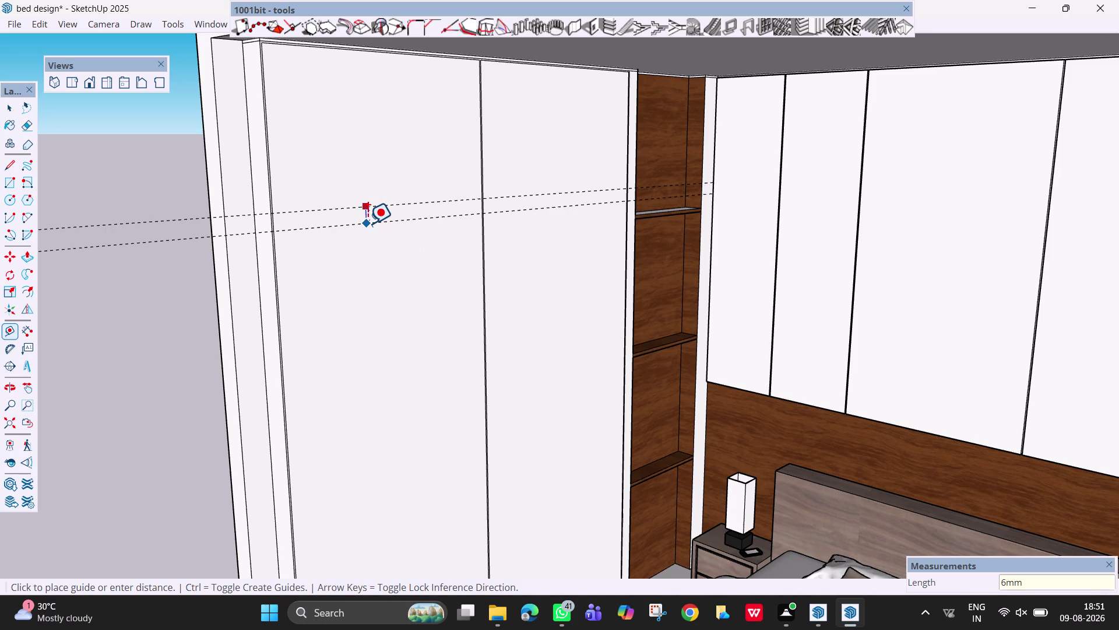
key(Return)
scroll(up, 3)
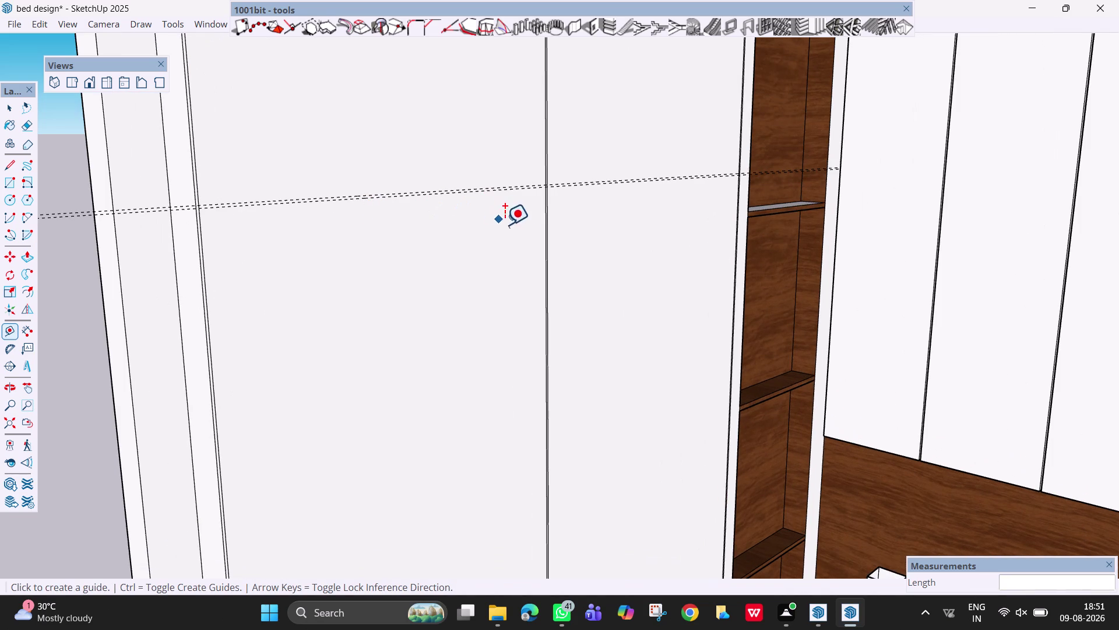
middle_drag(514, 232, 465, 239)
key(Escape)
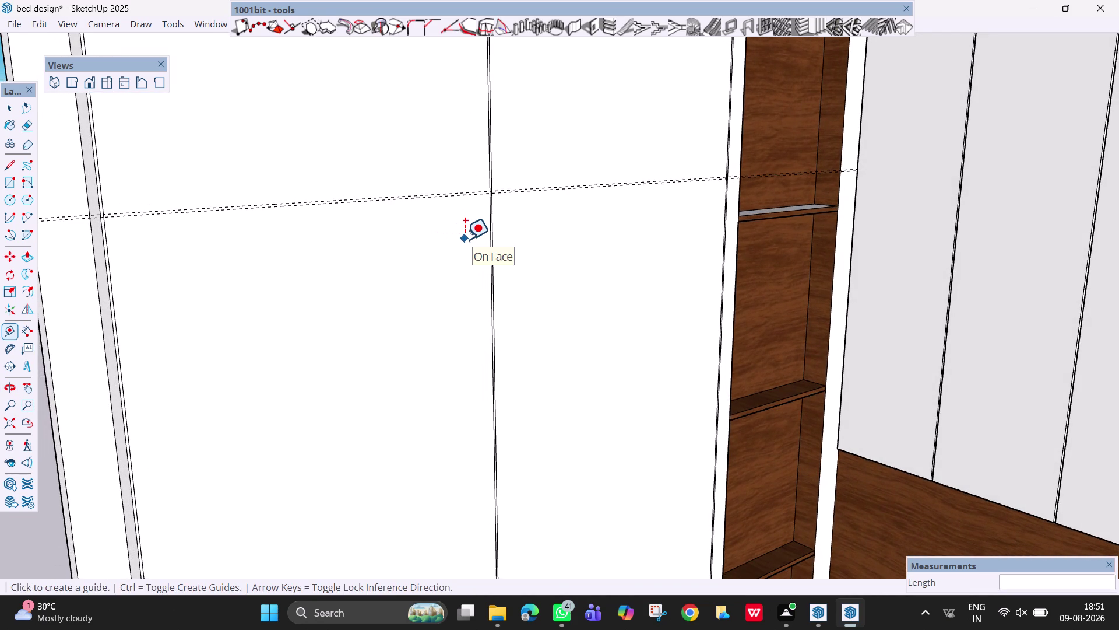
scroll(down, 3)
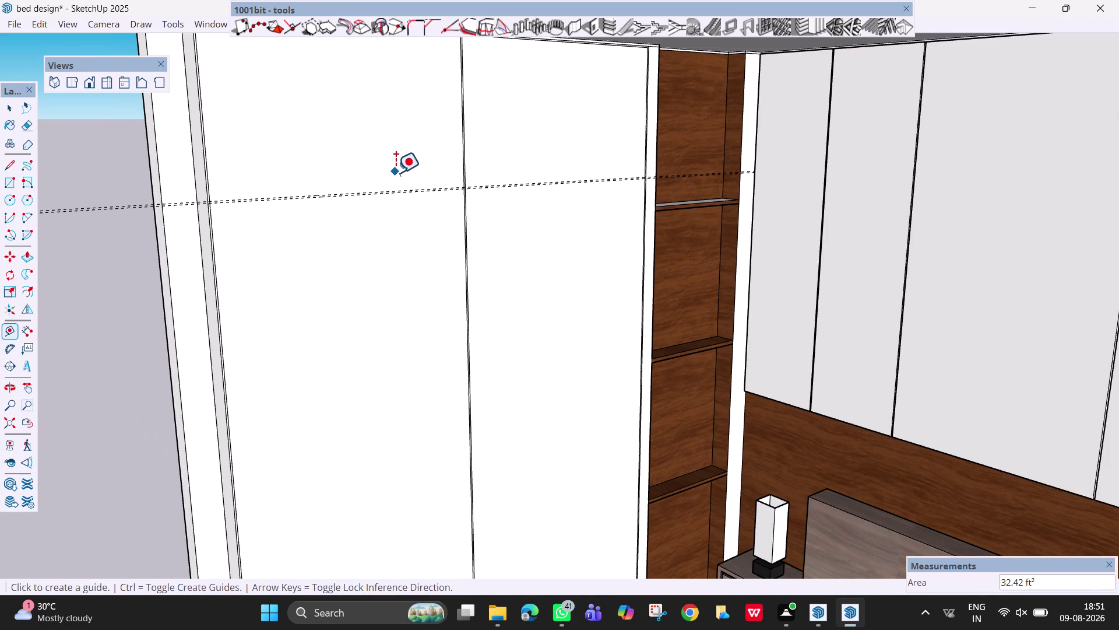
key(h)
drag(395, 173, 410, 235)
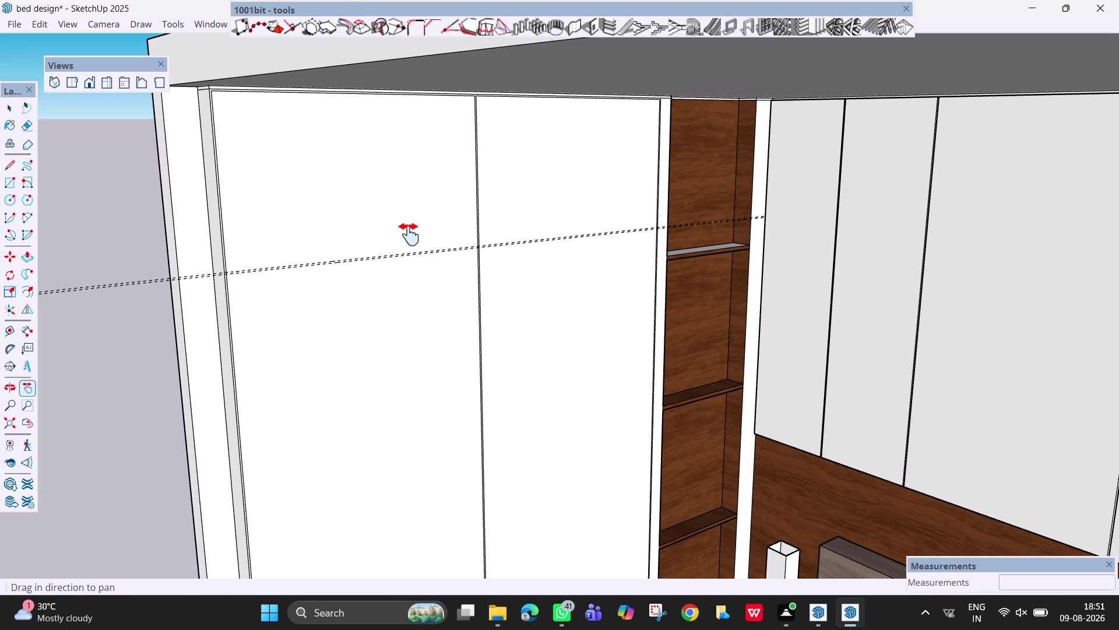
middle_drag(442, 246, 390, 240)
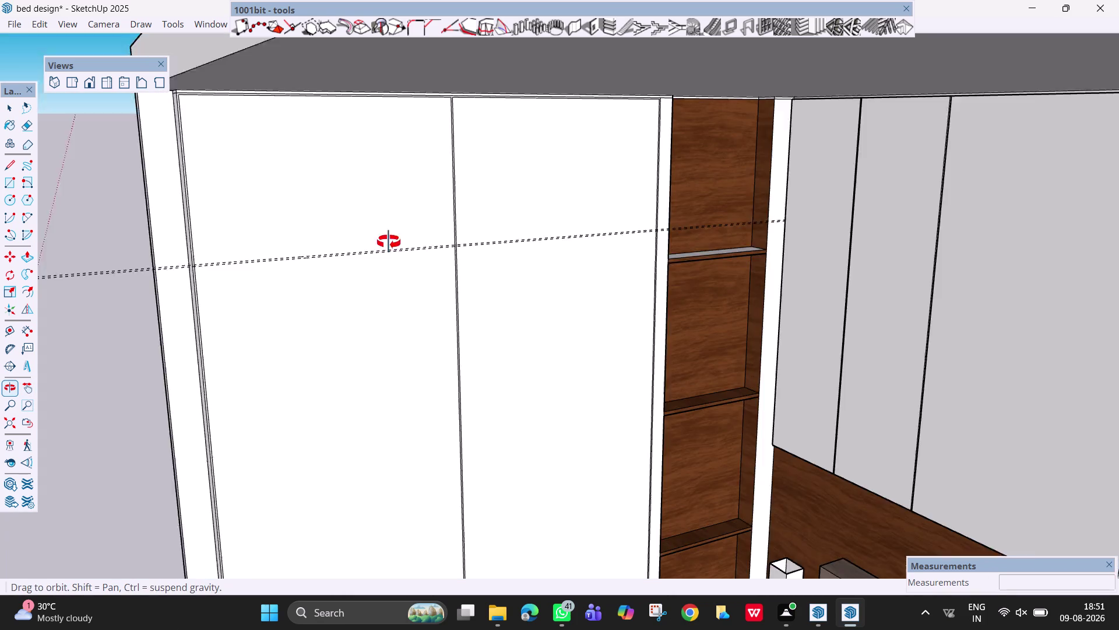
middle_drag(390, 240, 385, 232)
scroll(up, 3)
middle_drag(385, 233, 344, 233)
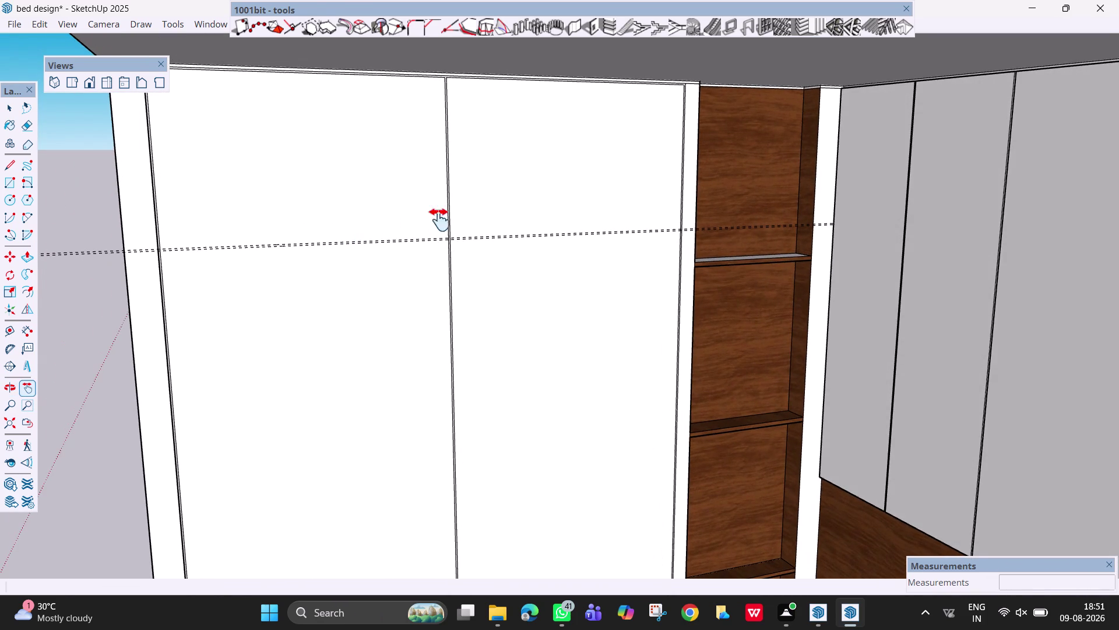
scroll(down, 3)
middle_click(478, 206)
scroll(up, 3)
middle_drag(401, 260, 640, 257)
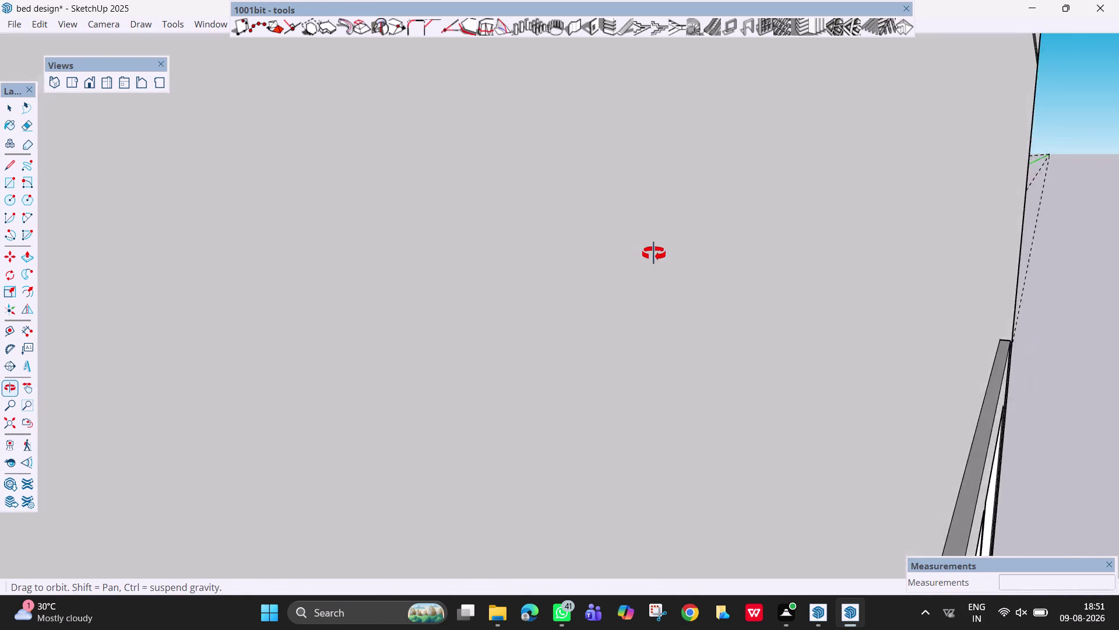
middle_drag(640, 257, 677, 251)
scroll(down, 3)
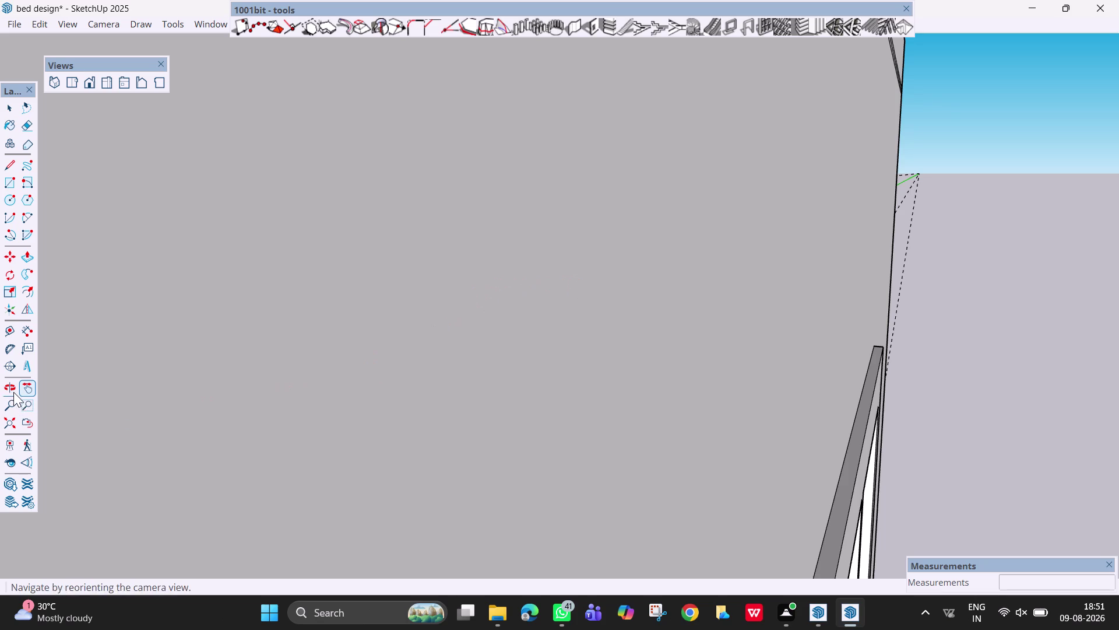
click(1, 418)
scroll(up, 3)
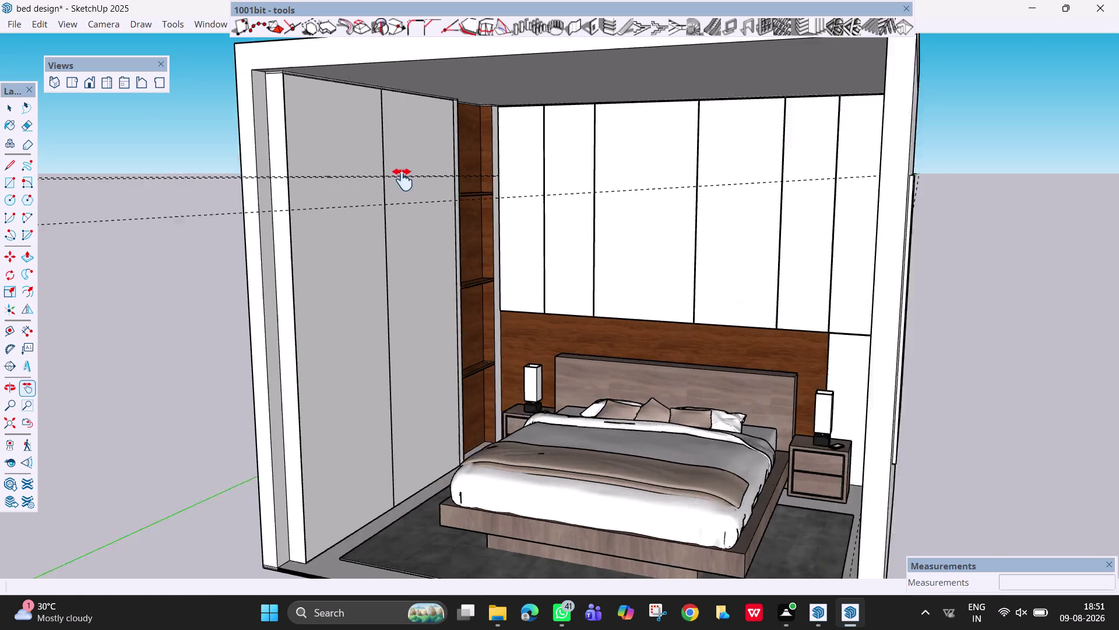
middle_drag(480, 202, 403, 219)
scroll(up, 3)
scroll(down, 3)
middle_drag(539, 195, 441, 220)
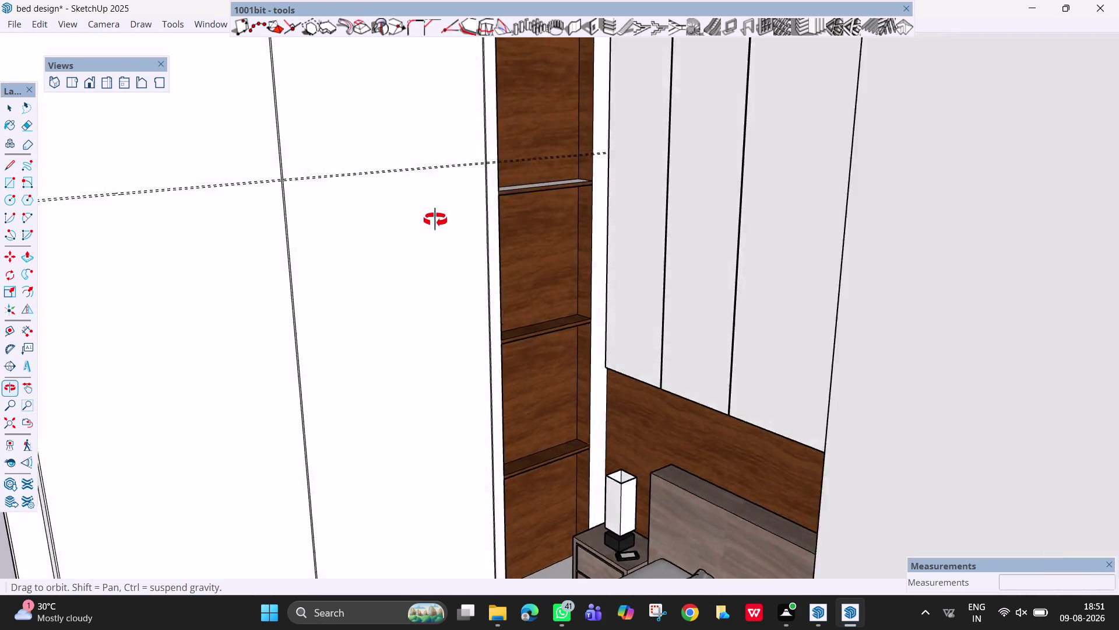
middle_drag(441, 220, 426, 221)
middle_drag(424, 218, 496, 234)
scroll(down, 3)
scroll(down, 3)
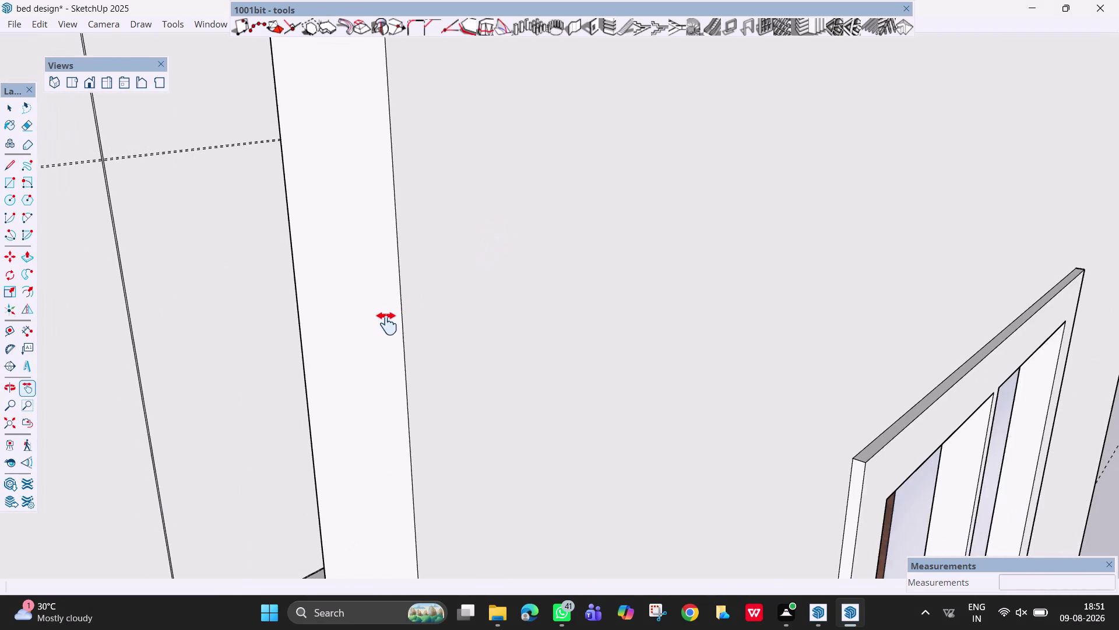
scroll(down, 3)
scroll(down, 3)
scroll(down, 3)
middle_drag(331, 335, 380, 249)
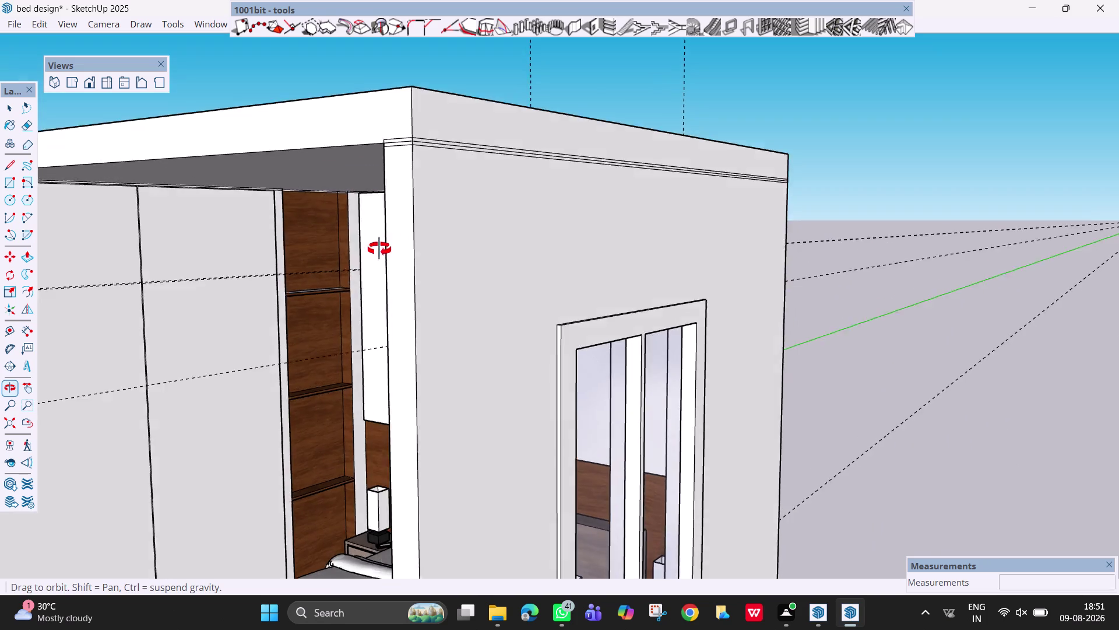
middle_drag(380, 249, 424, 226)
scroll(down, 3)
key(h)
drag(355, 284, 613, 207)
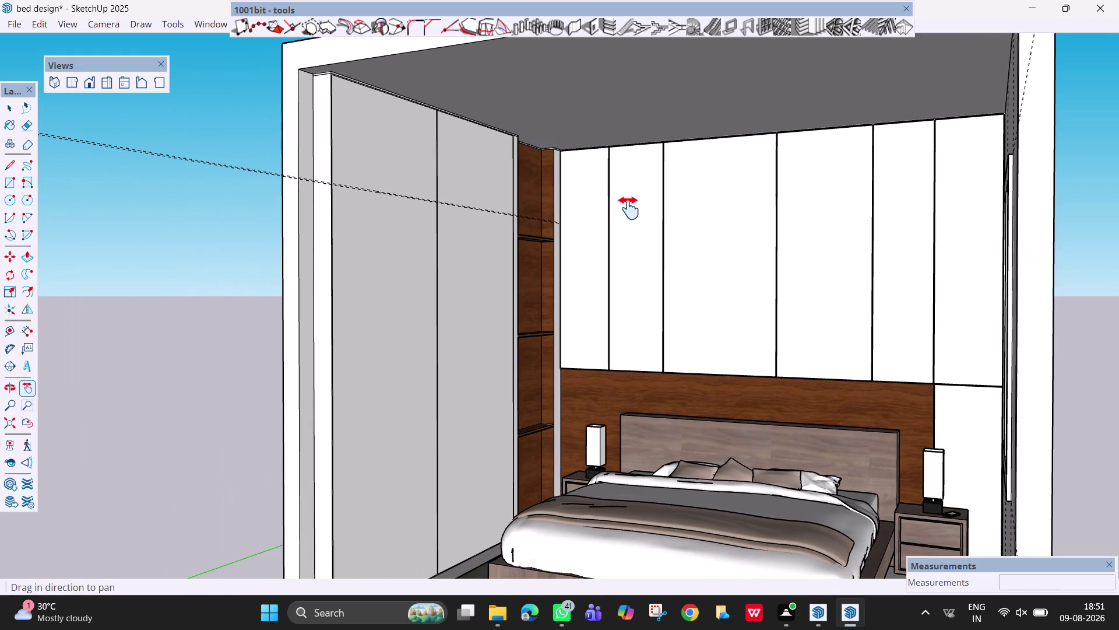
middle_drag(626, 215, 548, 237)
scroll(up, 3)
scroll(up, 3)
middle_drag(548, 228, 493, 234)
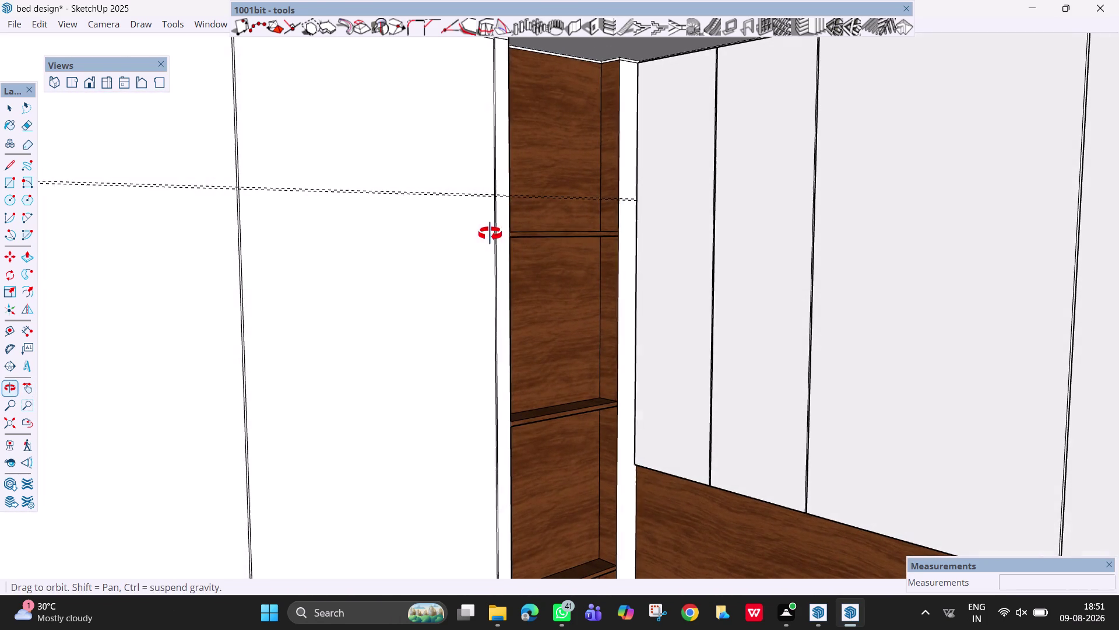
middle_drag(494, 234, 487, 234)
middle_click(488, 234)
drag(488, 235, 760, 211)
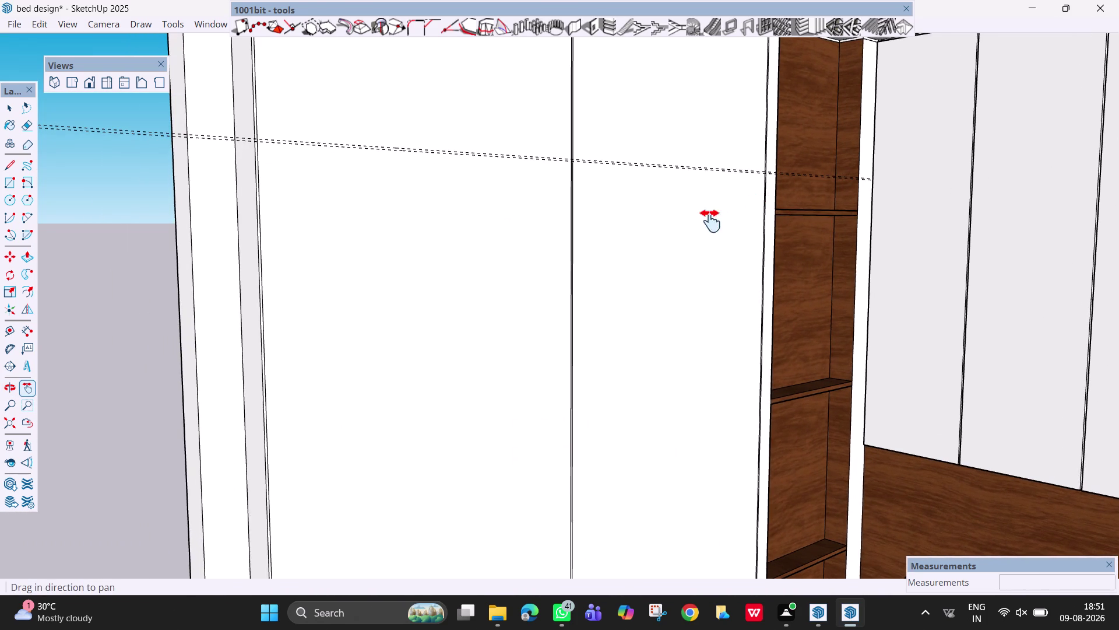
middle_drag(647, 220, 647, 228)
drag(648, 229, 645, 326)
middle_drag(605, 274, 604, 275)
scroll(up, 3)
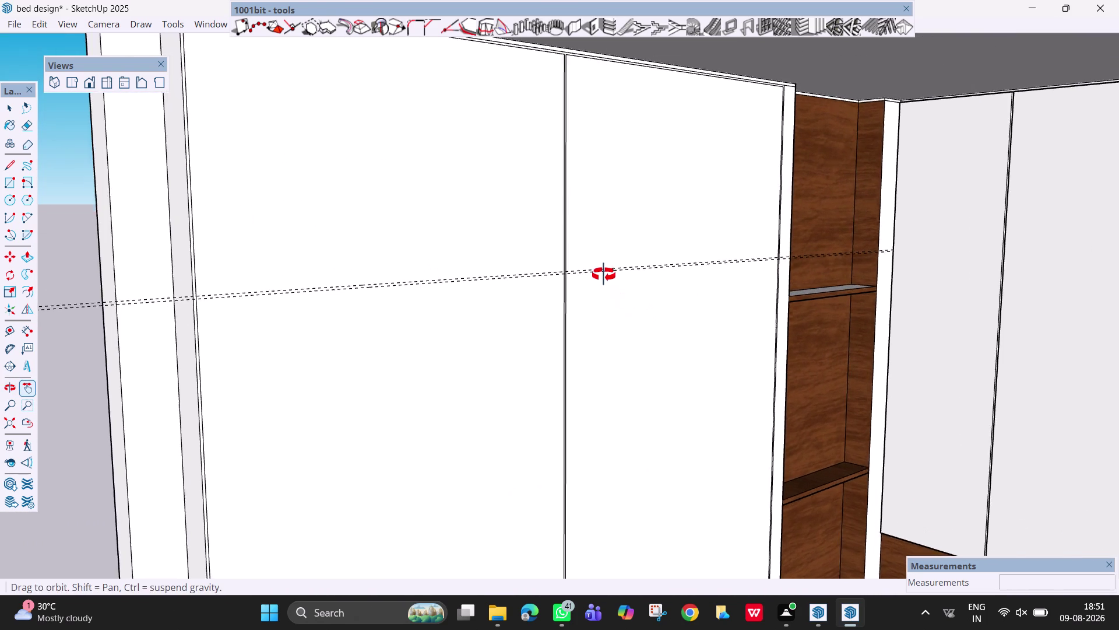
middle_drag(604, 274, 584, 274)
drag(584, 275, 640, 335)
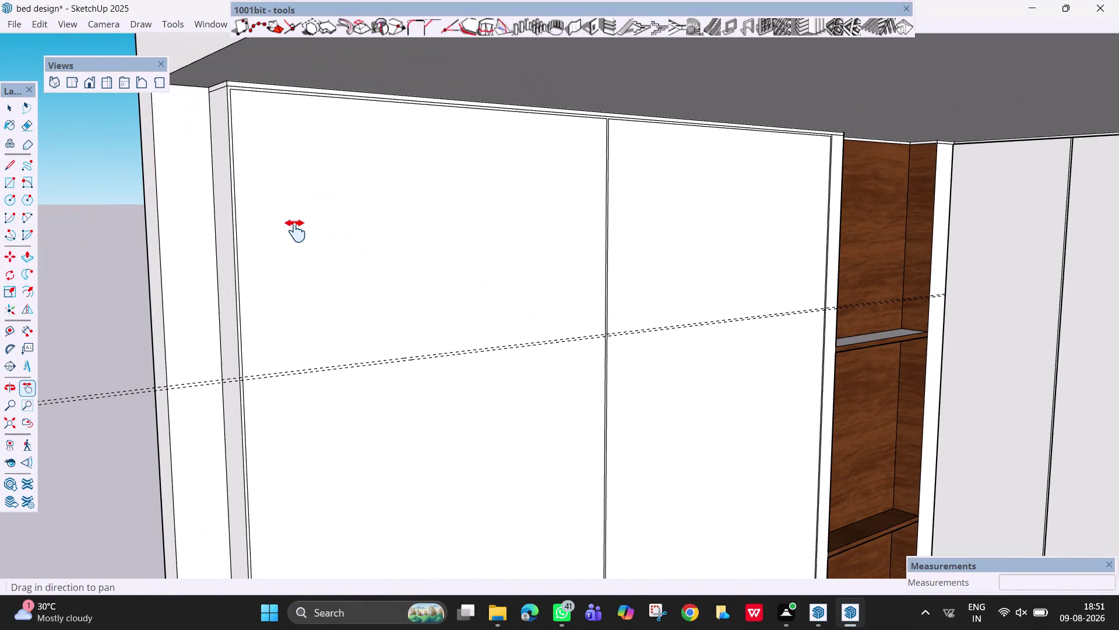
key(r)
Draw a rectangle from the left panel's top corner to the guide and seam crossing.
click(233, 91)
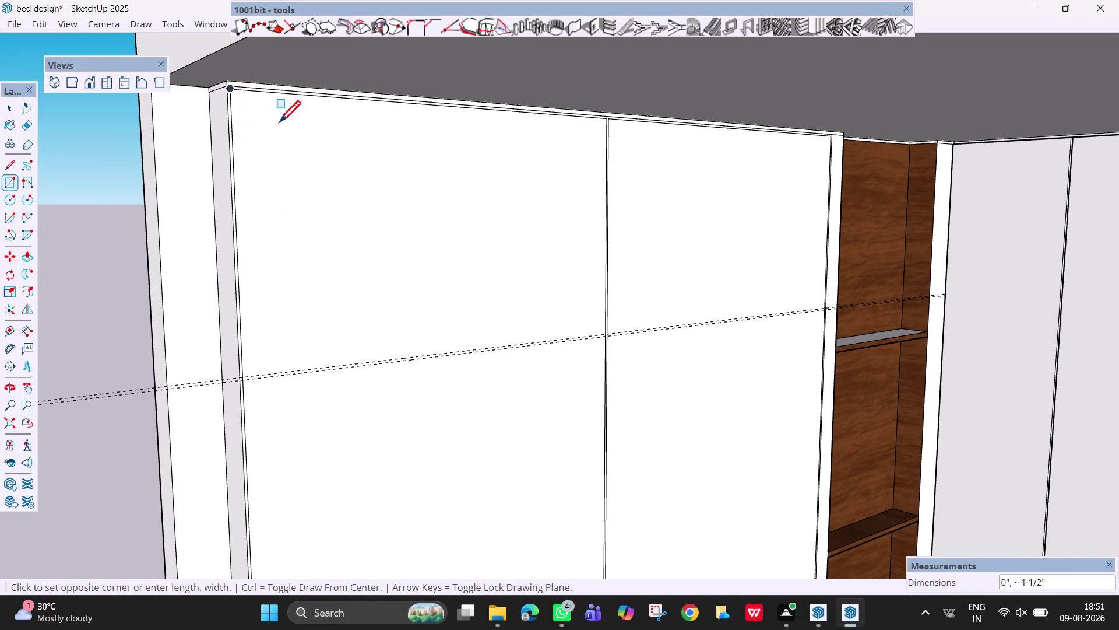
scroll(up, 3)
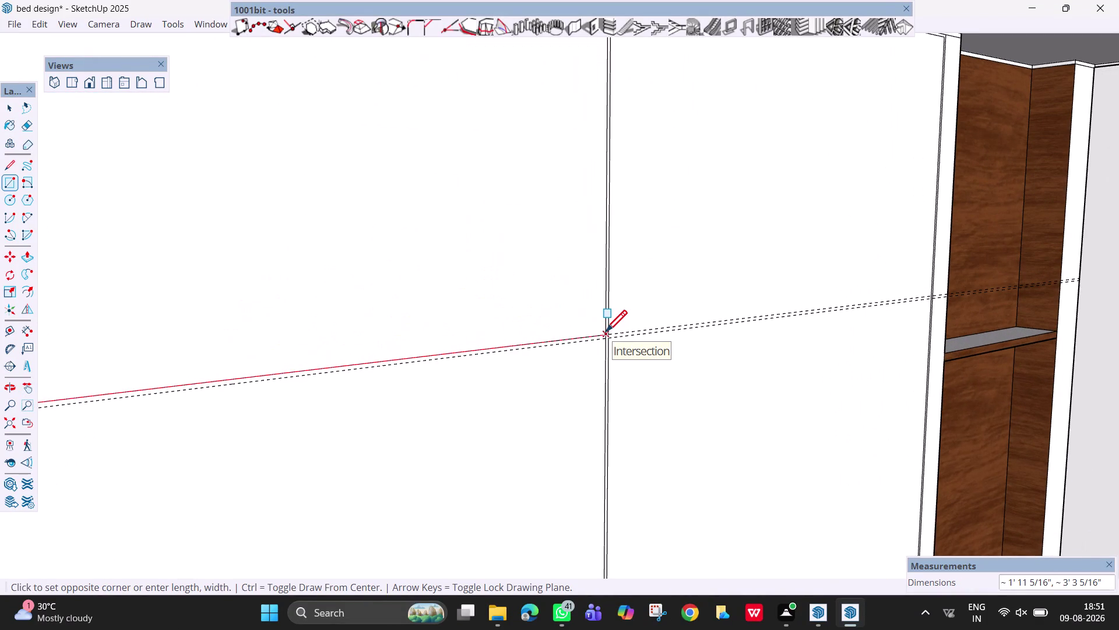
scroll(up, 3)
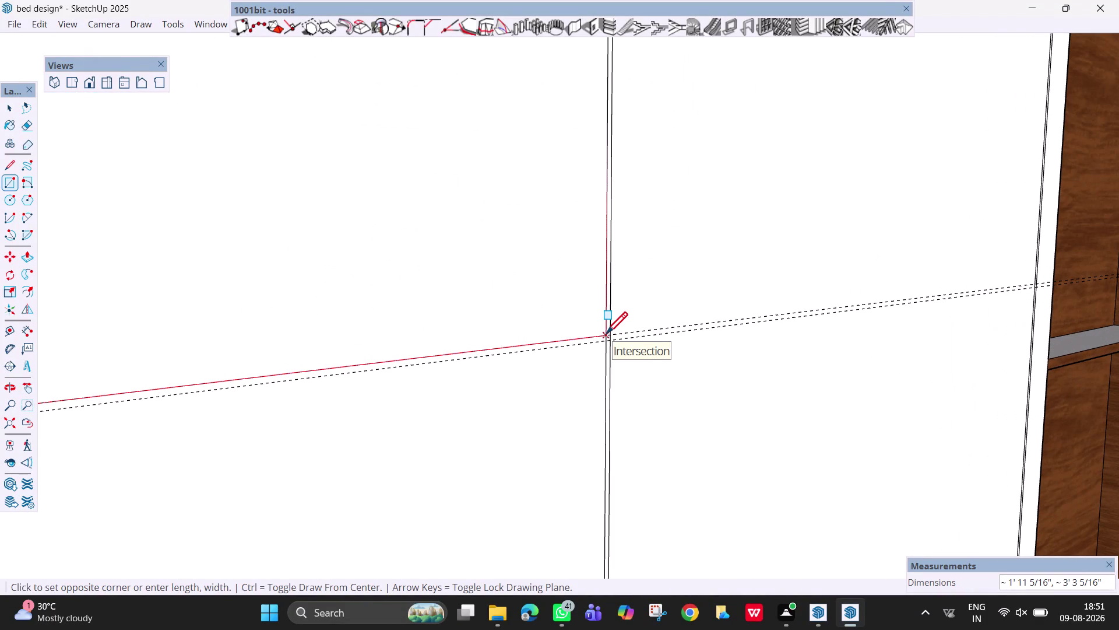
click(605, 337)
scroll(down, 3)
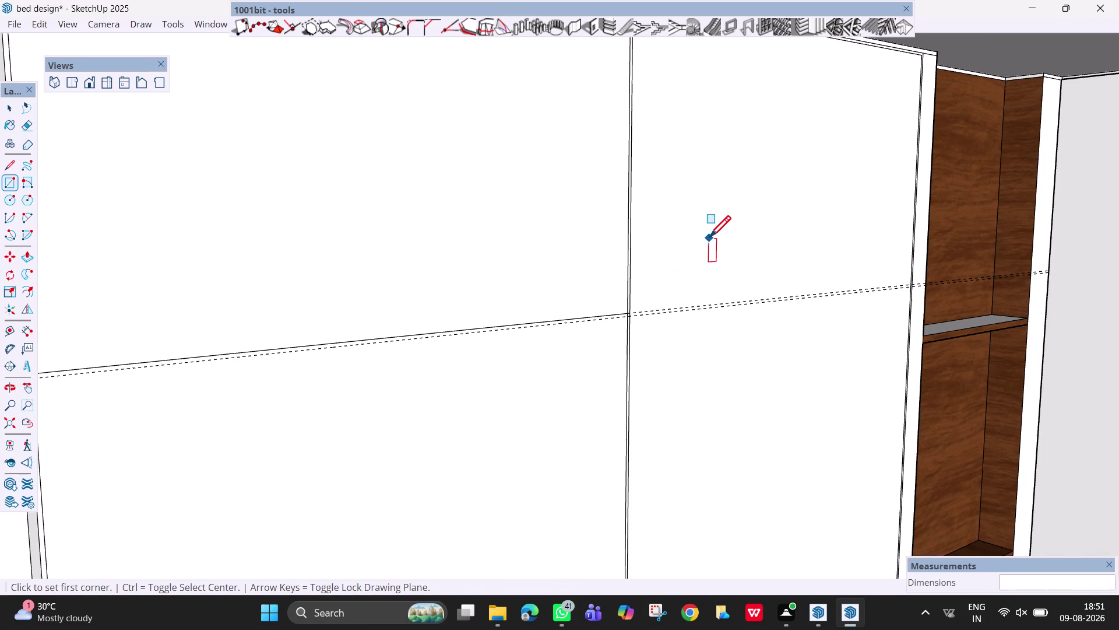
key(h)
drag(710, 243, 646, 342)
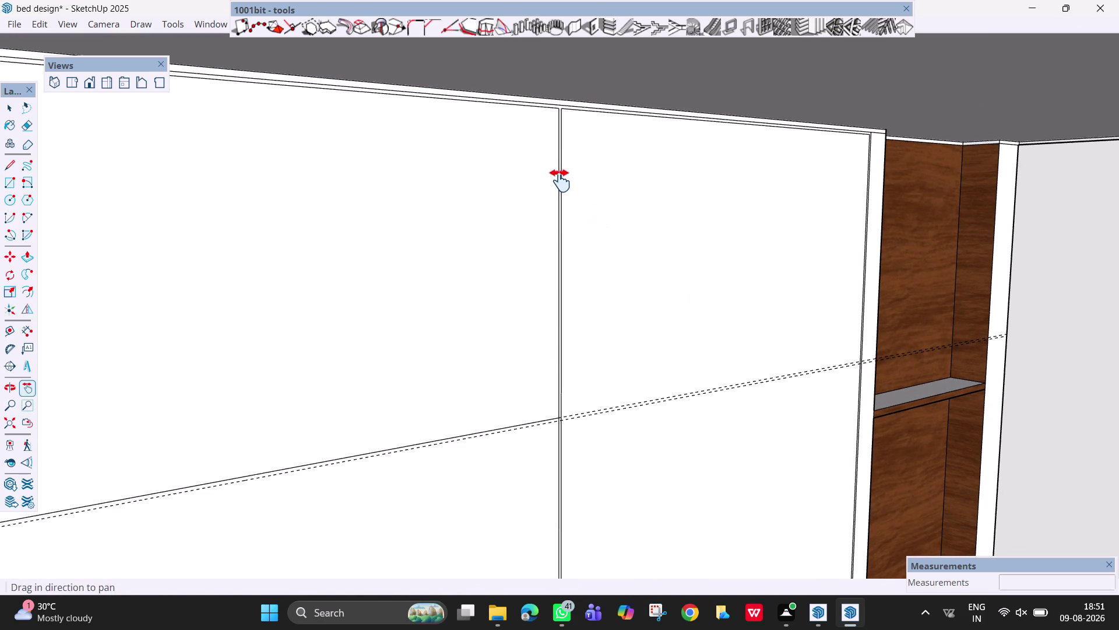
Draw a rectangle from the right panel's top corner to where the guide meets its edge.
key(r)
click(565, 113)
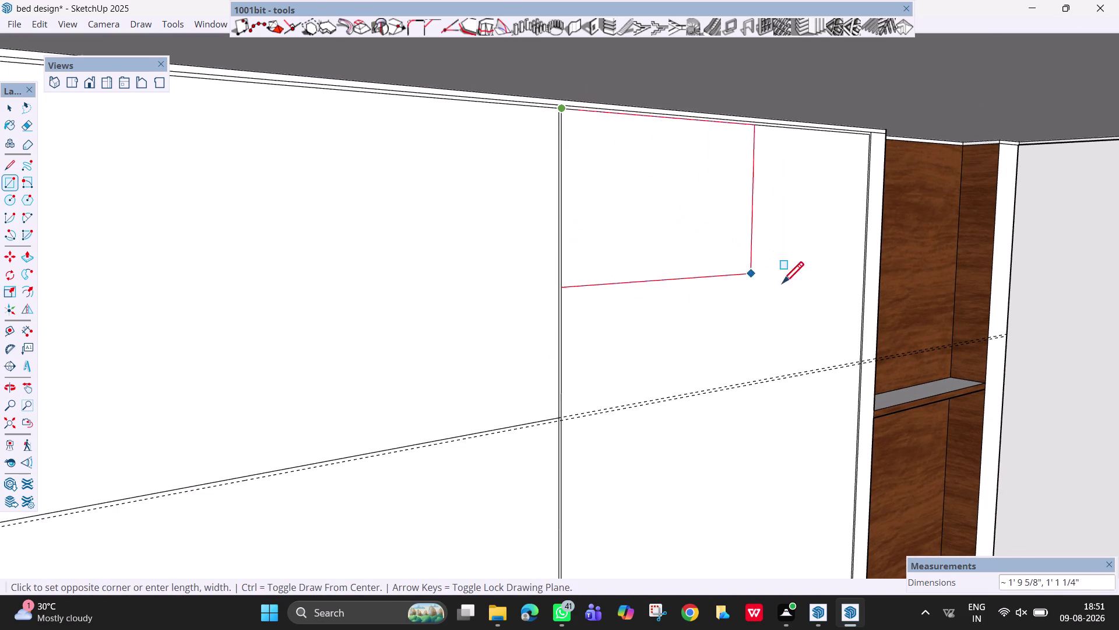
scroll(up, 3)
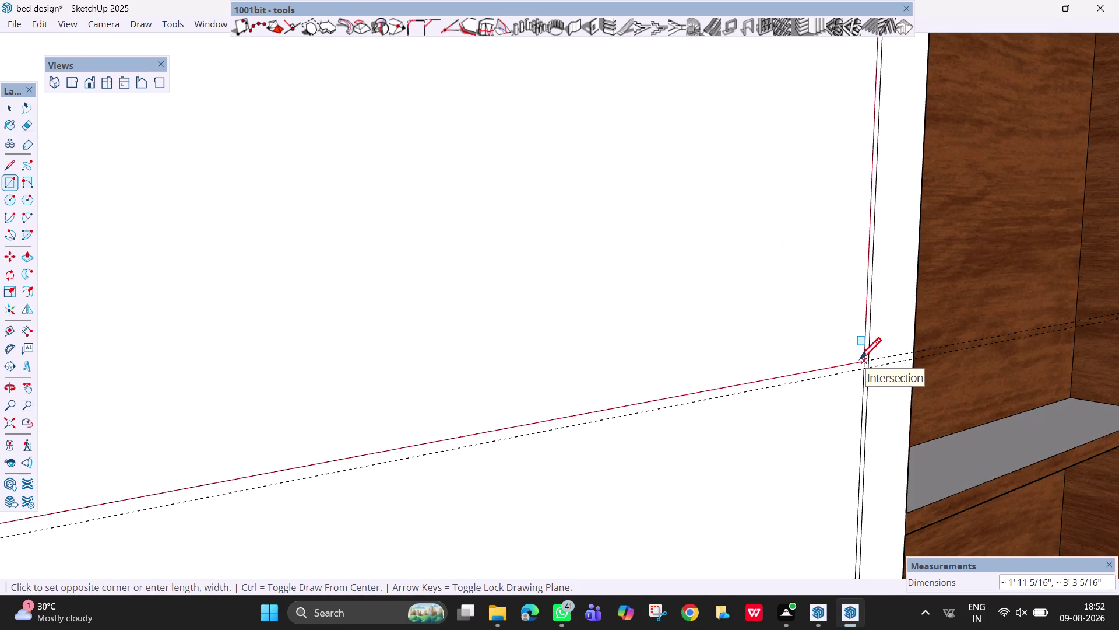
click(862, 360)
scroll(down, 3)
scroll(down, 3)
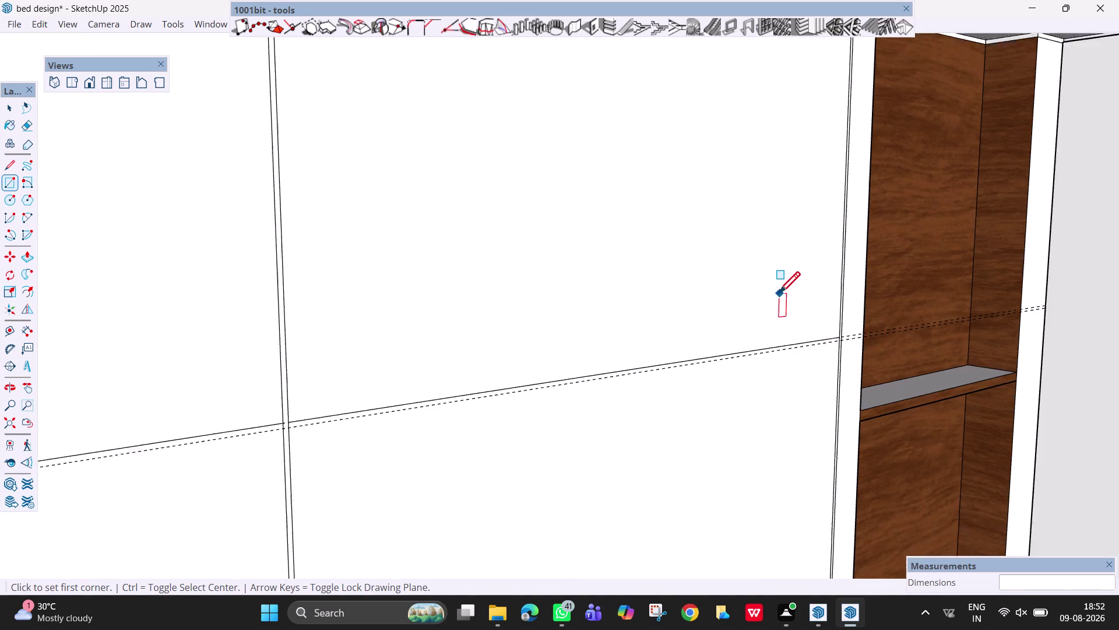
scroll(down, 3)
key(h)
drag(641, 316, 644, 367)
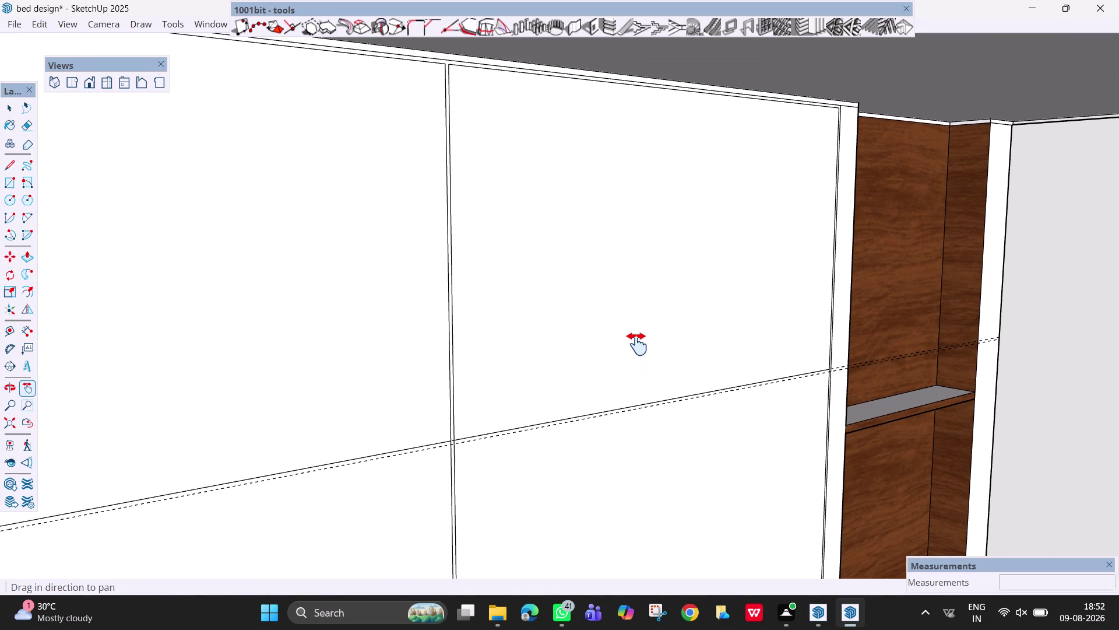
Push/pull the upper right panel out 18mm and repeat on two more panel faces.
key(p)
click(637, 344)
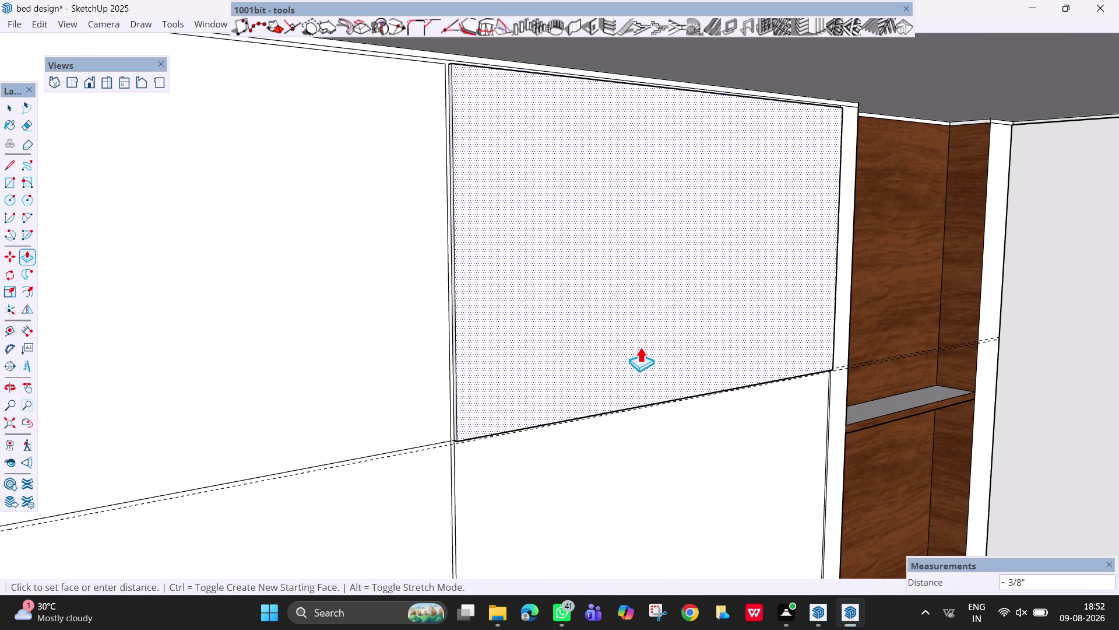
text(18mm)
key(Return)
double_click(398, 356)
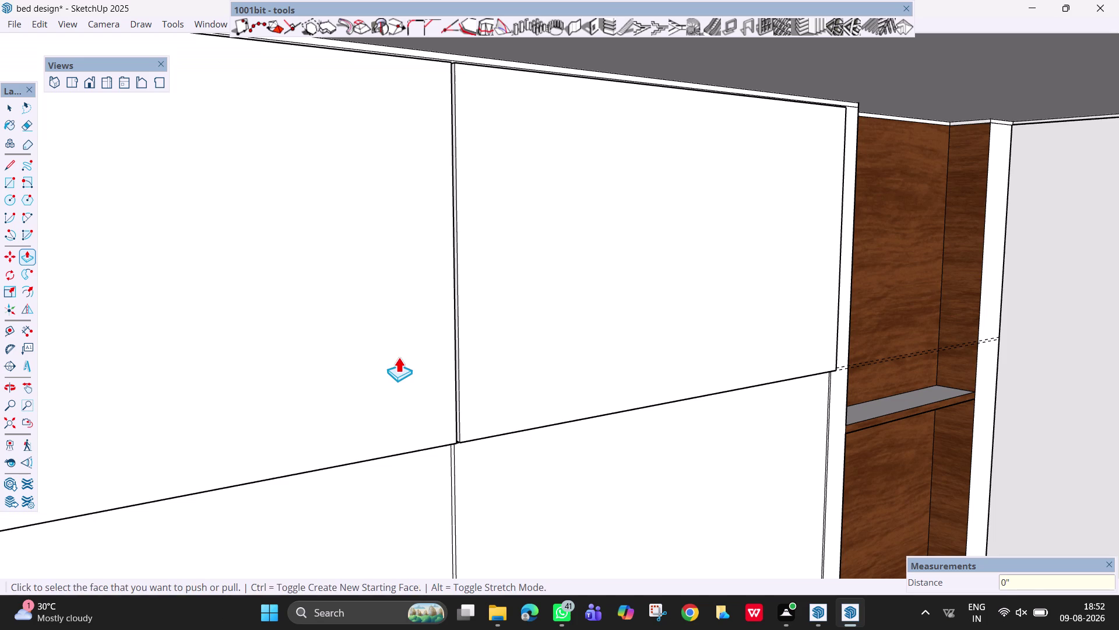
double_click(578, 490)
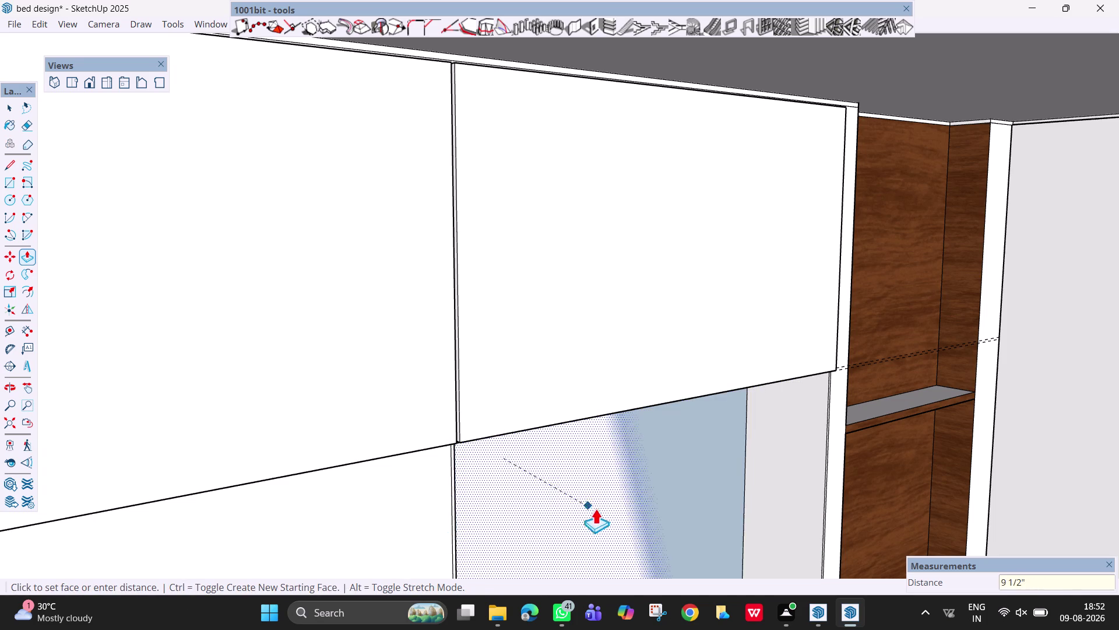
key(Escape)
Pull the lower right and lower left panels outward, then orbit around the back wall.
click(527, 498)
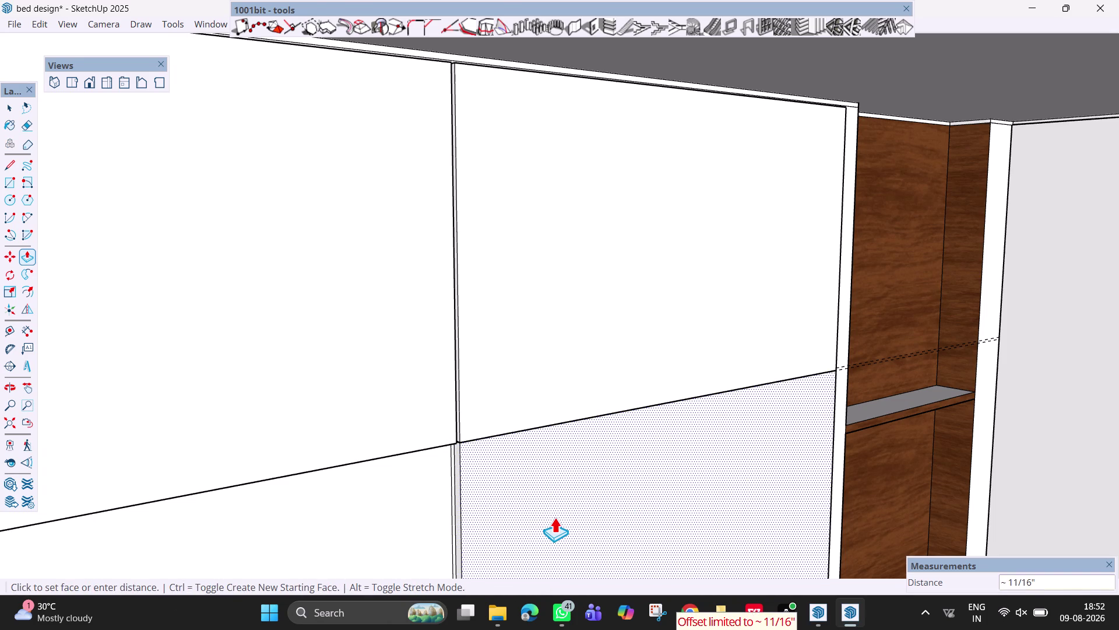
click(554, 516)
click(398, 516)
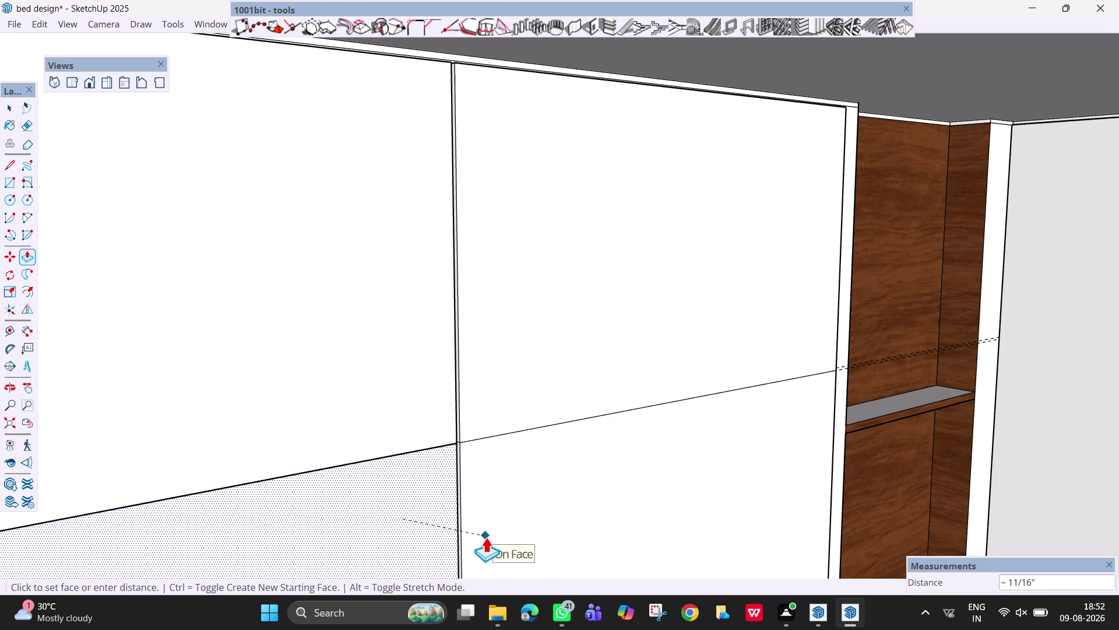
click(446, 395)
scroll(down, 3)
middle_drag(487, 465, 561, 404)
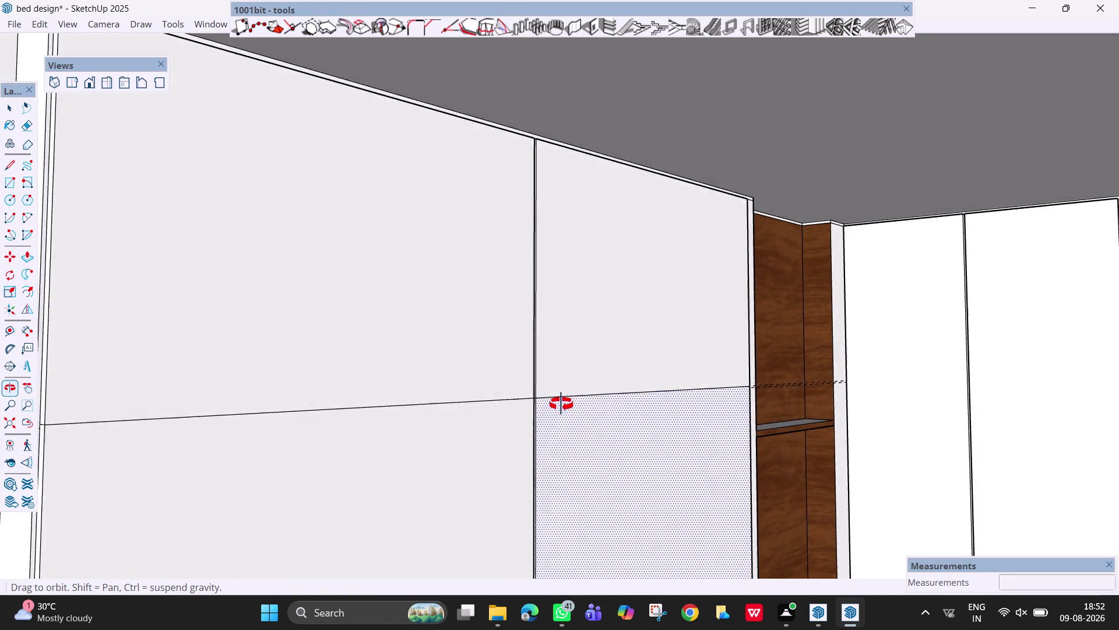
middle_drag(562, 404, 602, 383)
scroll(down, 3)
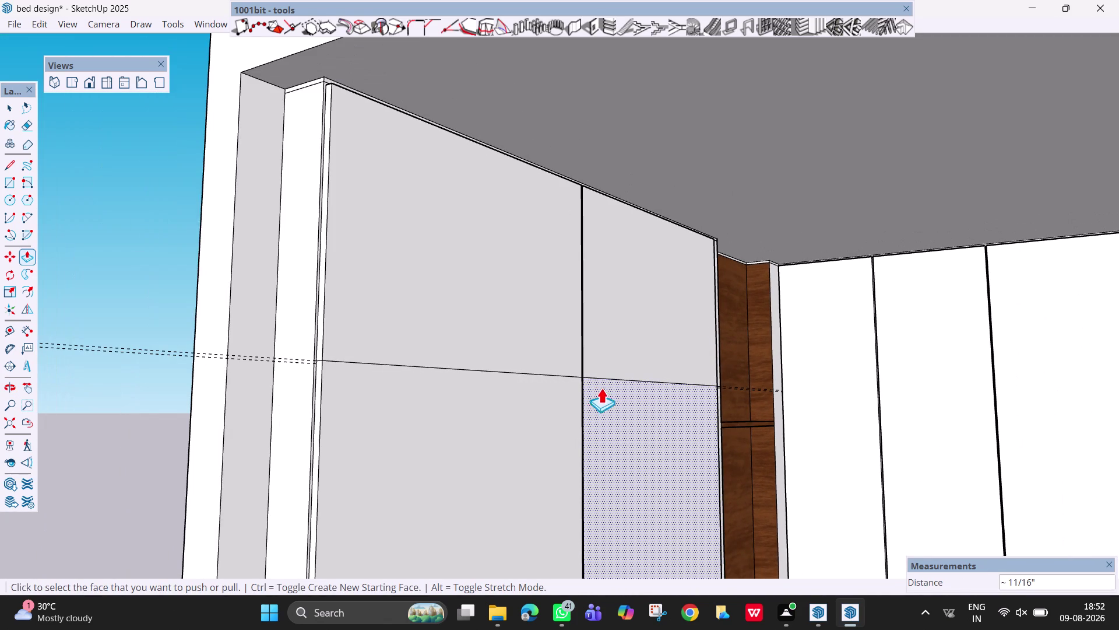
Undo the last two pulls and reorient the view onto the tall left panel.
key(ctrl+z)
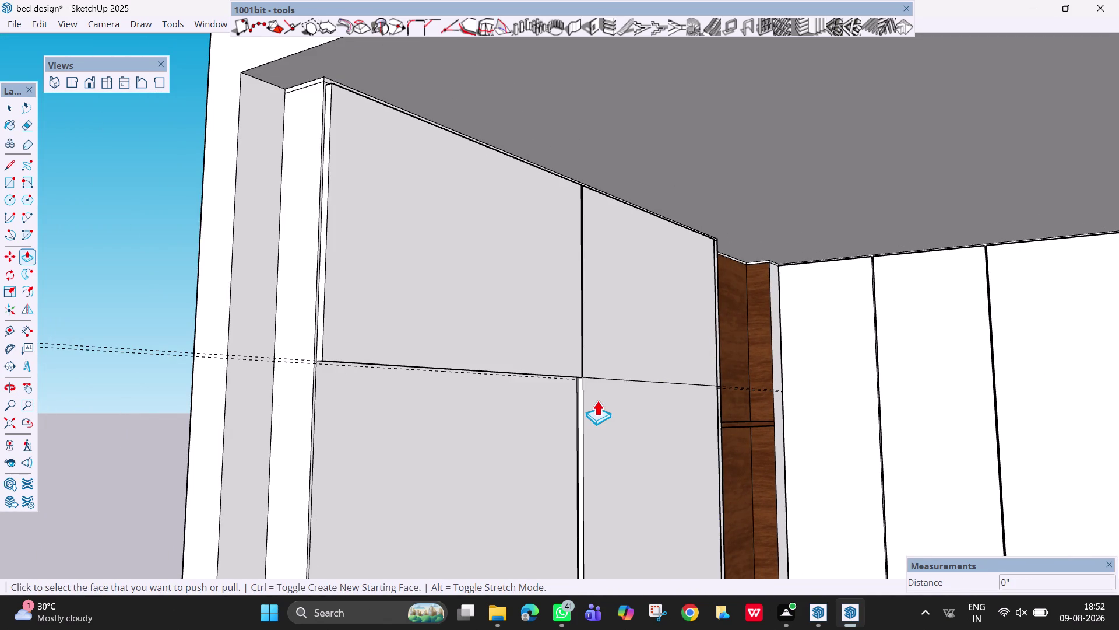
key(ctrl+z)
middle_drag(610, 398, 498, 406)
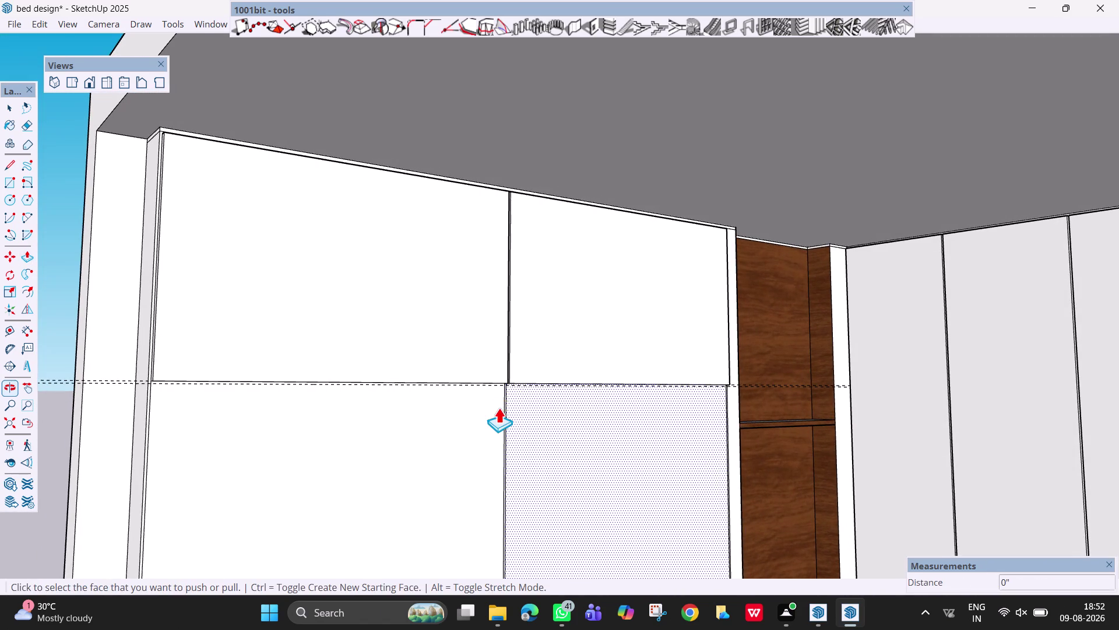
scroll(down, 3)
key(h)
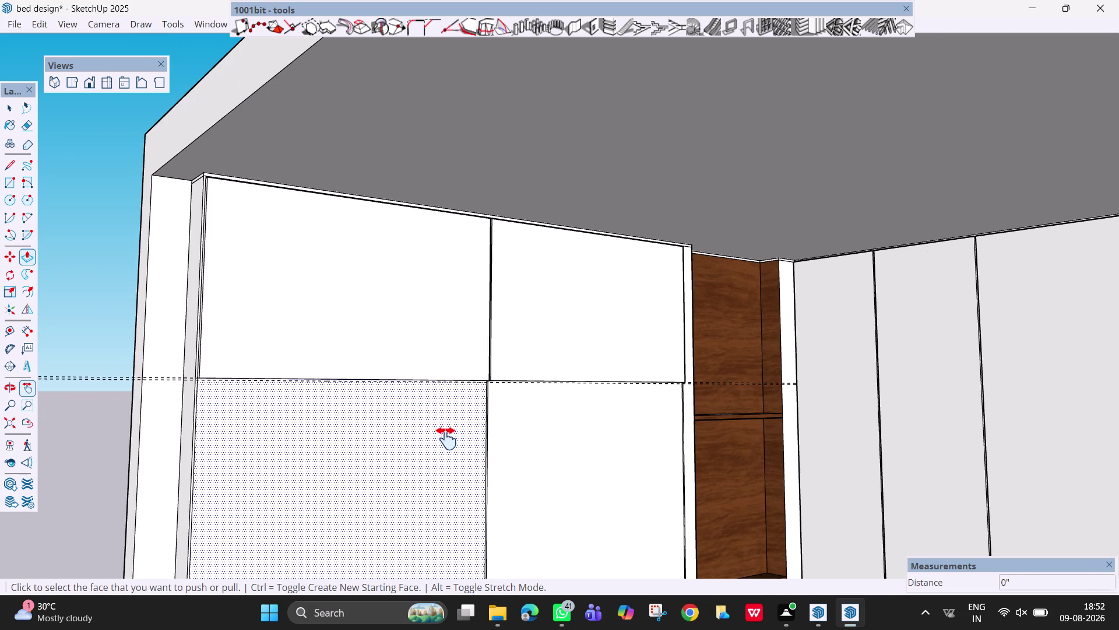
drag(446, 438, 483, 135)
scroll(down, 3)
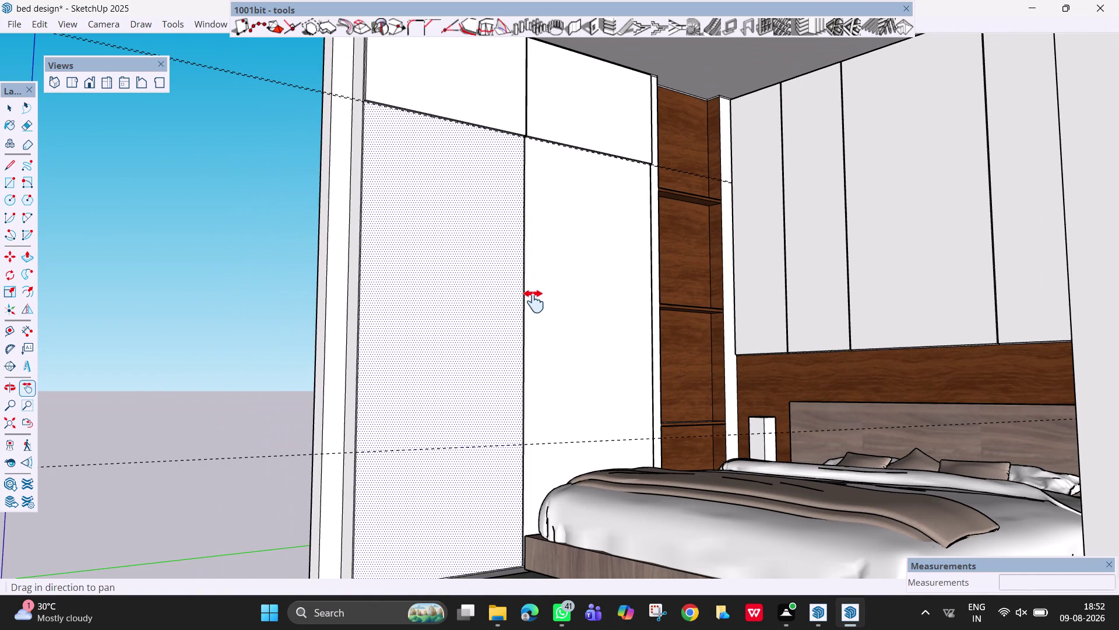
middle_drag(534, 311, 500, 329)
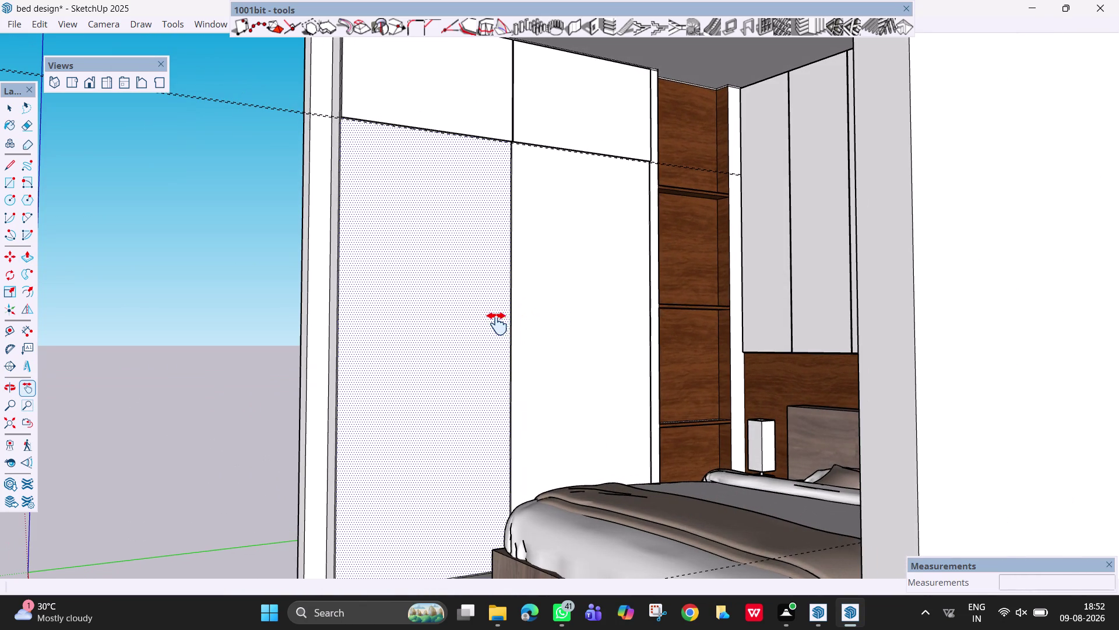
key(Escape)
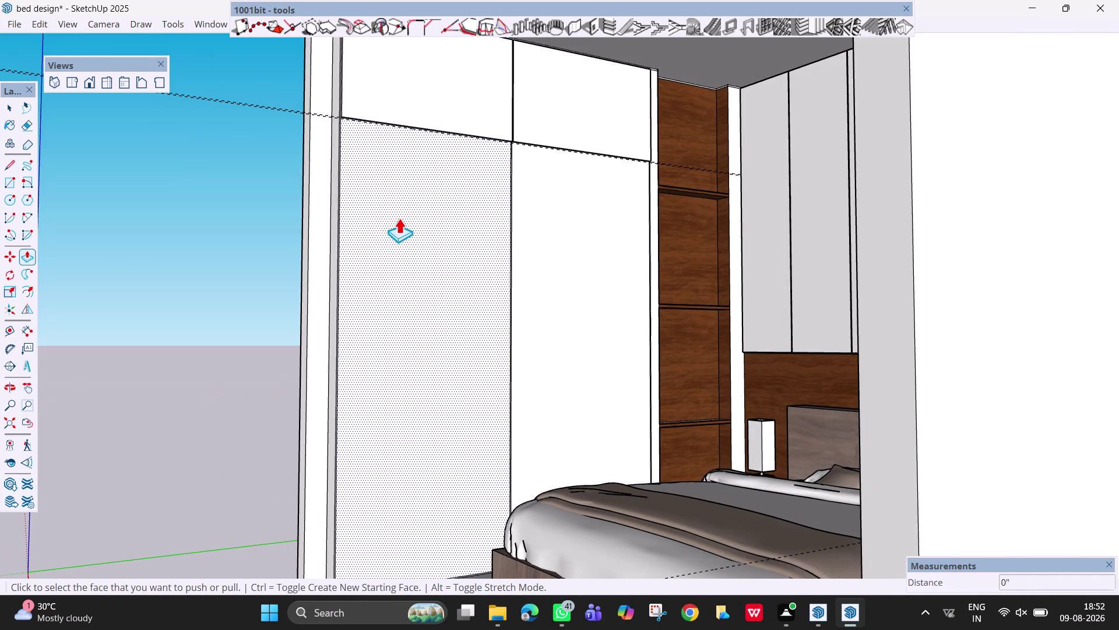
key(space)
scroll(up, 3)
Zoom and orbit in close to the back-wall panel corner with the Rectangle tool active.
key(r)
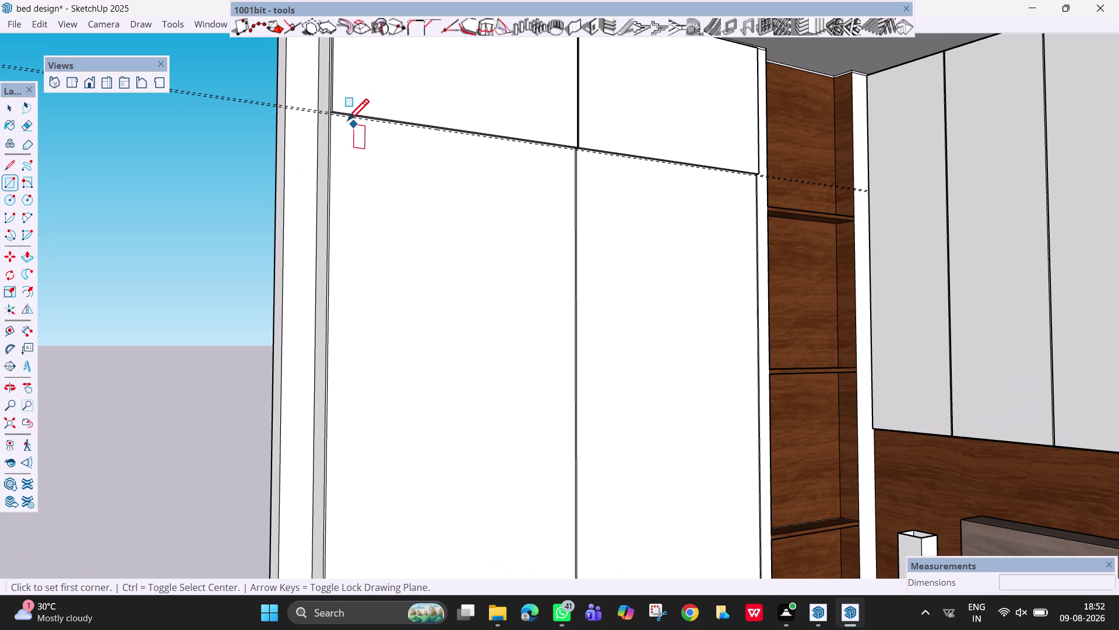
scroll(up, 3)
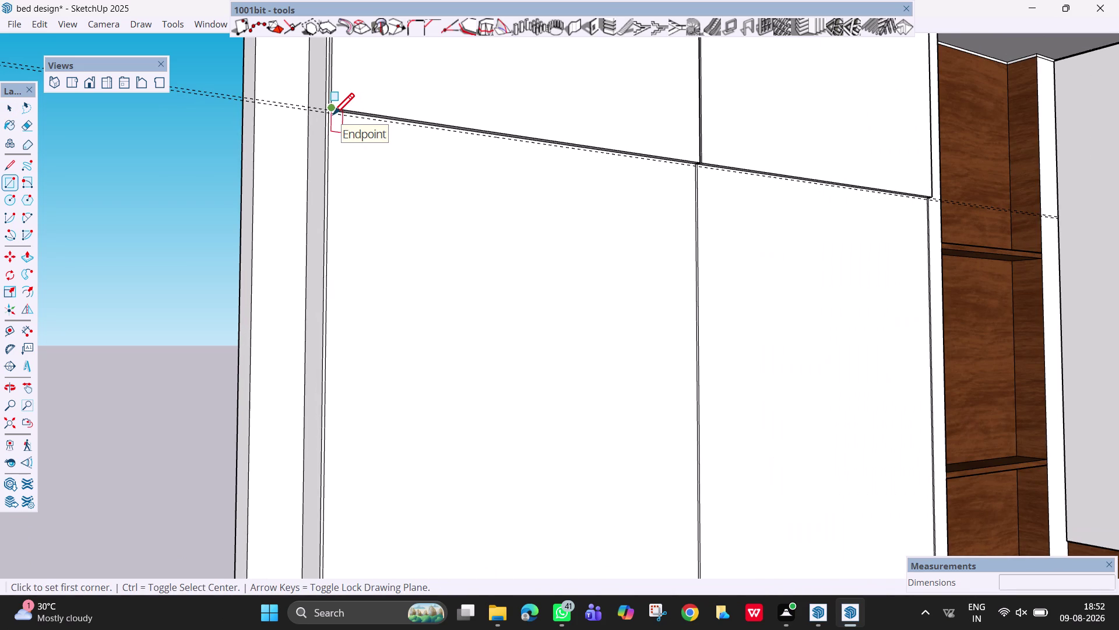
scroll(up, 3)
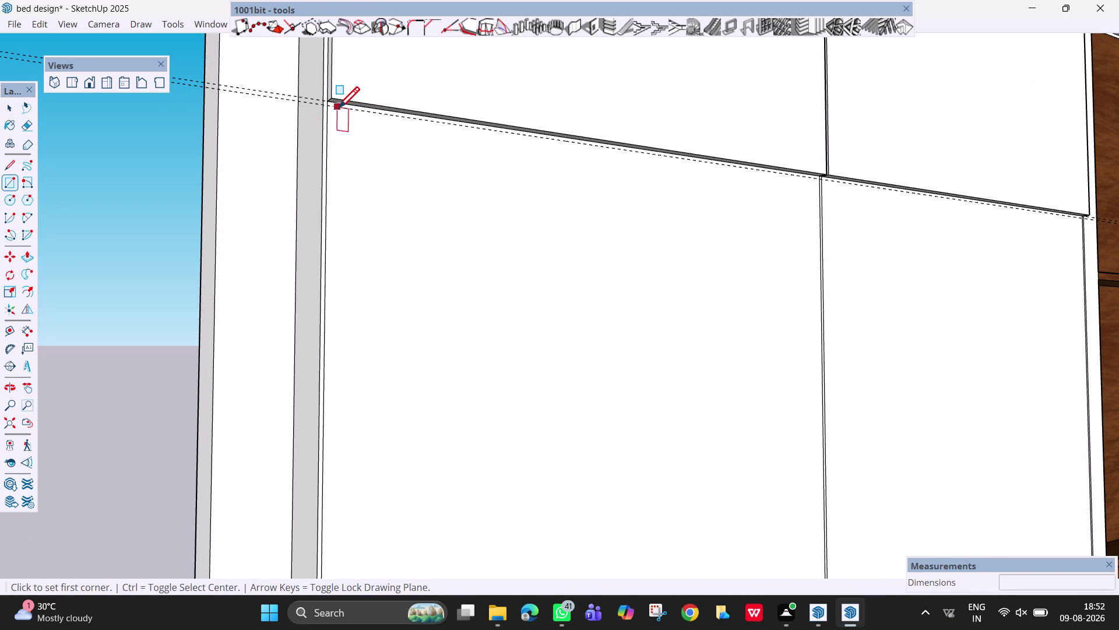
scroll(down, 3)
middle_drag(378, 191, 345, 193)
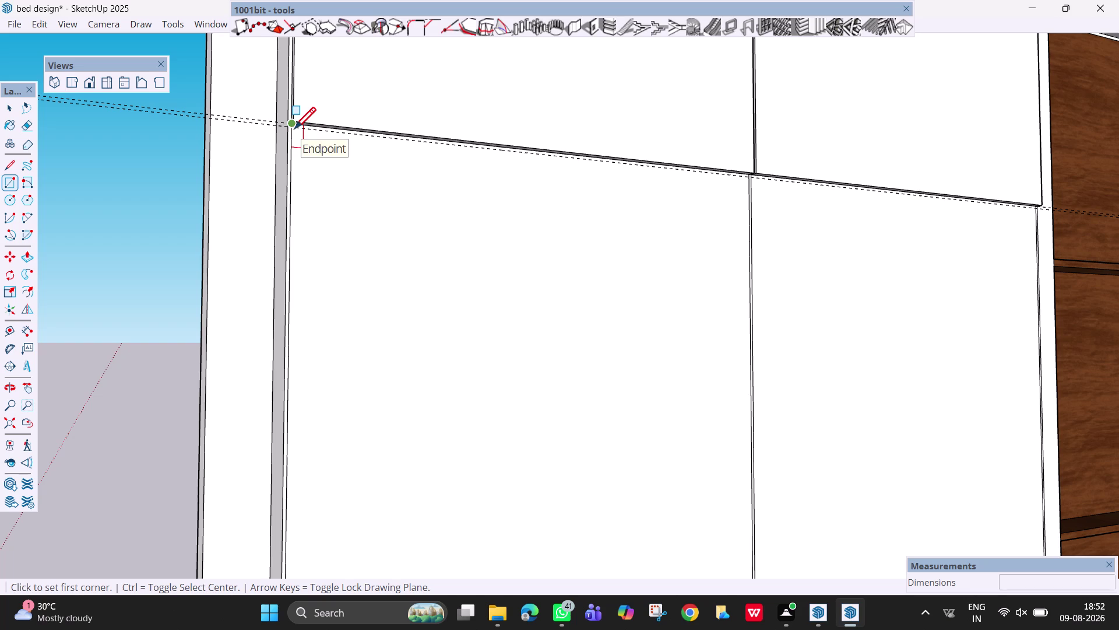
click(294, 130)
key(Escape)
scroll(up, 3)
middle_drag(309, 144, 306, 167)
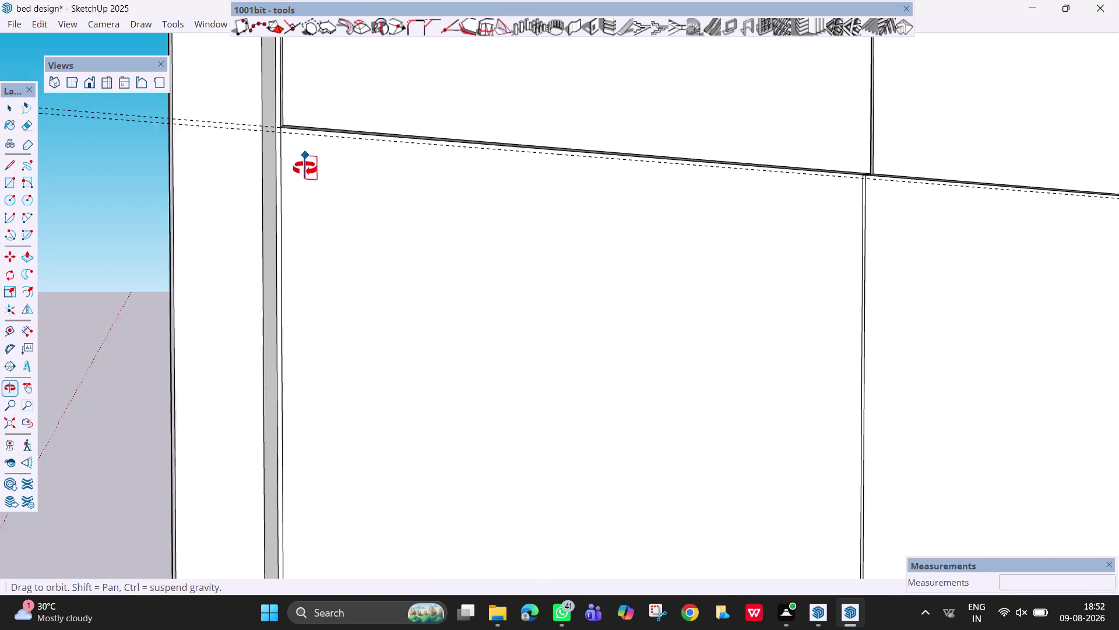
middle_drag(306, 167, 262, 202)
scroll(up, 3)
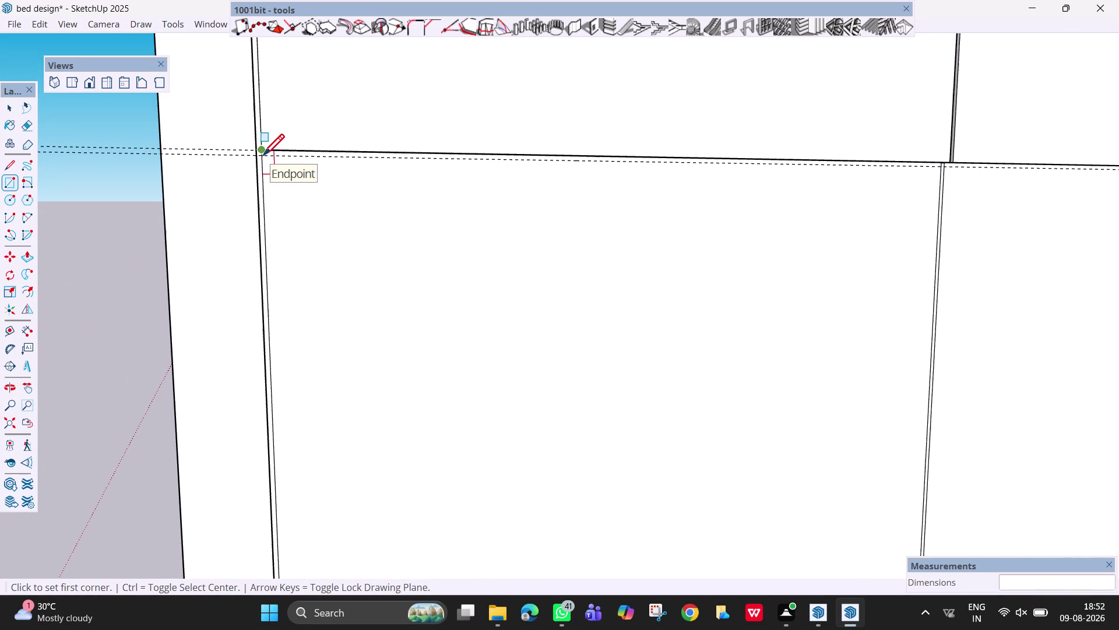
Draw a rectangle outlining the lower white panel from the guide down to its base.
click(264, 158)
scroll(down, 3)
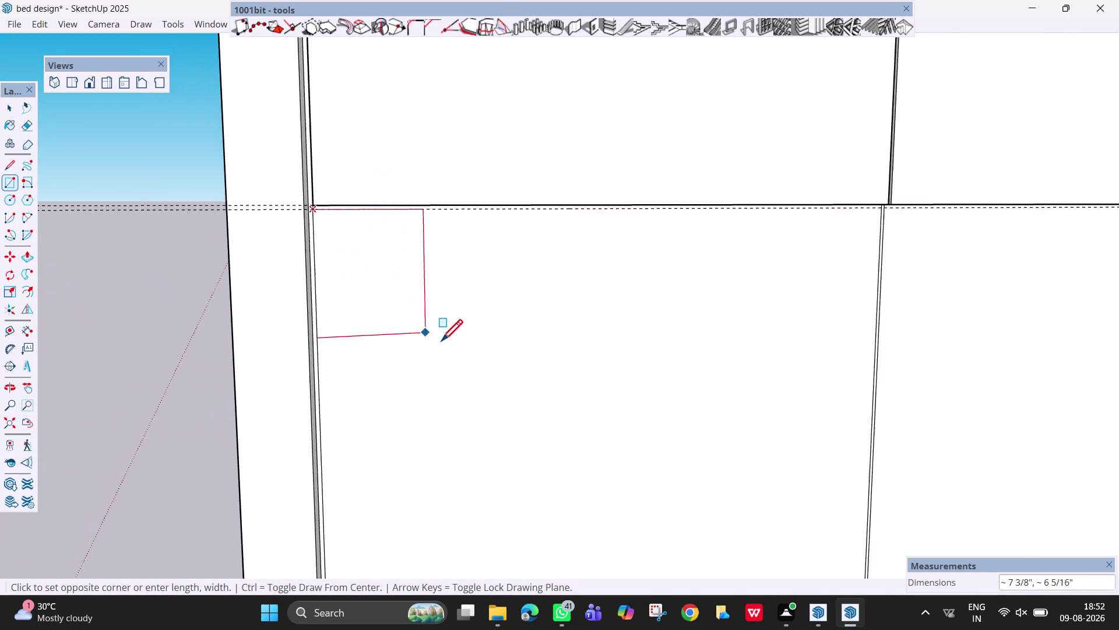
scroll(down, 3)
scroll(down, 3)
scroll(down, 3)
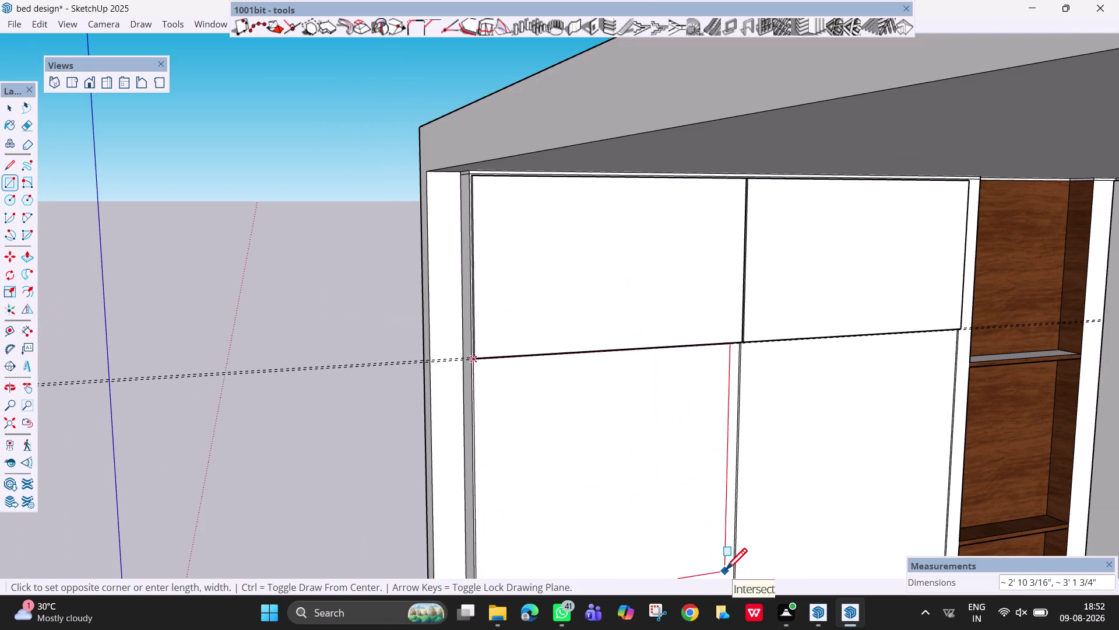
scroll(down, 3)
middle_drag(731, 473, 784, 466)
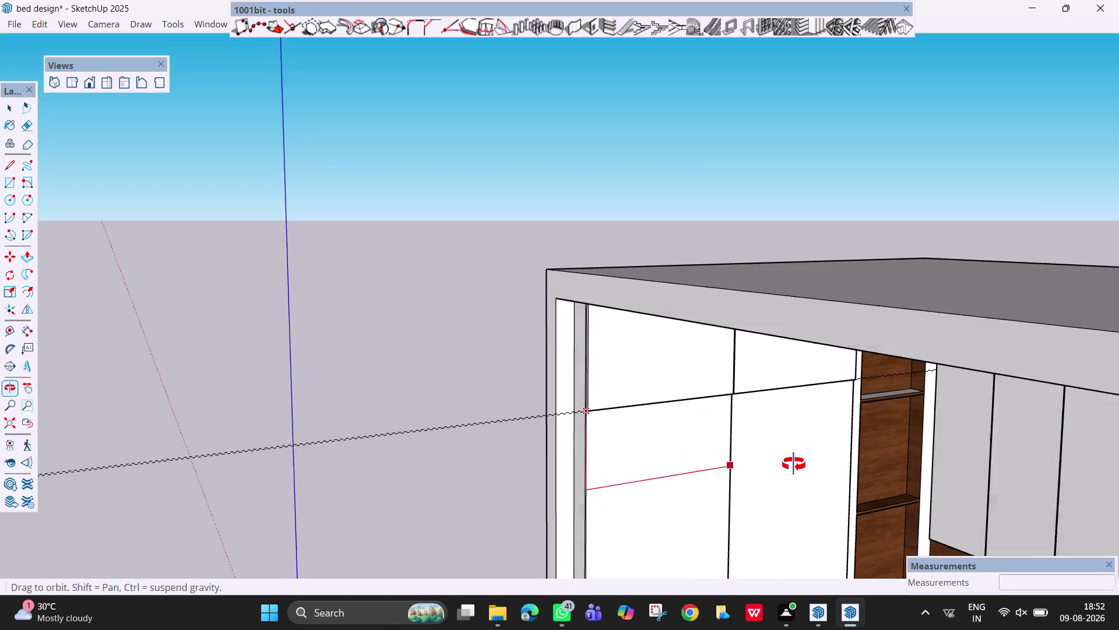
middle_drag(783, 466, 864, 435)
scroll(down, 3)
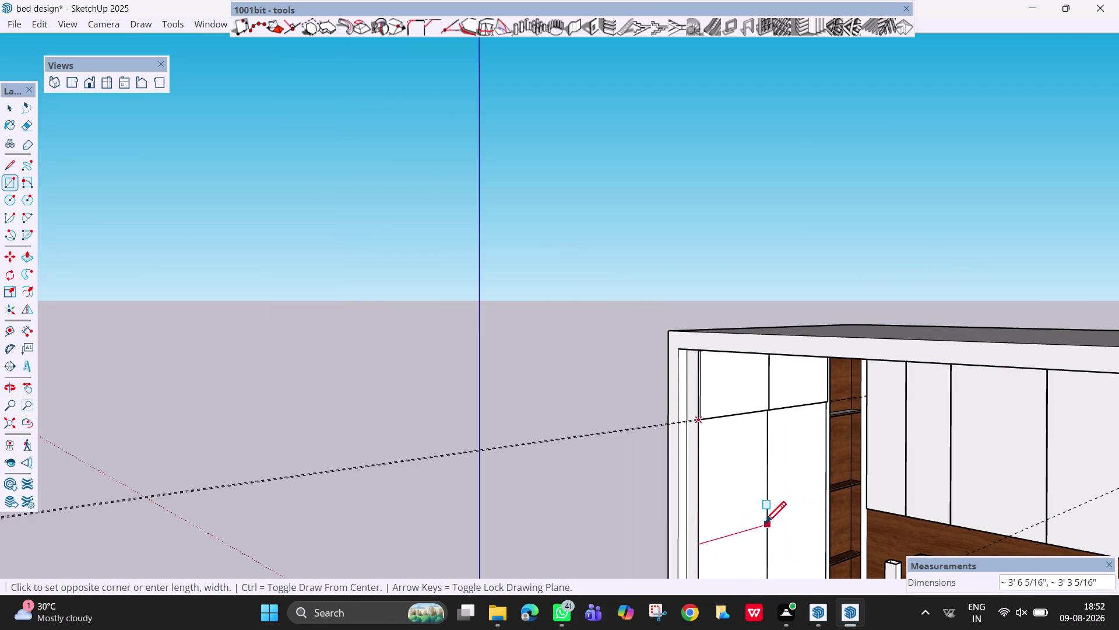
middle_drag(799, 418, 791, 483)
scroll(down, 3)
scroll(up, 3)
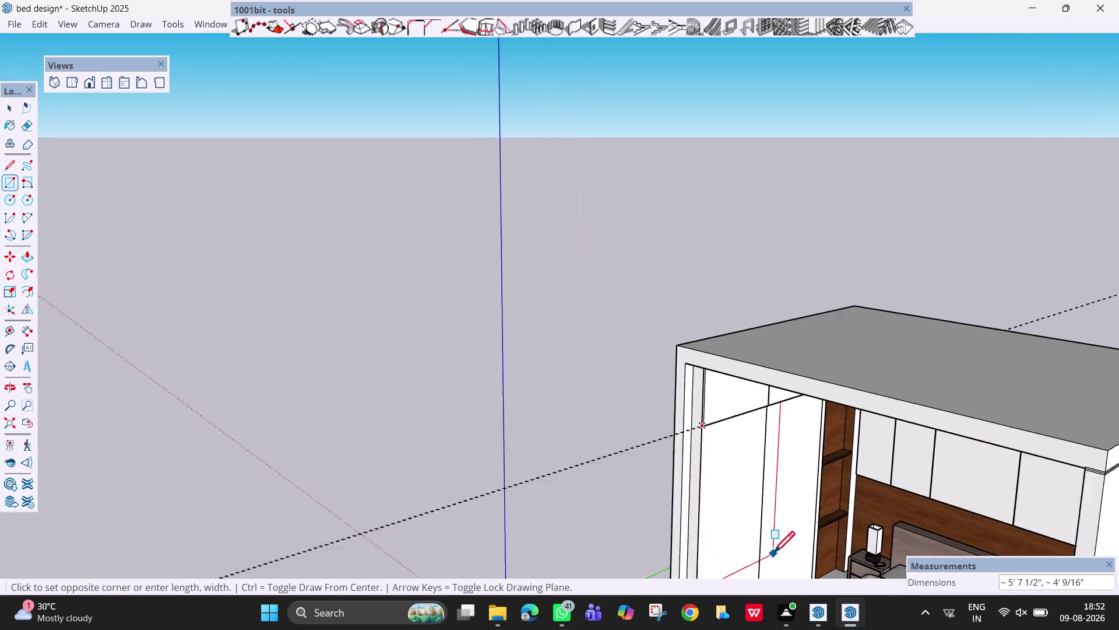
scroll(up, 3)
scroll(down, 3)
middle_drag(800, 427, 792, 515)
scroll(up, 3)
scroll(down, 3)
middle_drag(774, 526, 765, 547)
scroll(up, 3)
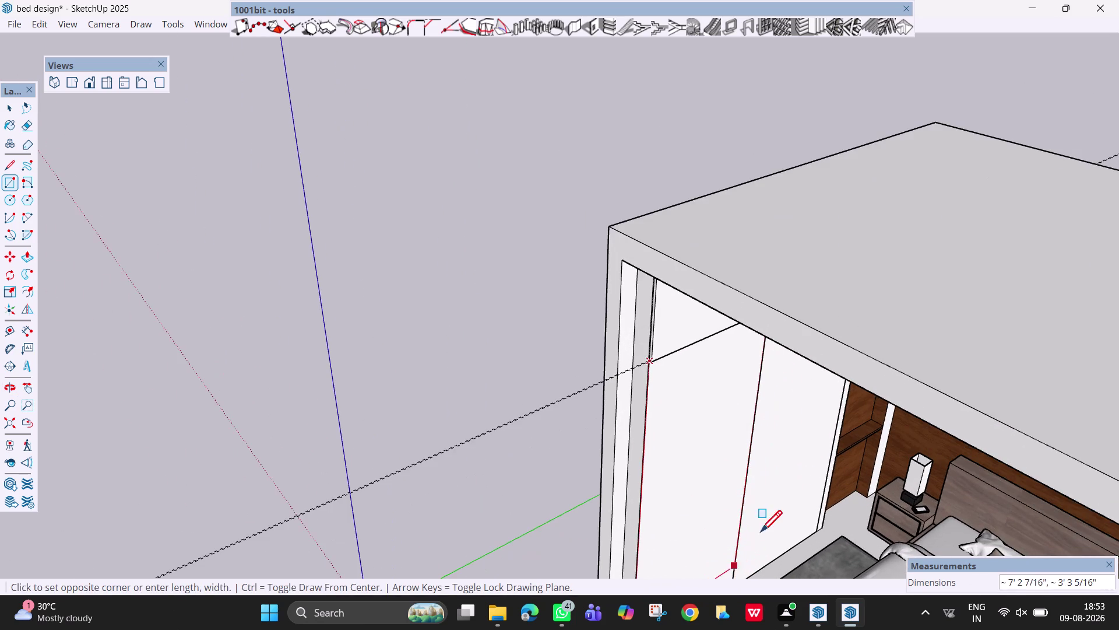
middle_drag(797, 488, 775, 532)
scroll(up, 3)
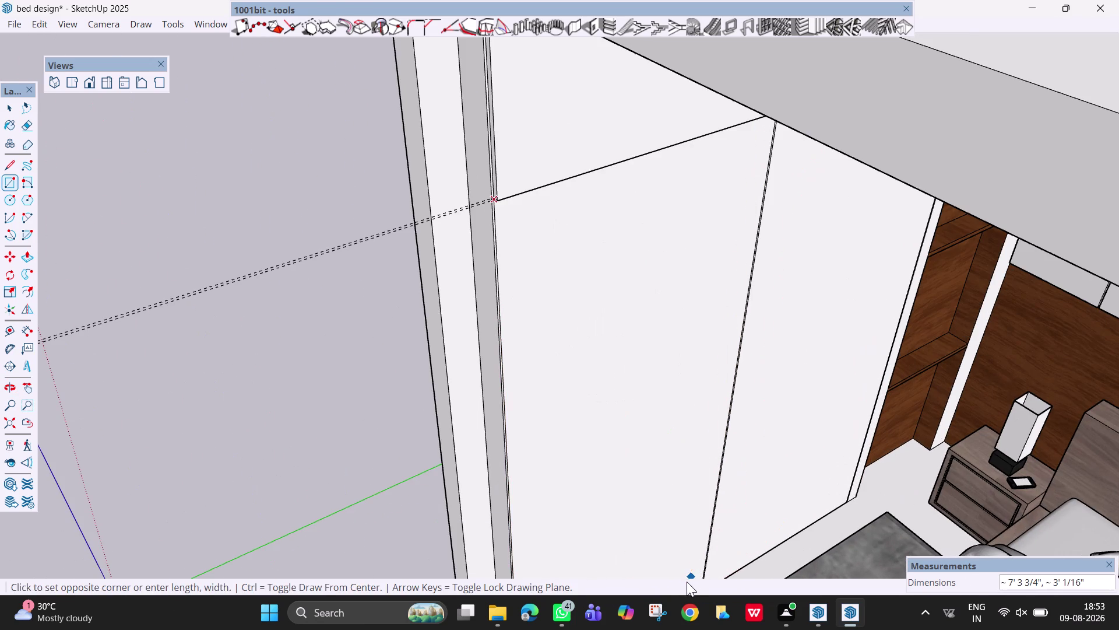
middle_drag(786, 446, 764, 486)
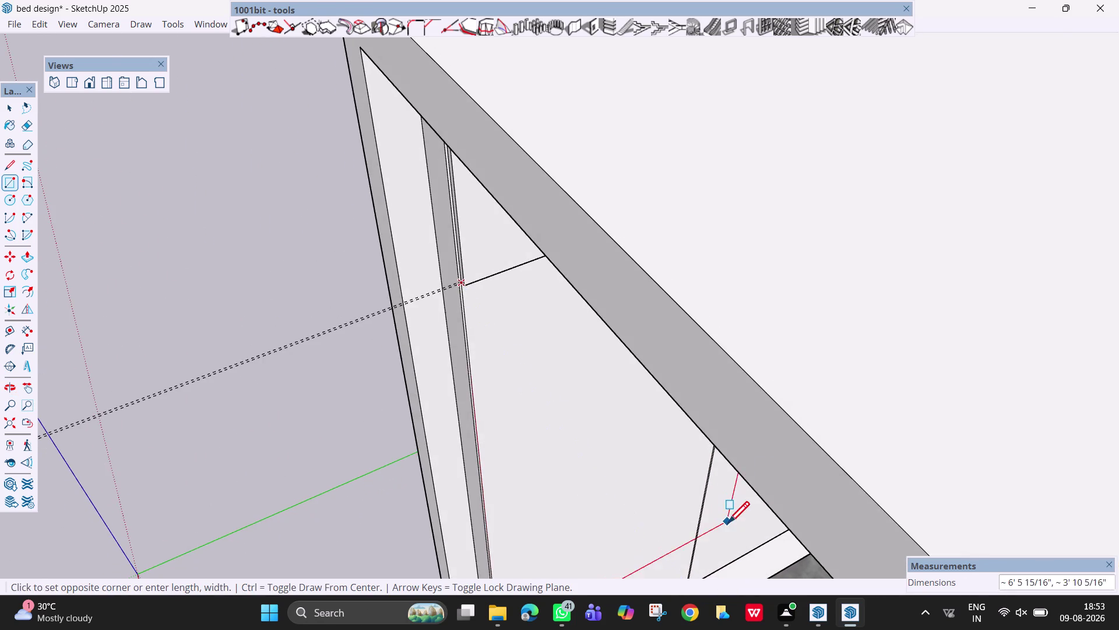
scroll(up, 3)
middle_drag(667, 565, 683, 511)
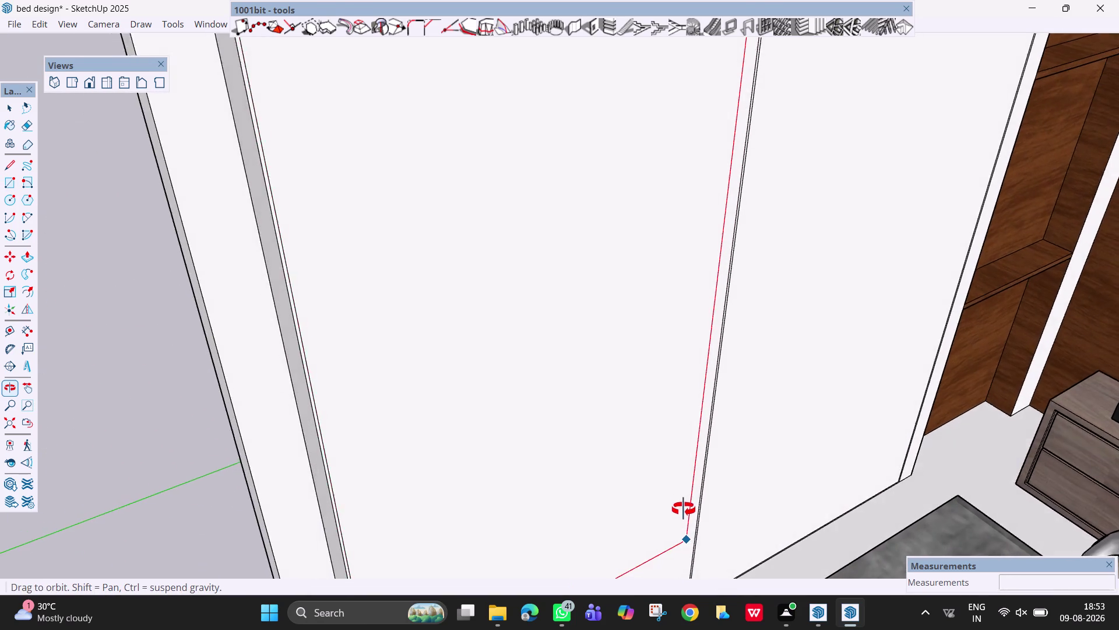
middle_drag(683, 511, 710, 387)
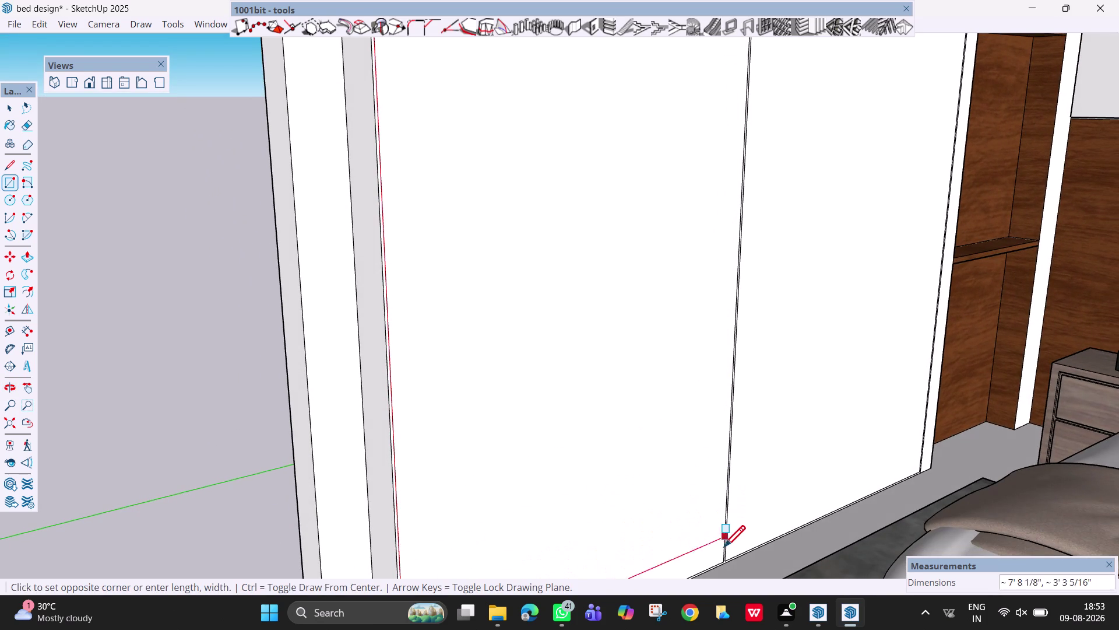
scroll(up, 3)
scroll(up, 3)
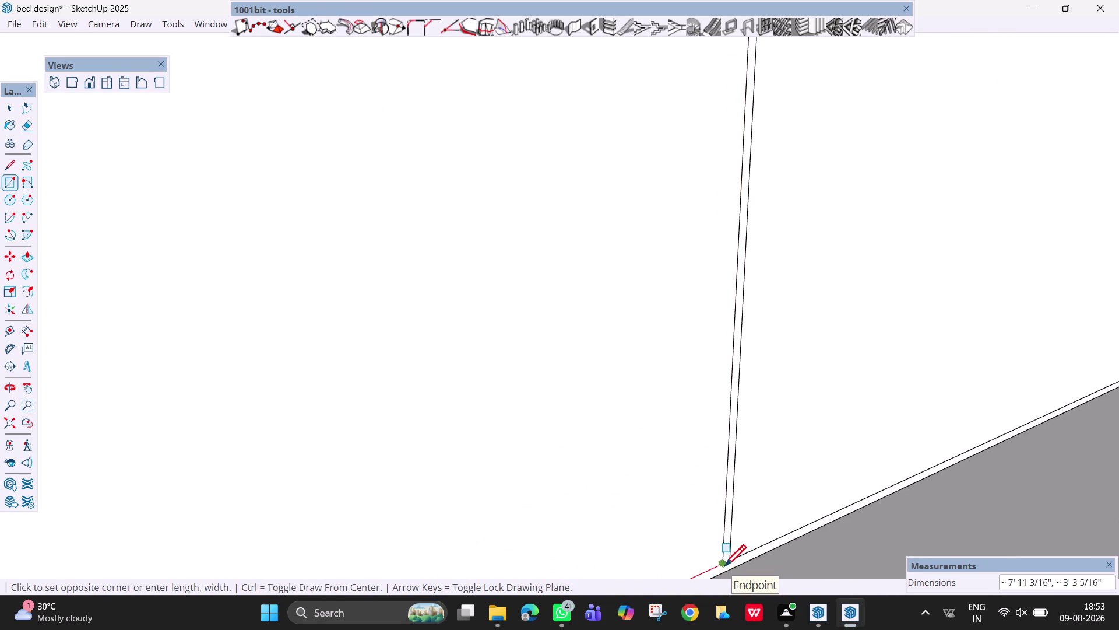
click(723, 564)
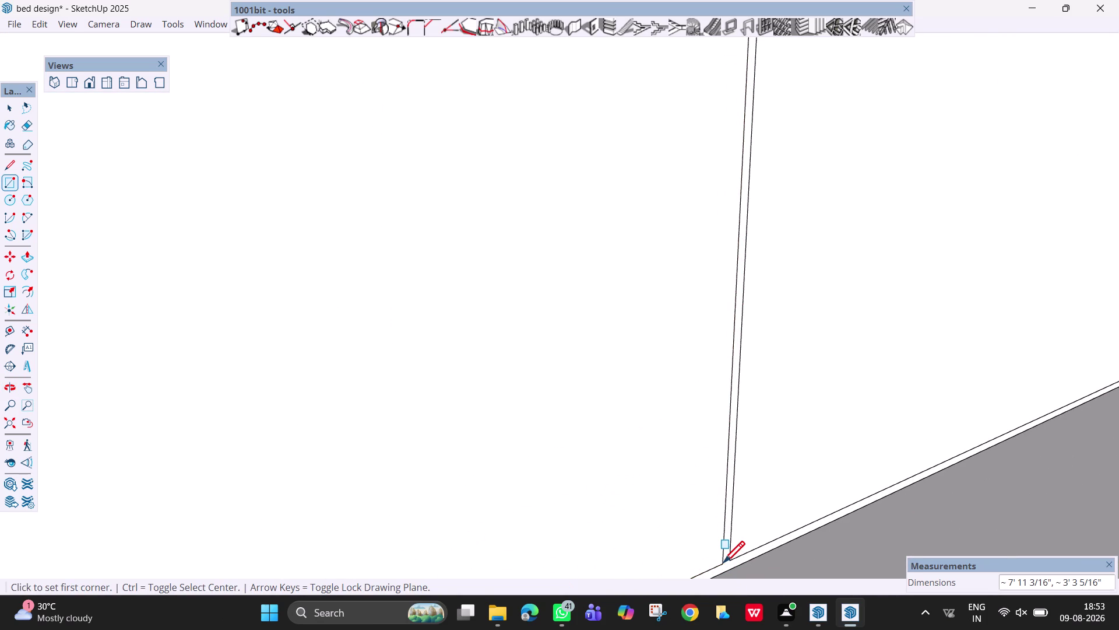
Pan along the floor line and orbit to center the lower-left panel joint.
scroll(down, 3)
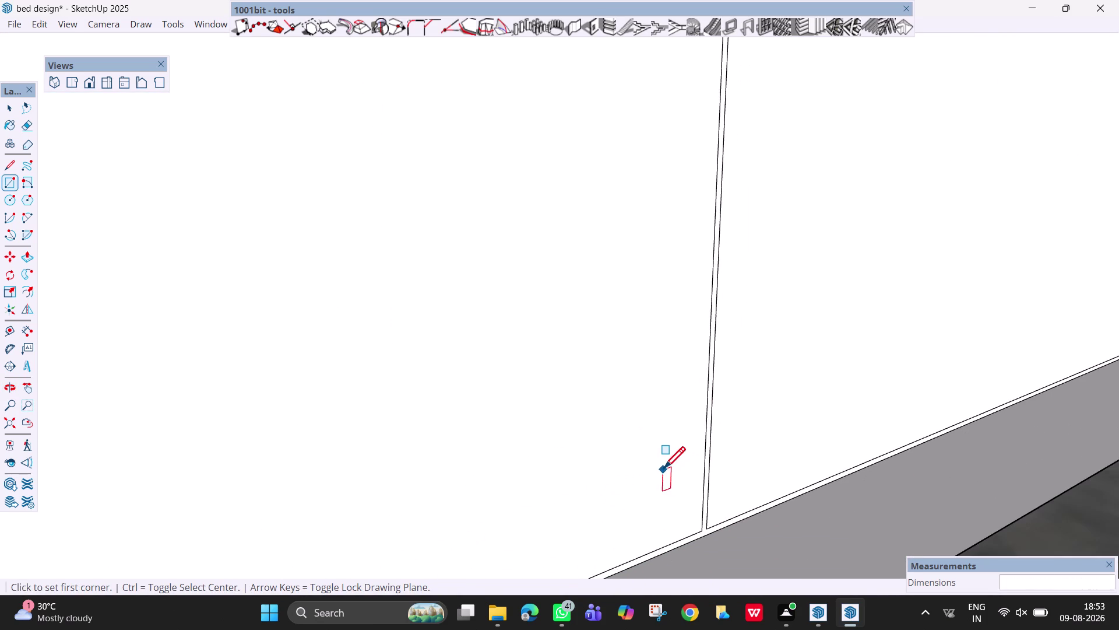
scroll(down, 3)
key(h)
drag(557, 361, 606, 416)
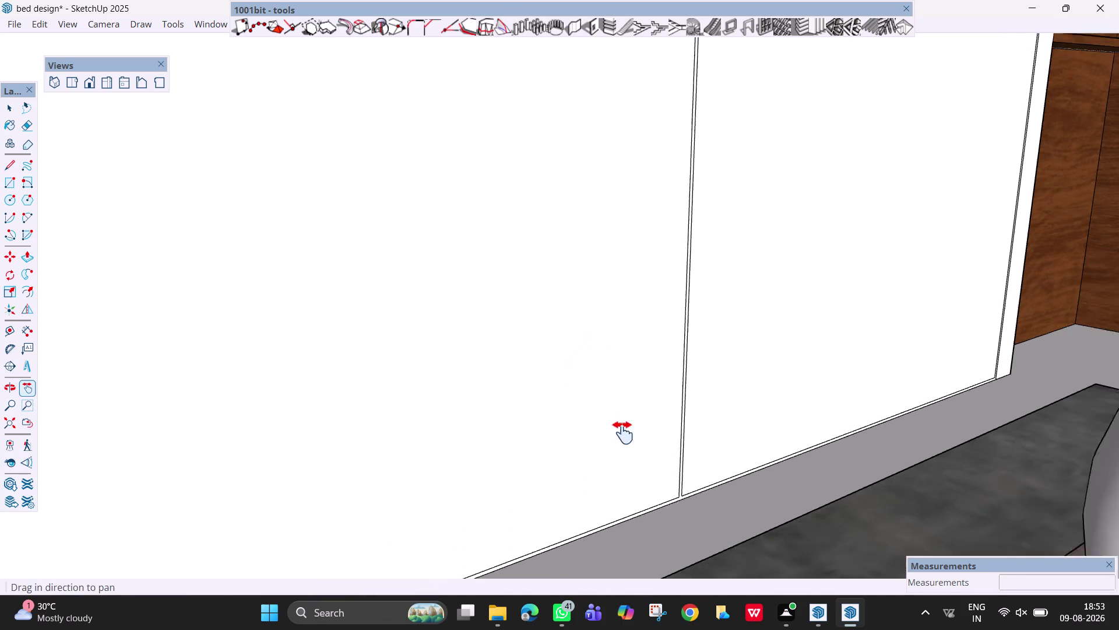
drag(606, 416, 676, 488)
scroll(down, 3)
drag(548, 246, 679, 558)
drag(624, 247, 624, 432)
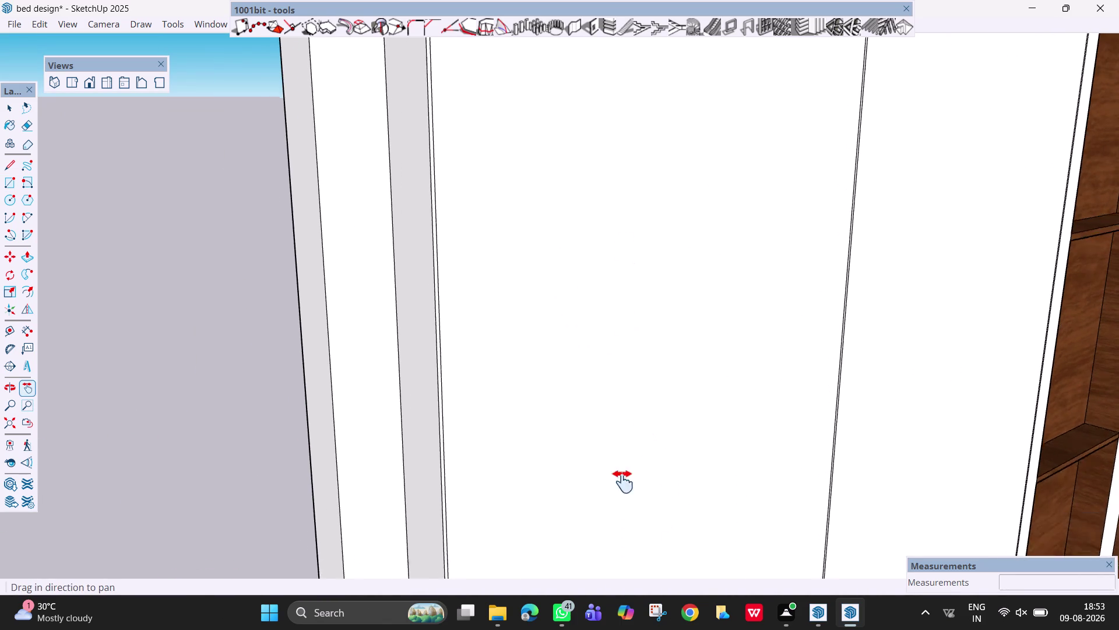
drag(623, 431, 610, 595)
drag(620, 218, 594, 628)
drag(580, 456, 546, 358)
middle_drag(689, 398, 678, 398)
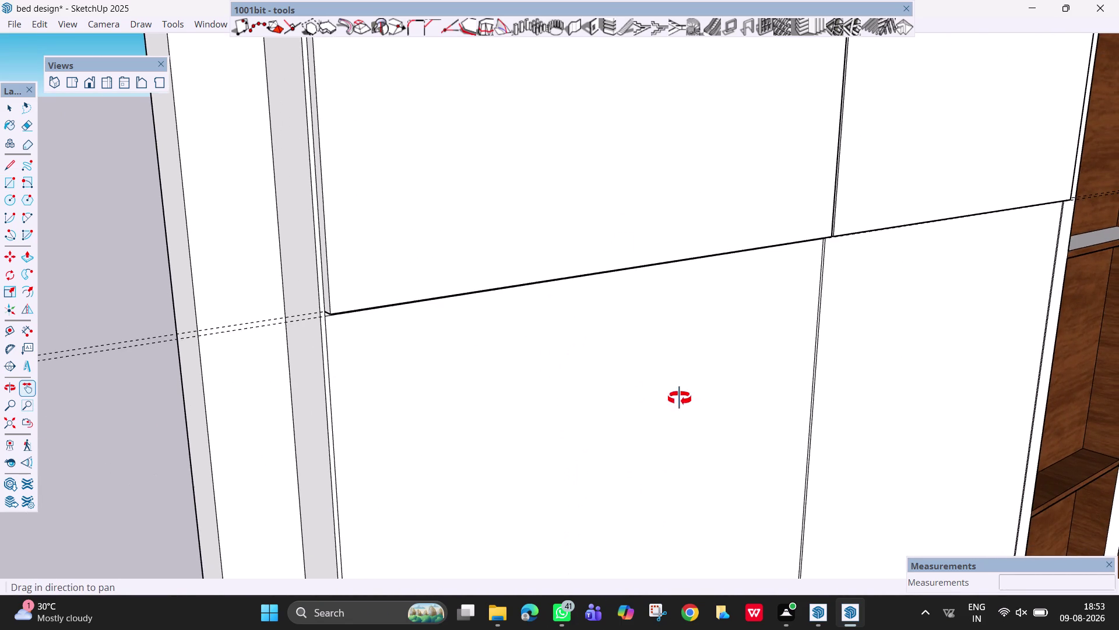
middle_drag(678, 398, 593, 355)
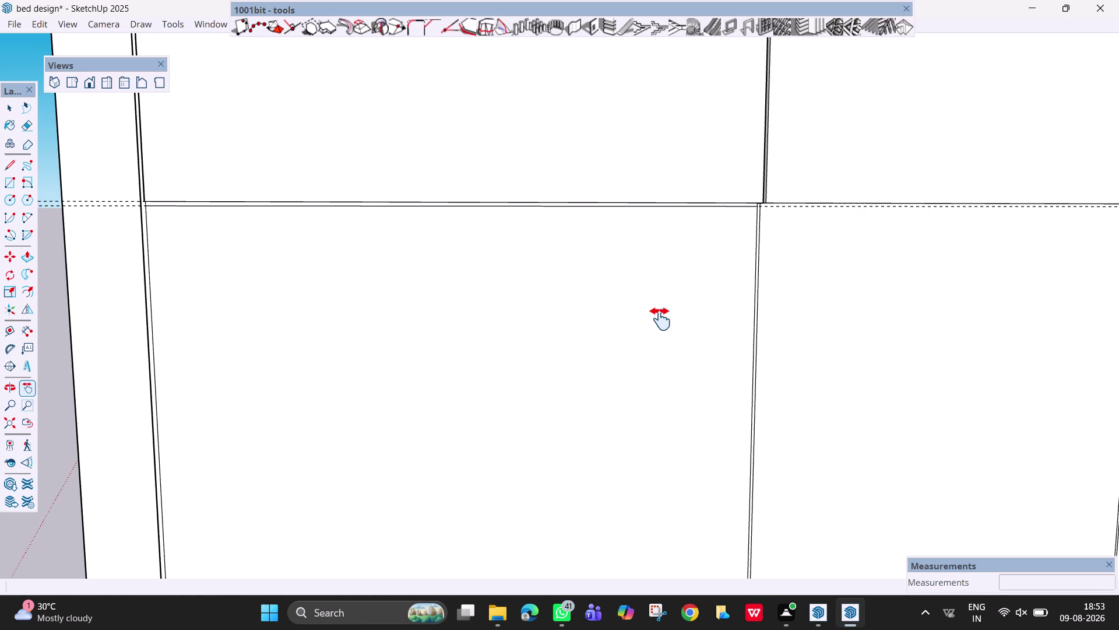
Push the lower-left back-wall panel face 18 mm with Push/Pull.
key(p)
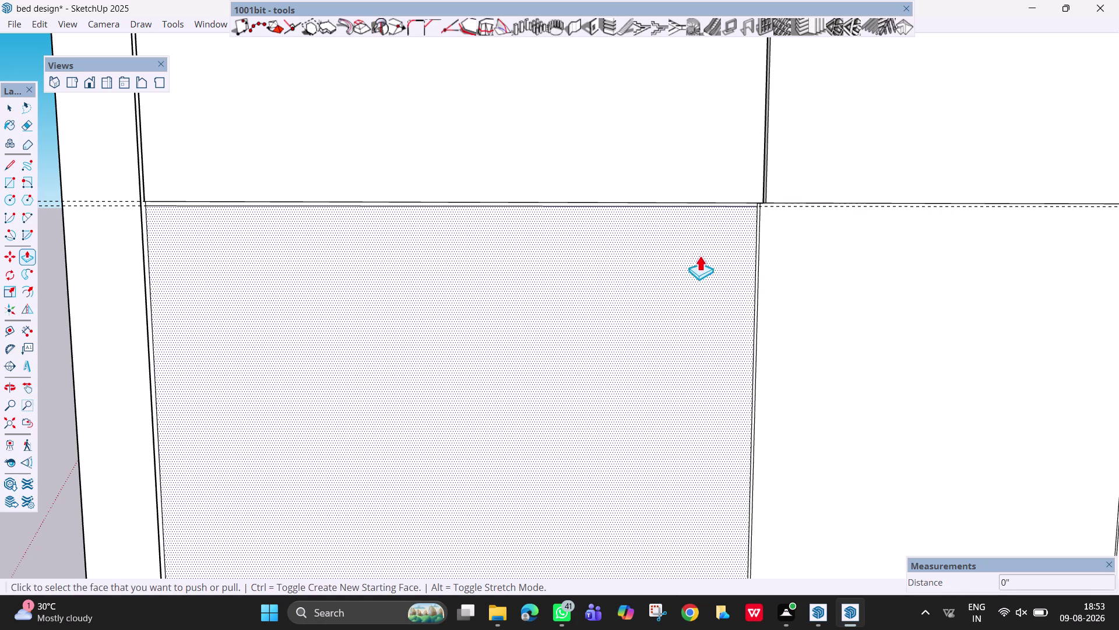
scroll(up, 3)
click(721, 231)
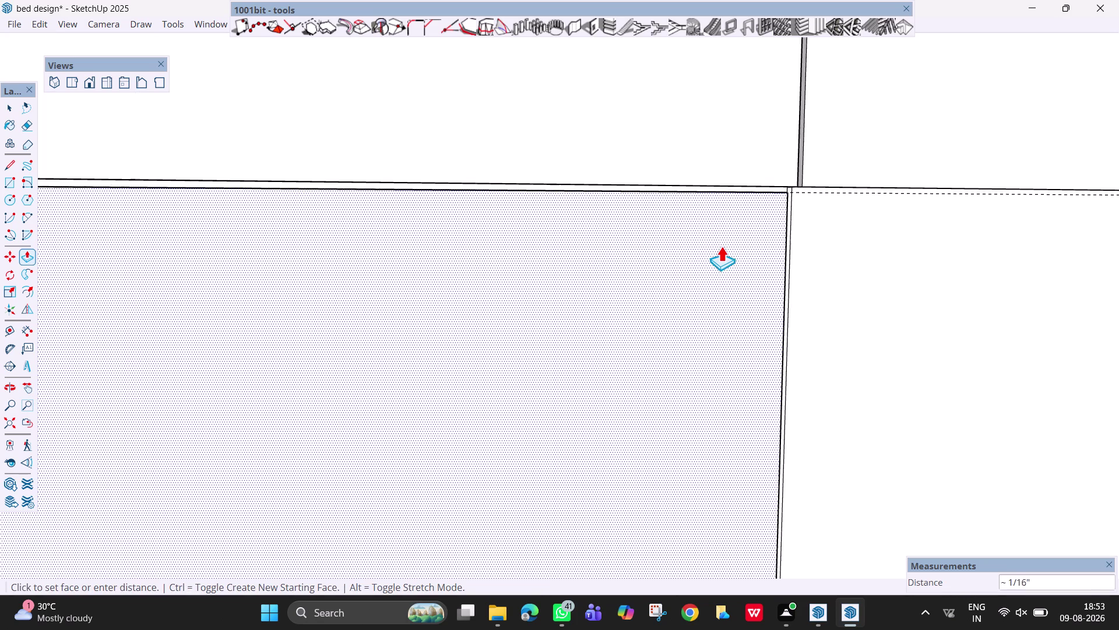
text(18m)
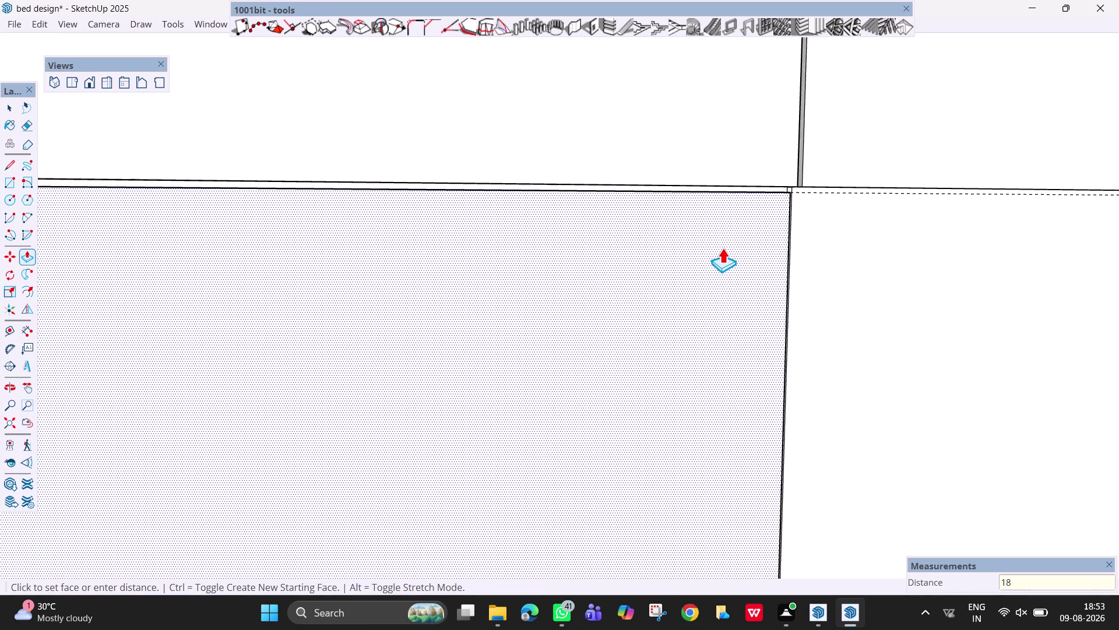
text(m)
key(Return)
key(Escape)
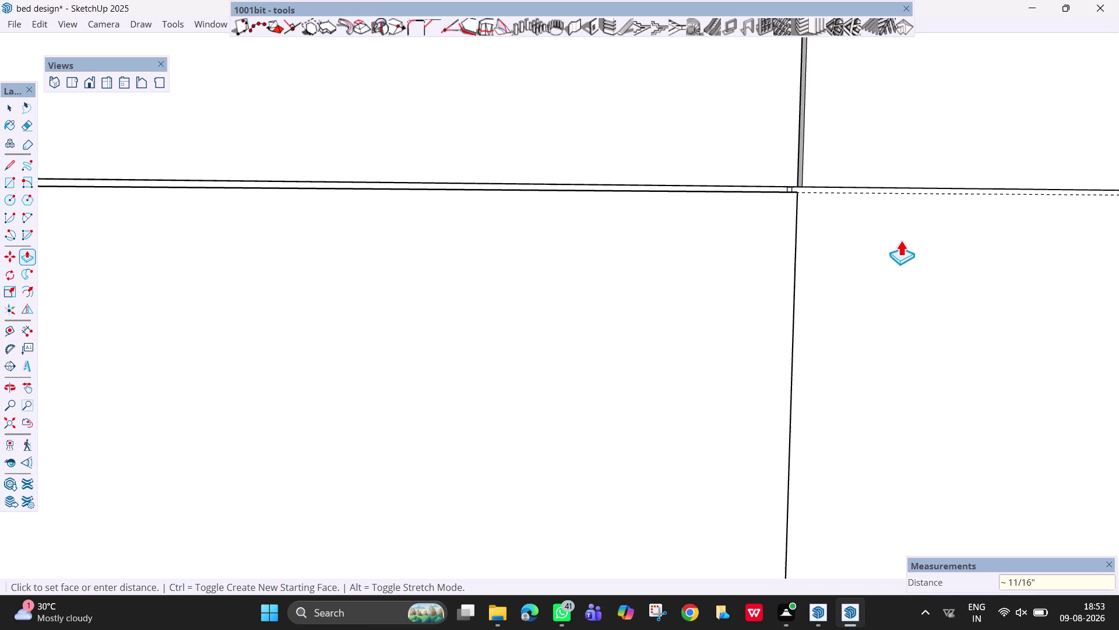
key(h)
drag(901, 239, 454, 308)
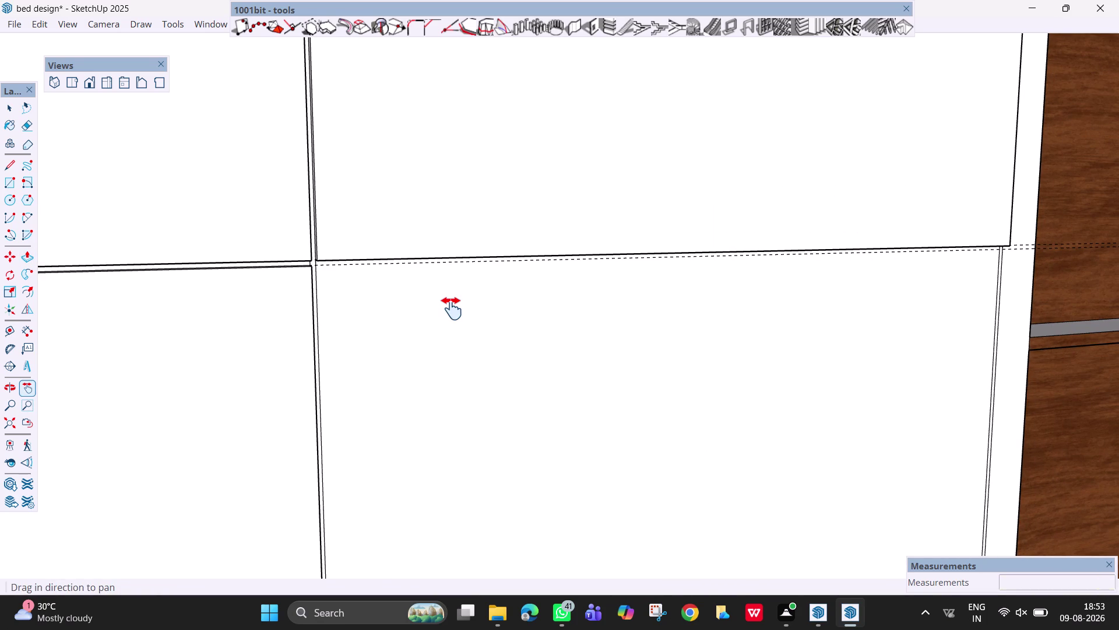
Draw a line along the guide at the top of the lower-right panel.
key(l)
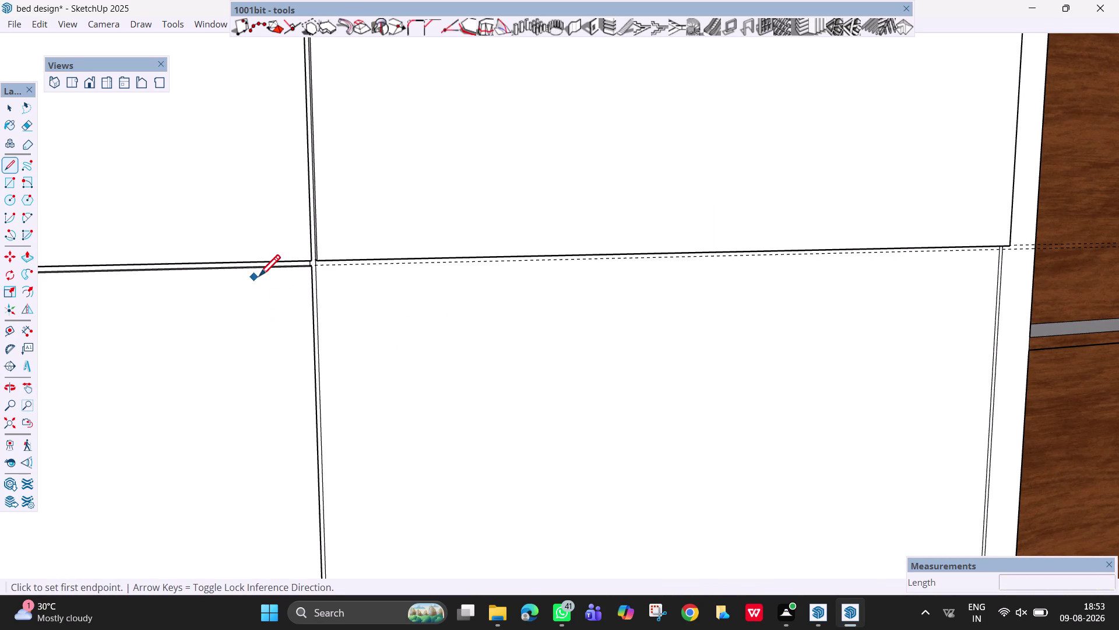
scroll(up, 3)
click(317, 268)
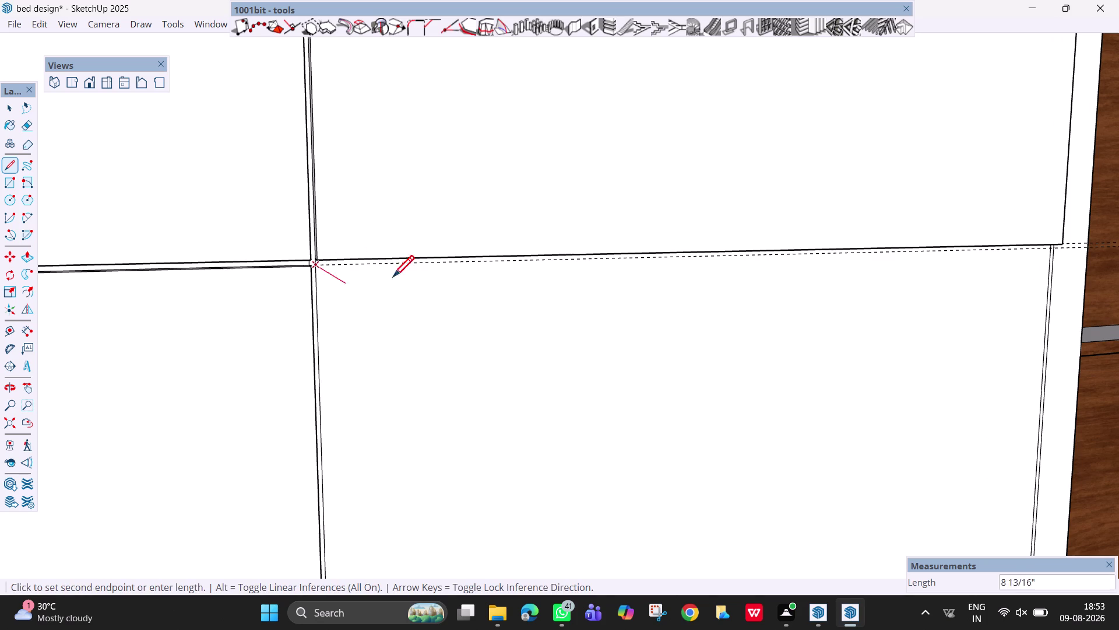
click(1051, 253)
key(space)
key(p)
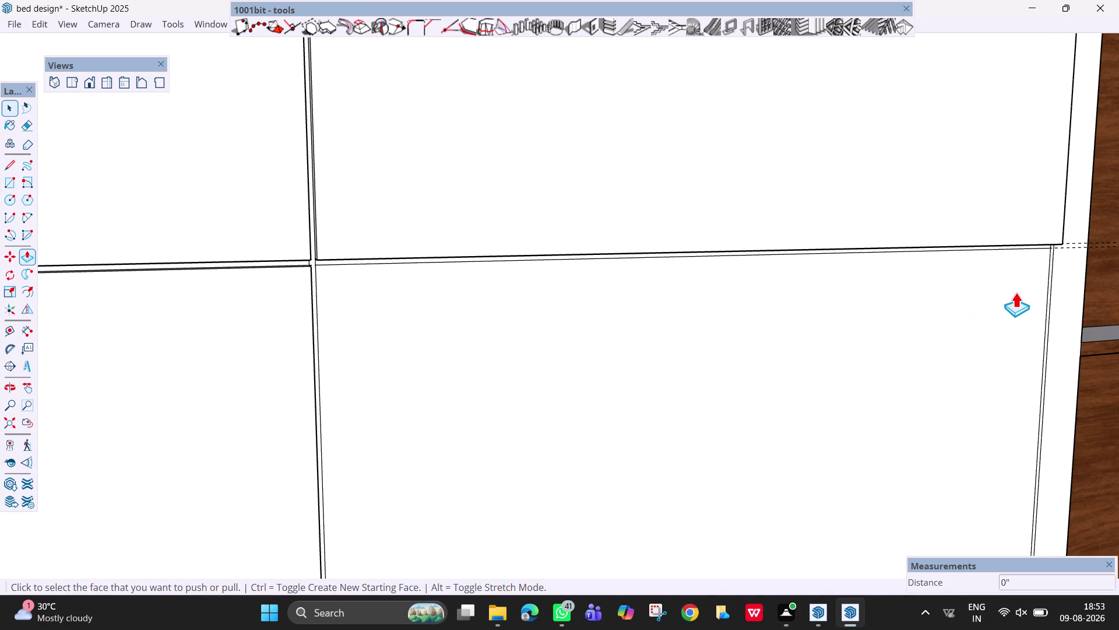
Push the lower-right panel face 18 mm to match the left panel.
click(1015, 291)
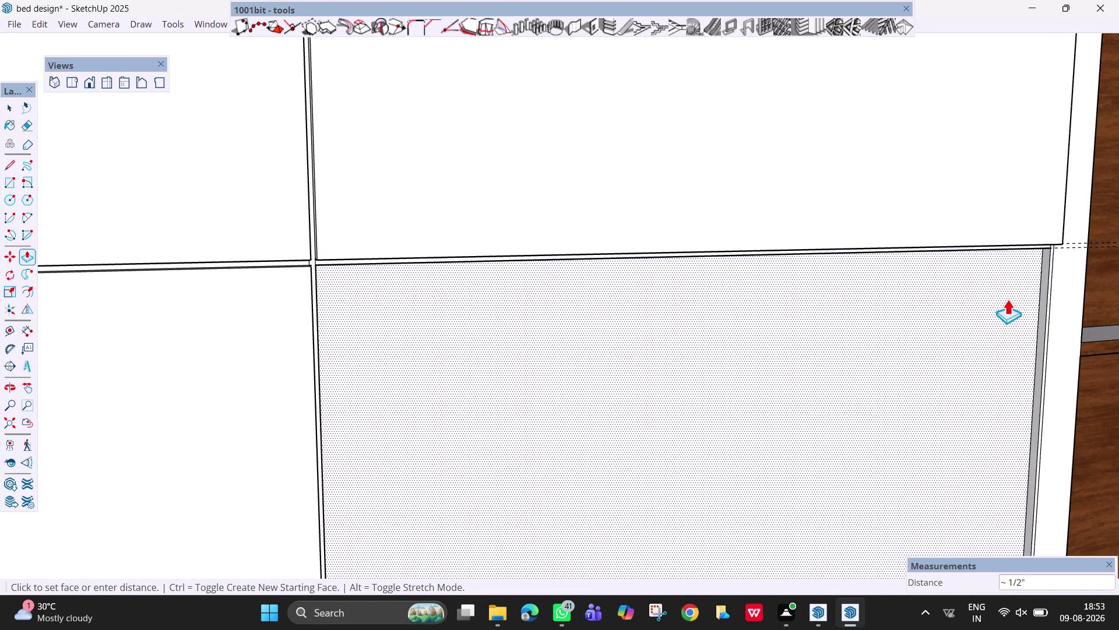
text(1)
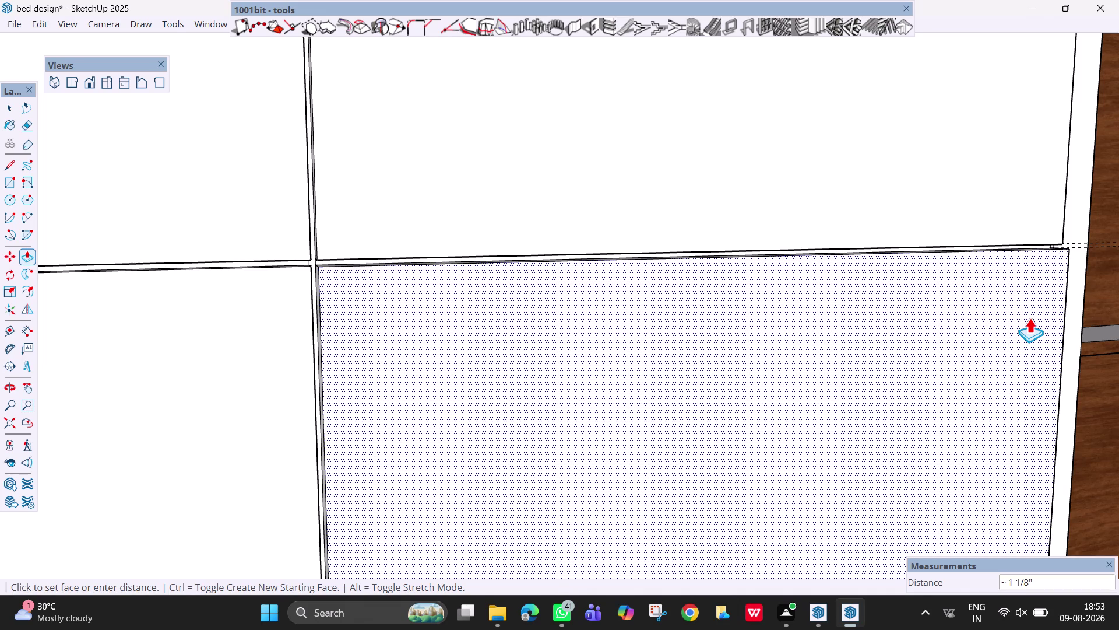
text(8mm)
key(Return)
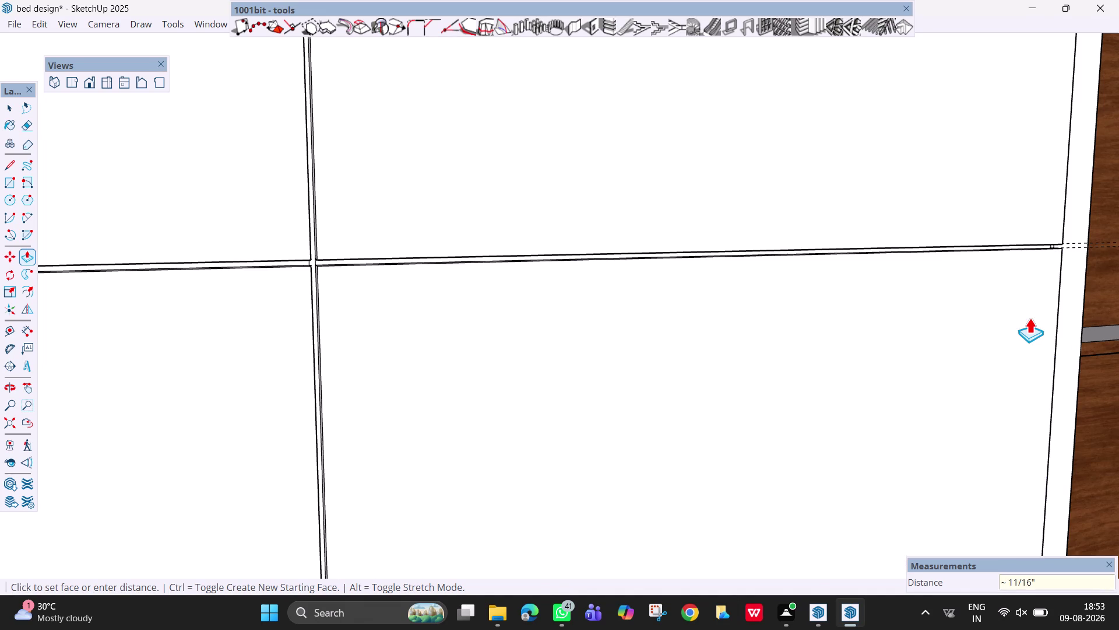
key(Escape)
scroll(down, 3)
scroll(down, 3)
scroll(down, 3)
middle_drag(681, 276, 642, 276)
key(e)
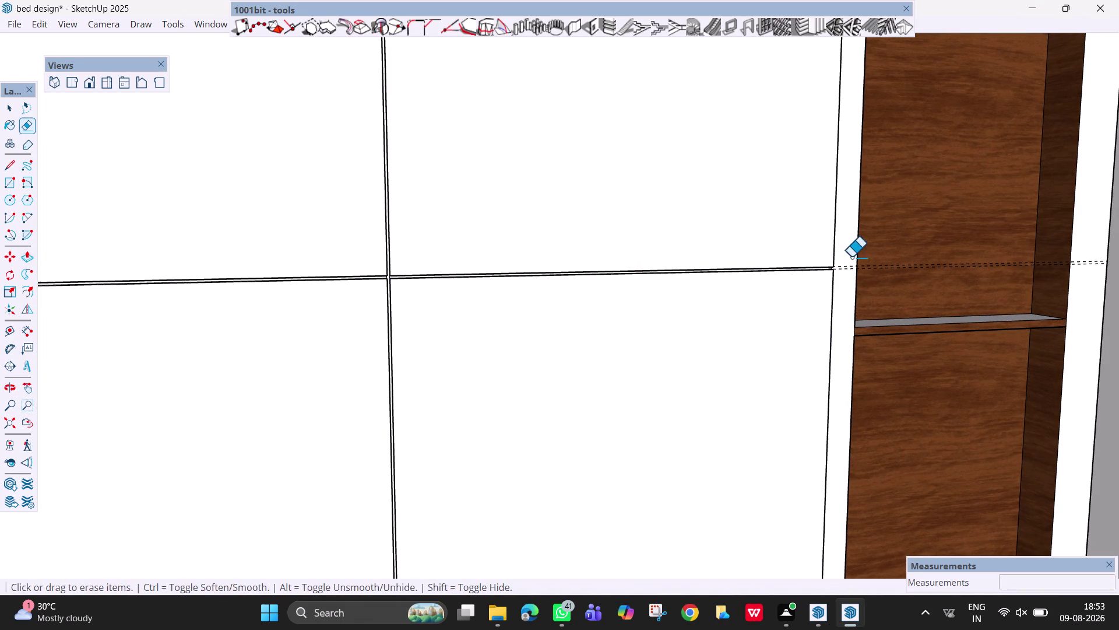
Erase the stray leftover edge near the wardrobe.
drag(852, 260, 854, 290)
key(ctrl+z)
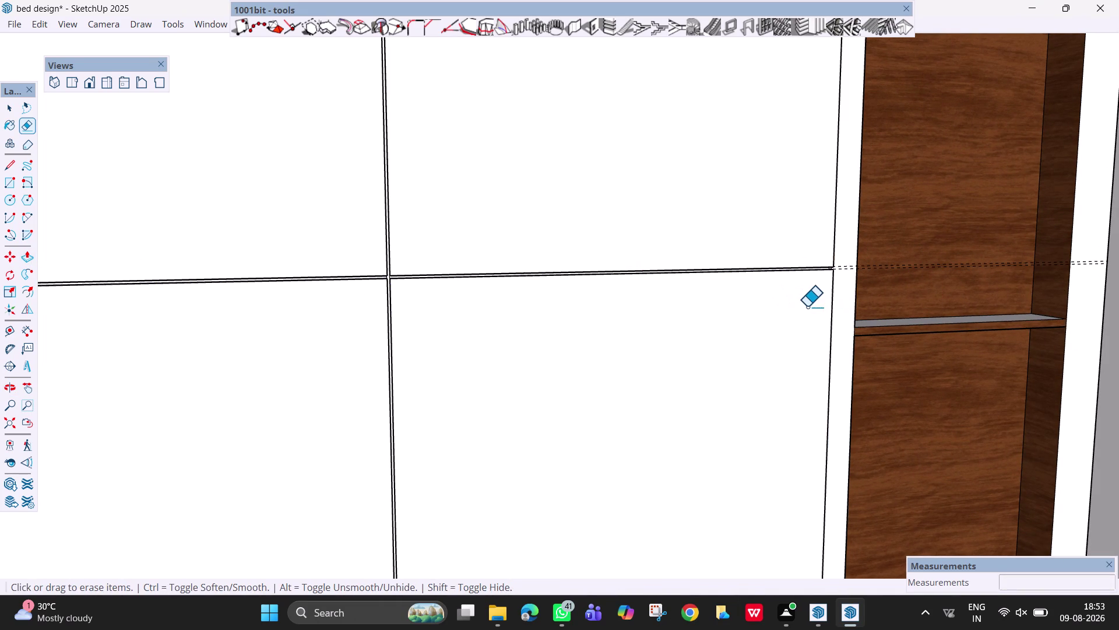
click(840, 268)
click(843, 266)
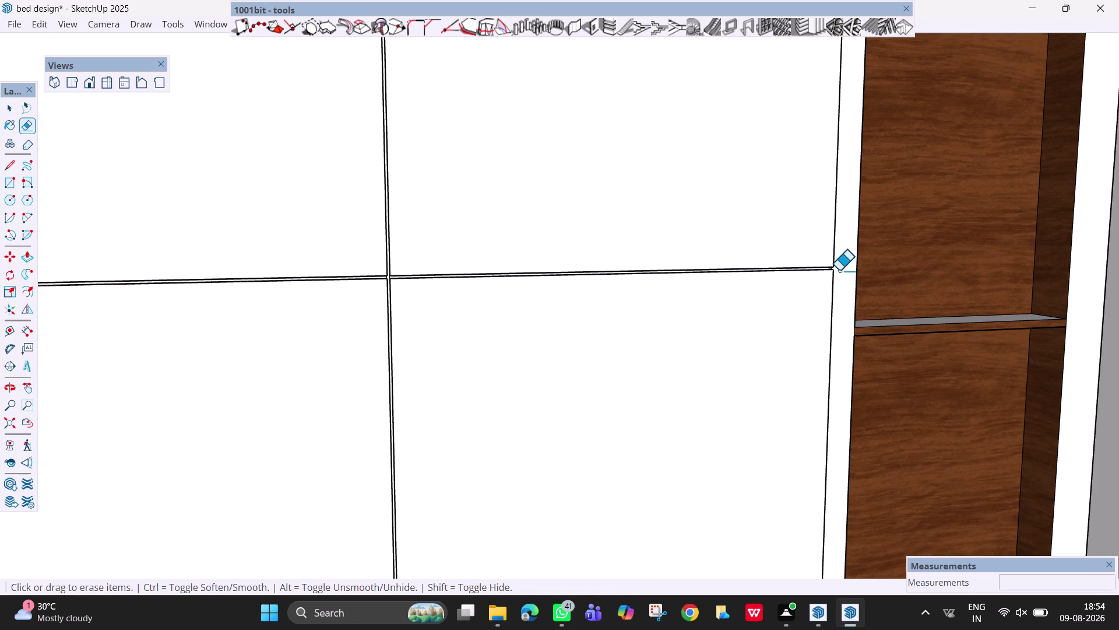
scroll(down, 3)
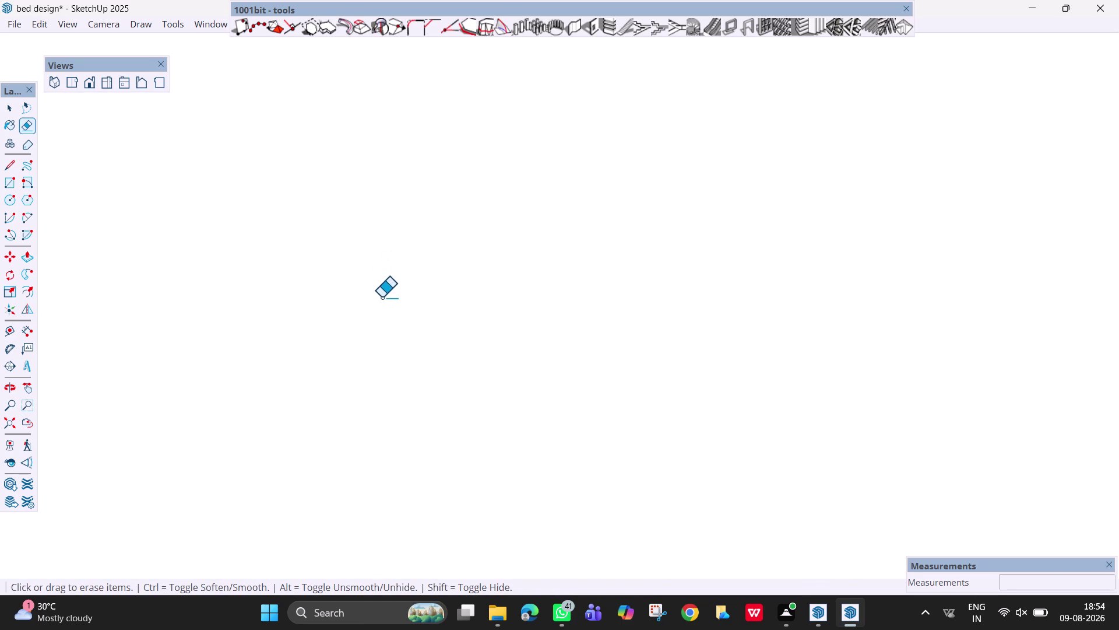
Orbit out around the bedroom and tilt up to inspect the back-wall panel grooves.
middle_drag(409, 303, 494, 306)
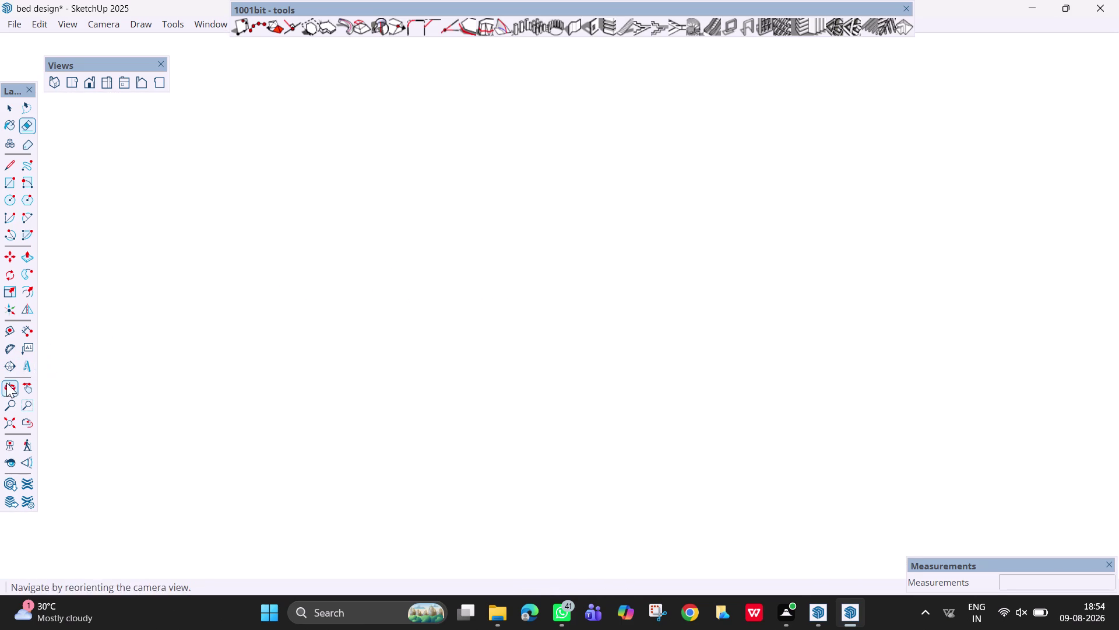
click(7, 419)
middle_drag(380, 348, 520, 353)
scroll(down, 3)
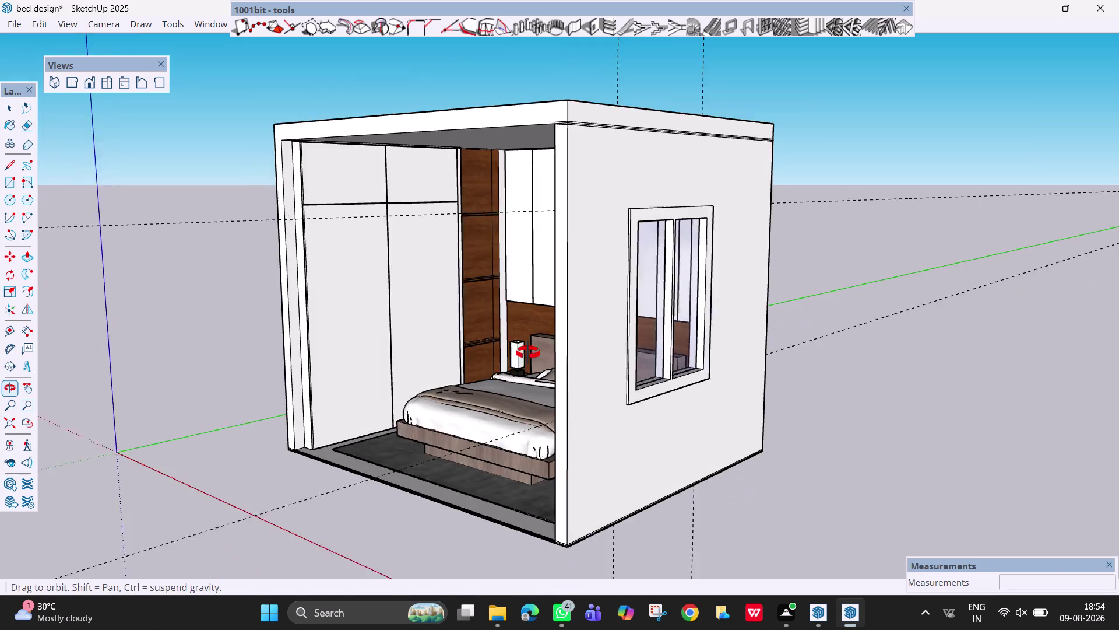
middle_drag(520, 354, 540, 352)
middle_drag(335, 285, 463, 353)
drag(757, 74, 801, 145)
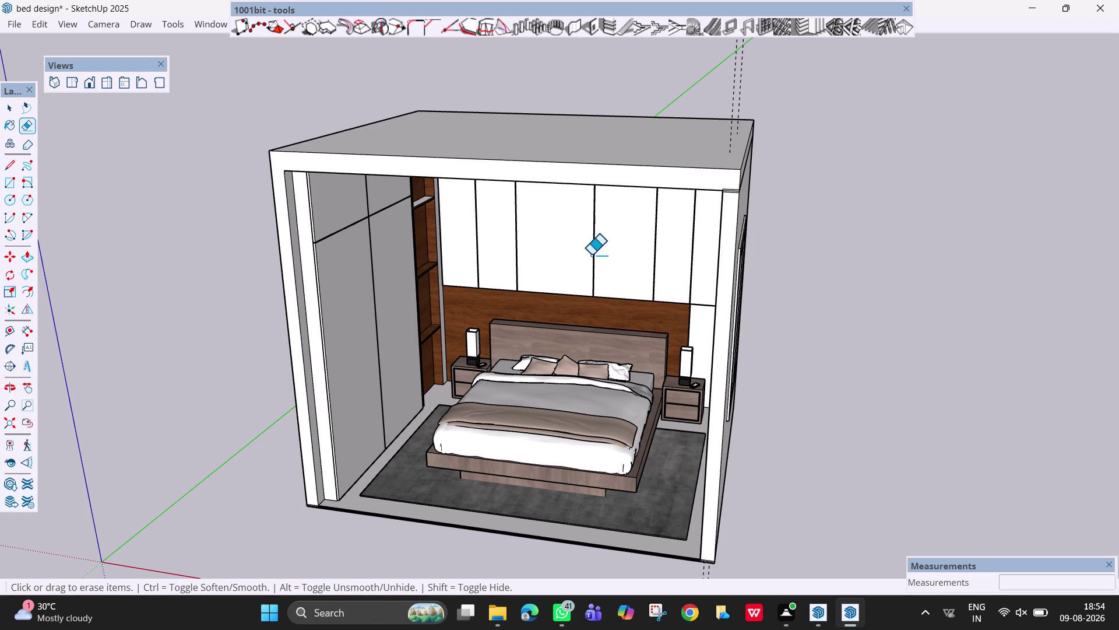
middle_drag(596, 310, 656, 222)
scroll(up, 3)
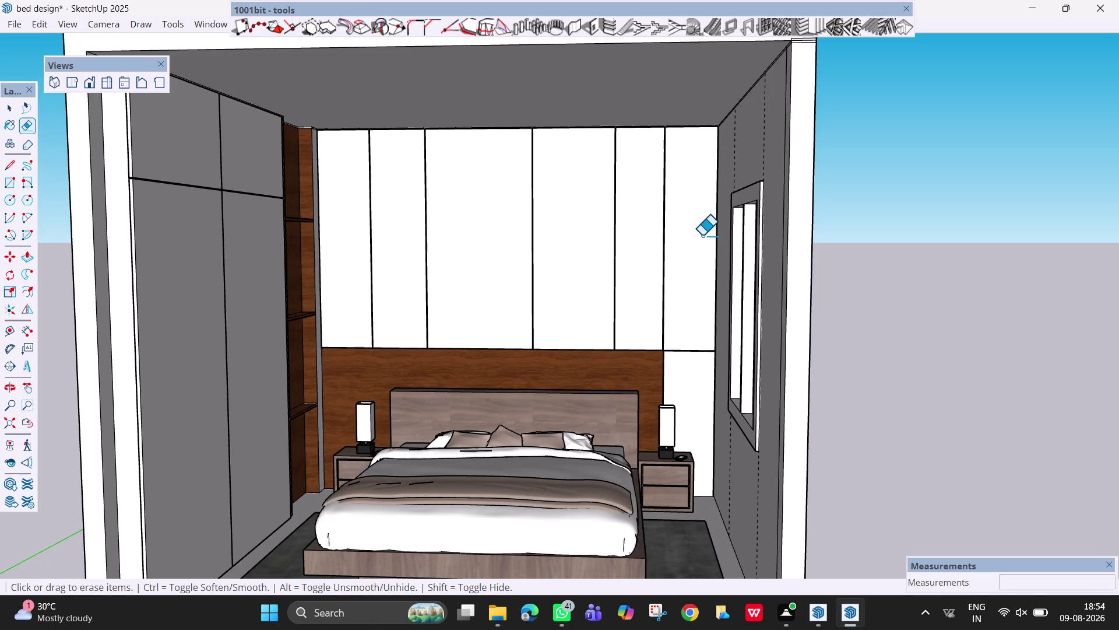
scroll(up, 3)
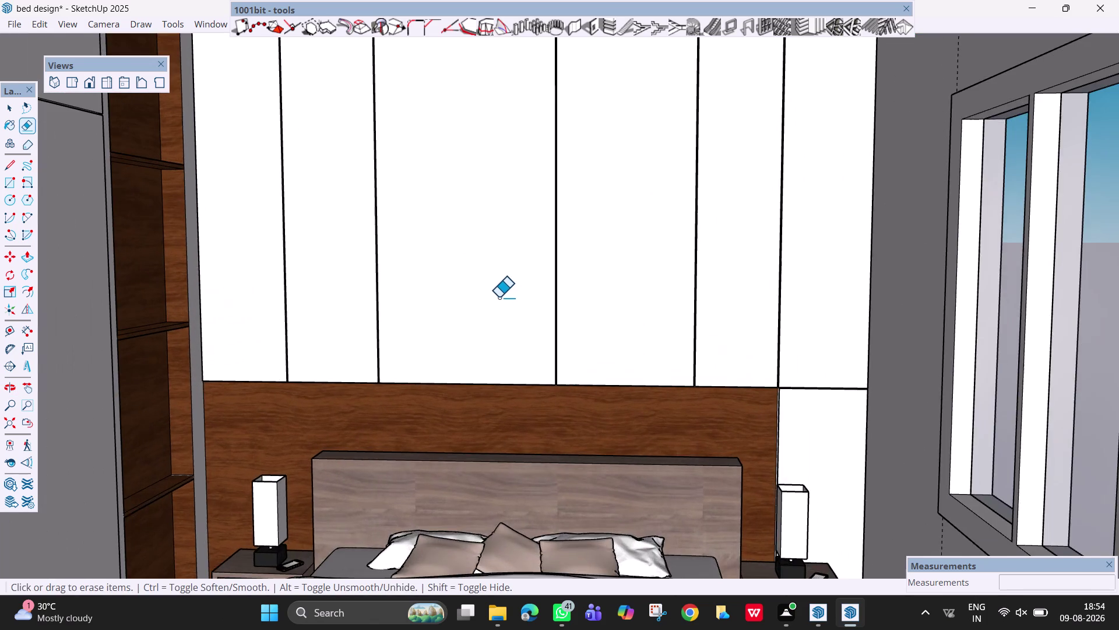
scroll(up, 3)
middle_drag(499, 297, 496, 171)
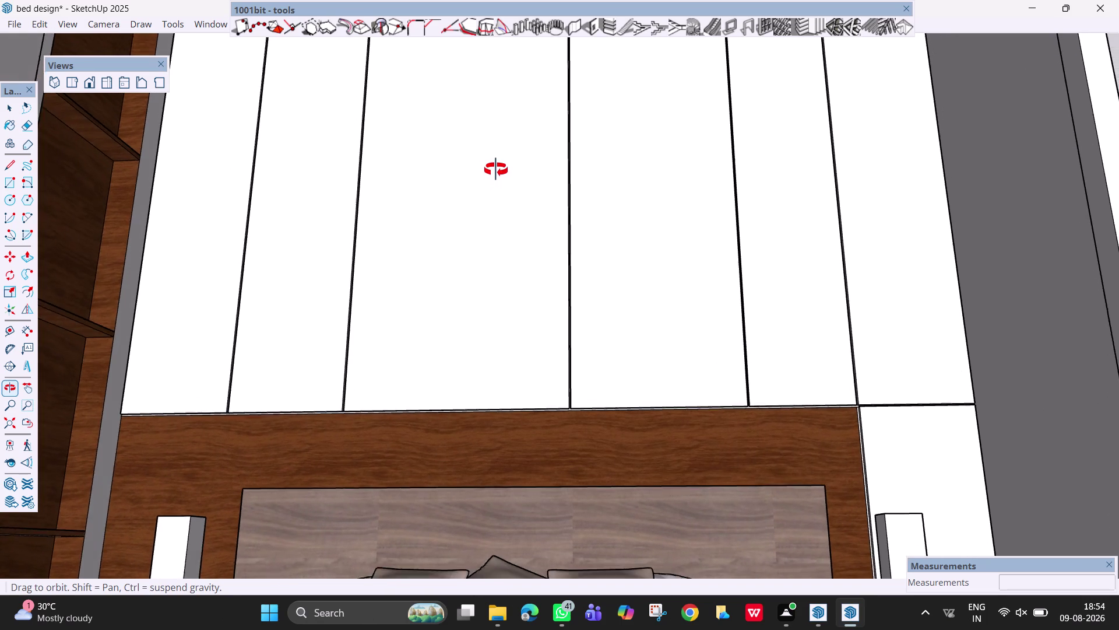
middle_drag(496, 171, 510, 372)
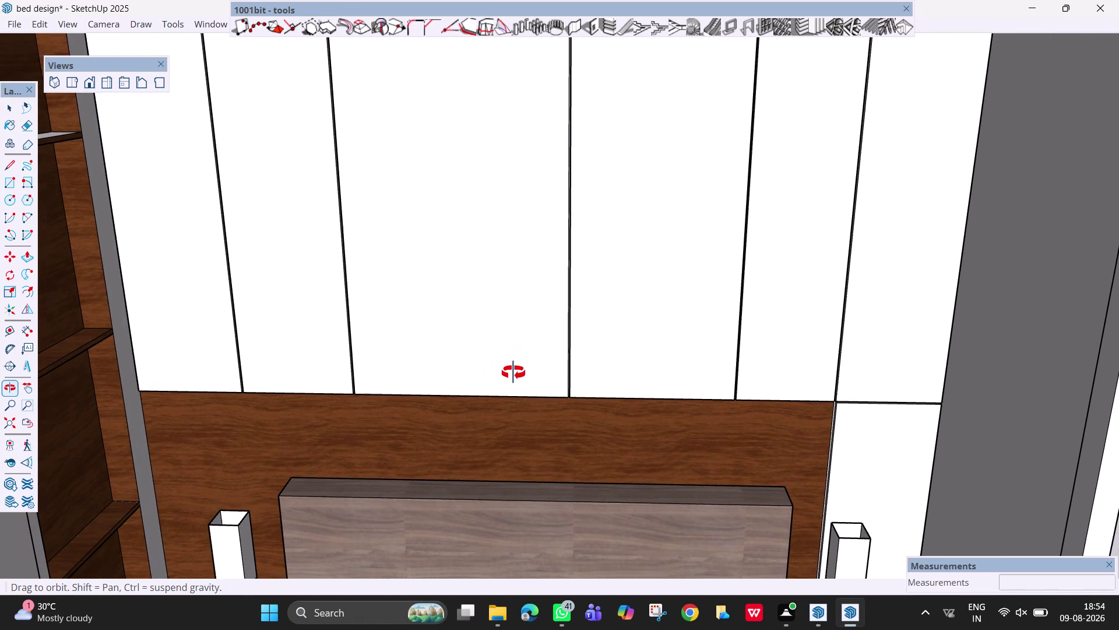
middle_drag(510, 372, 517, 372)
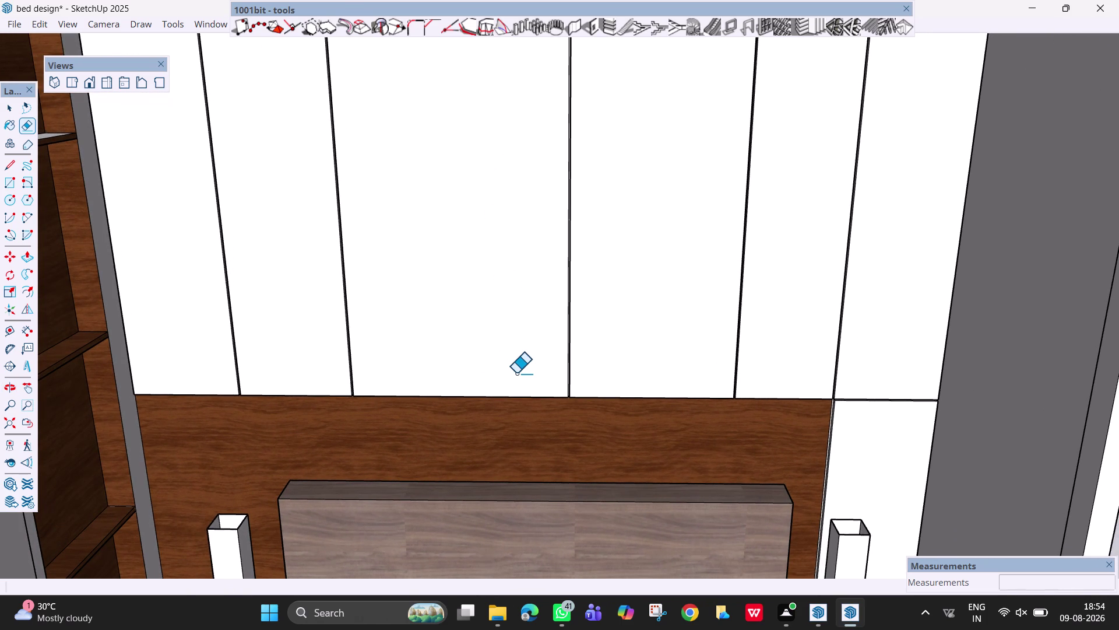
Zoom back out to a straight-on front view of the whole room.
scroll(down, 3)
middle_drag(372, 453, 379, 421)
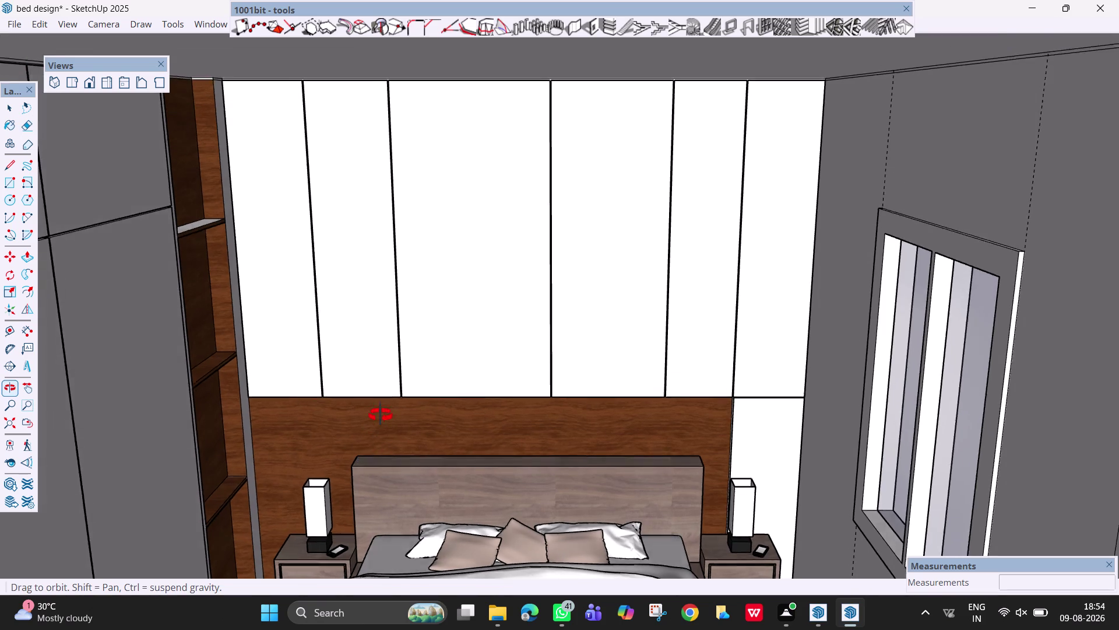
middle_drag(379, 421, 383, 410)
scroll(down, 3)
scroll(down, 3)
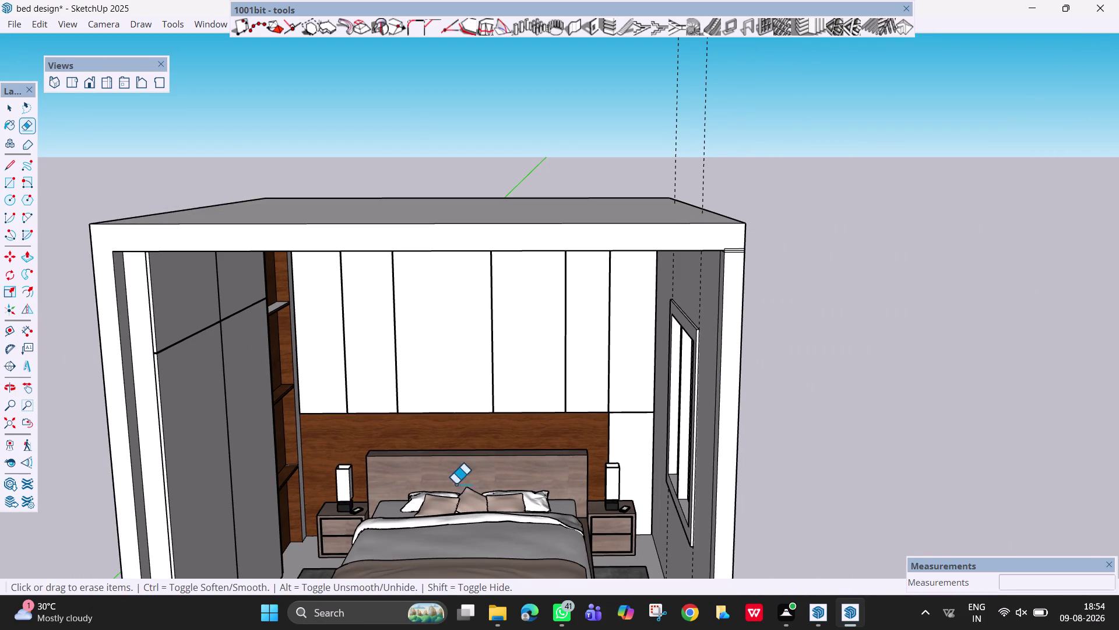
scroll(down, 3)
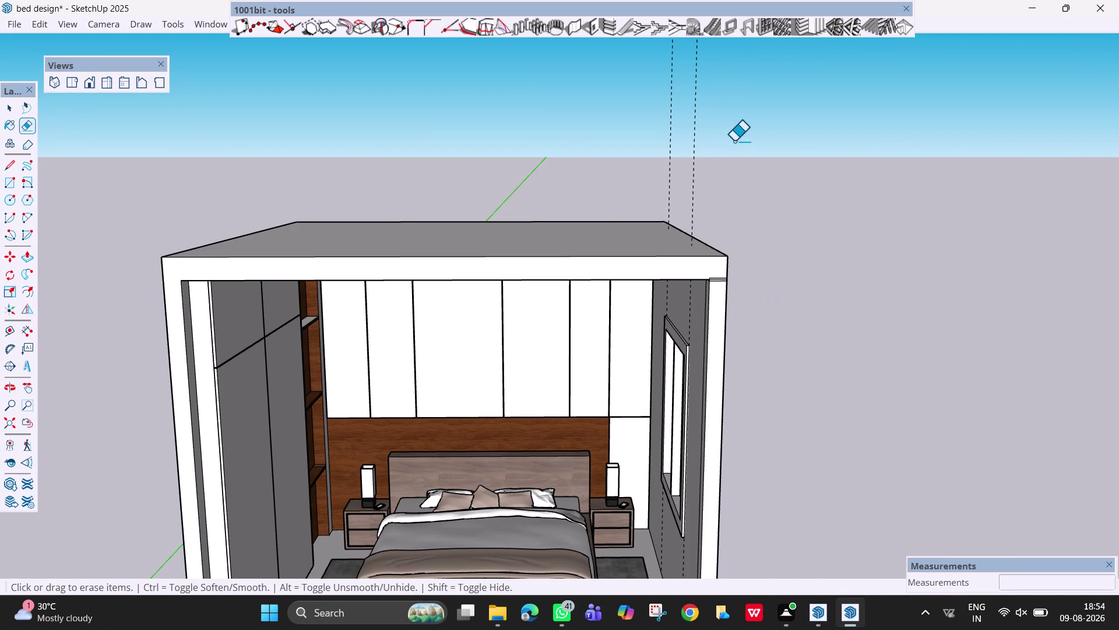
drag(714, 142, 611, 137)
middle_drag(628, 493, 734, 445)
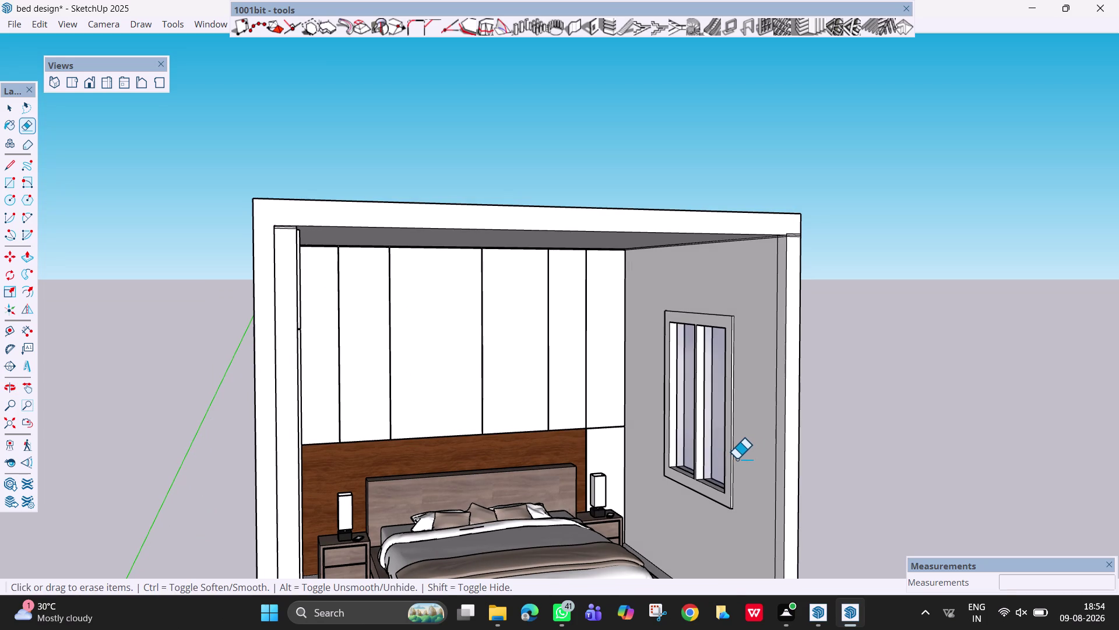
key(space)
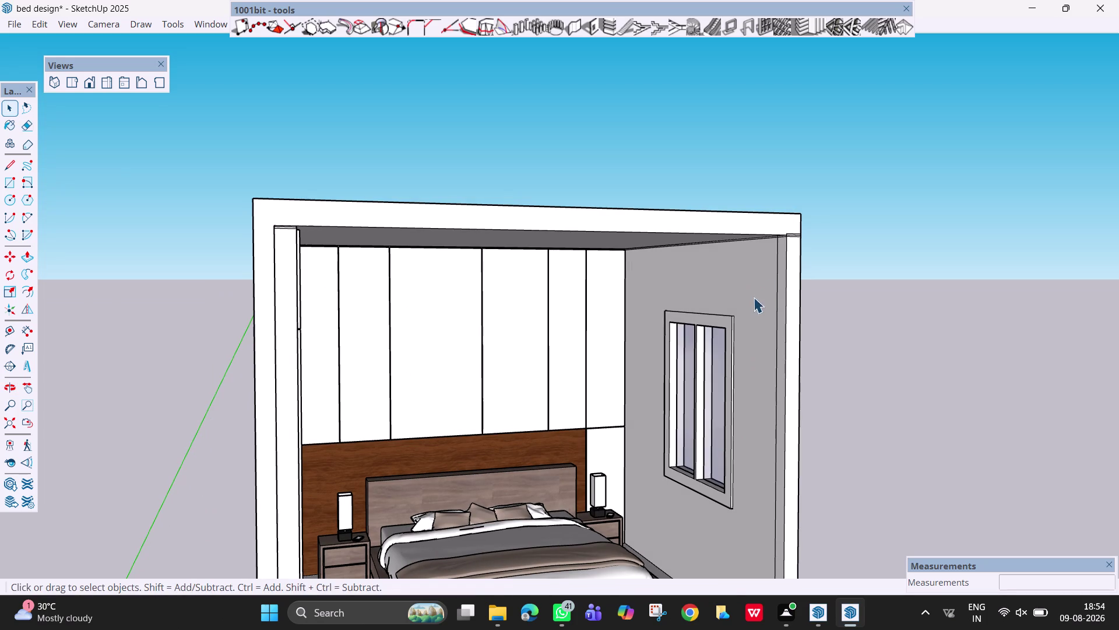
Orbit the view toward the grey side wall.
middle_drag(695, 317, 692, 316)
middle_drag(692, 316, 631, 341)
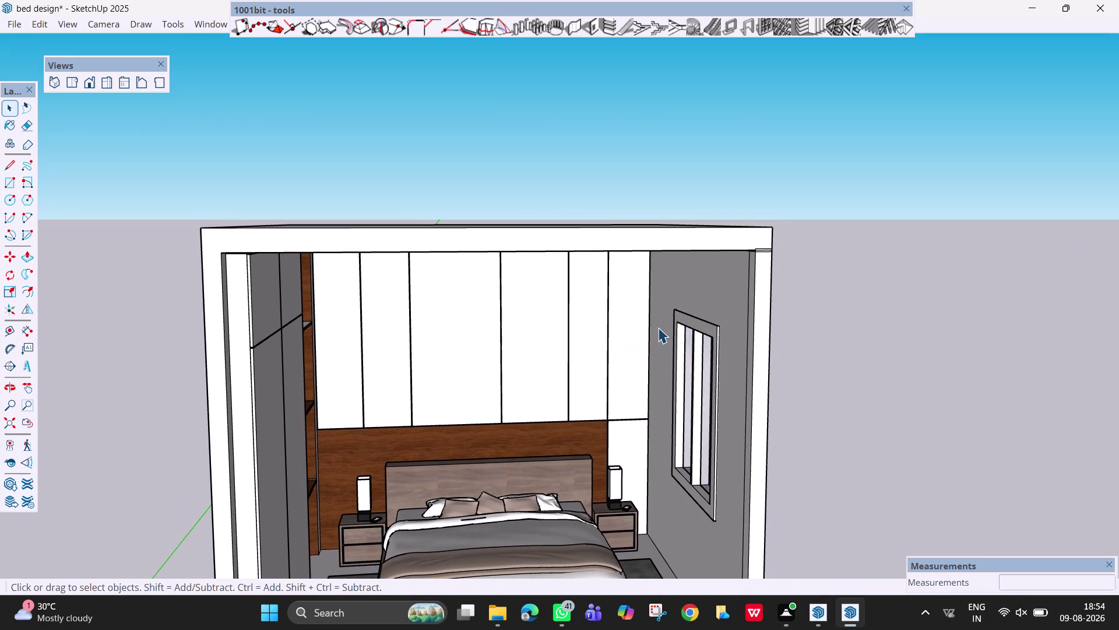
middle_drag(675, 314, 747, 301)
scroll(up, 3)
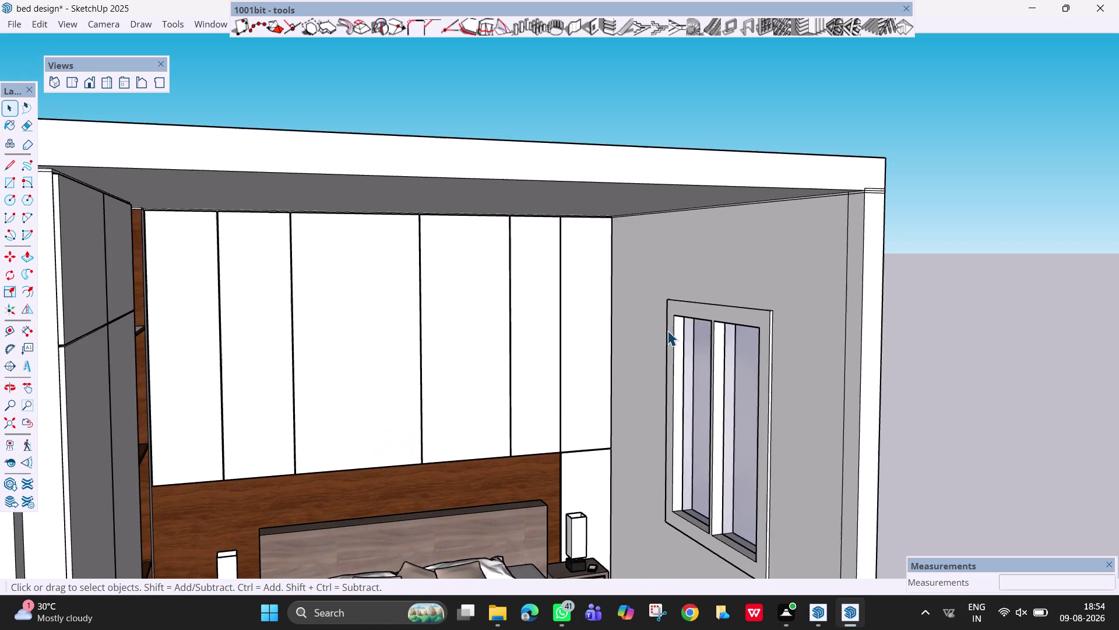
middle_drag(667, 330, 690, 318)
middle_click(689, 317)
Place Tape Measure guides at 5 offsets from the corner edge and the ceiling edge.
key(t)
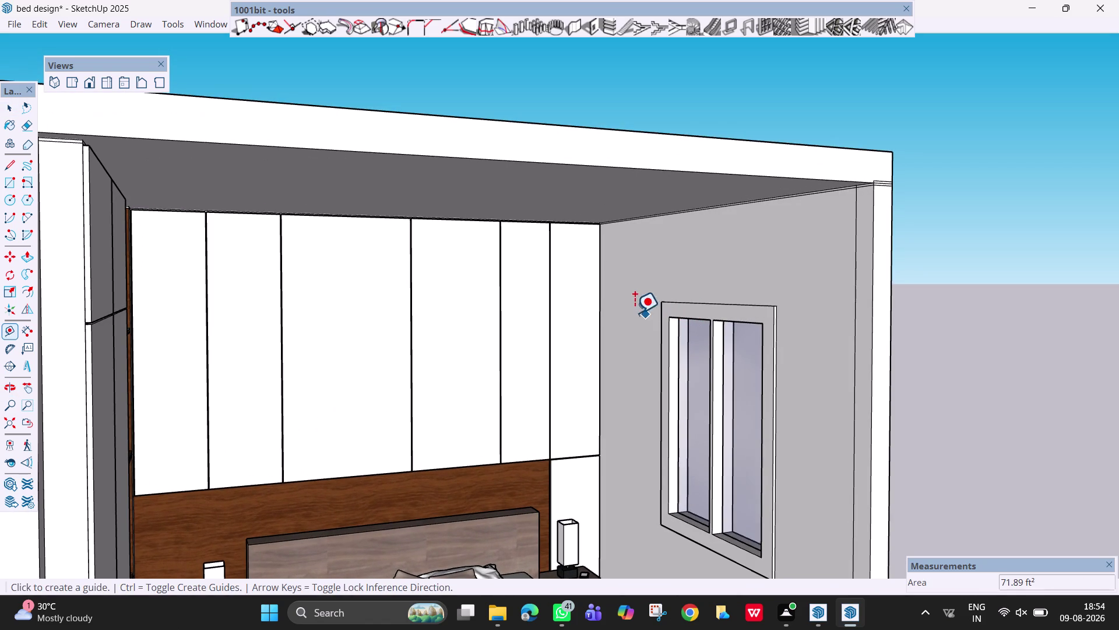
click(598, 323)
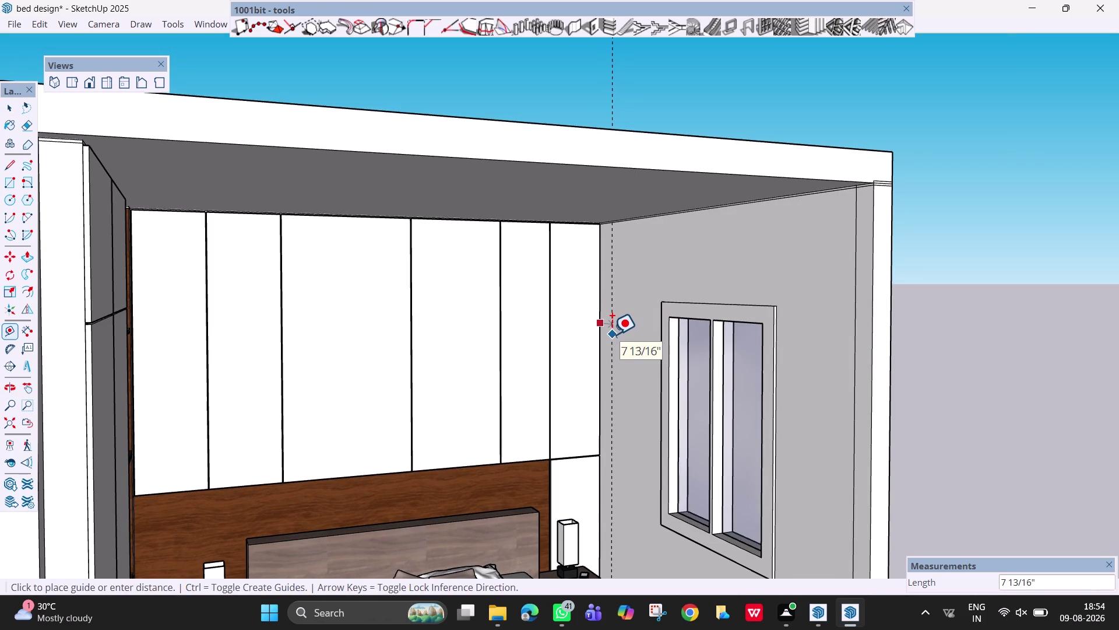
key(5)
key(Return)
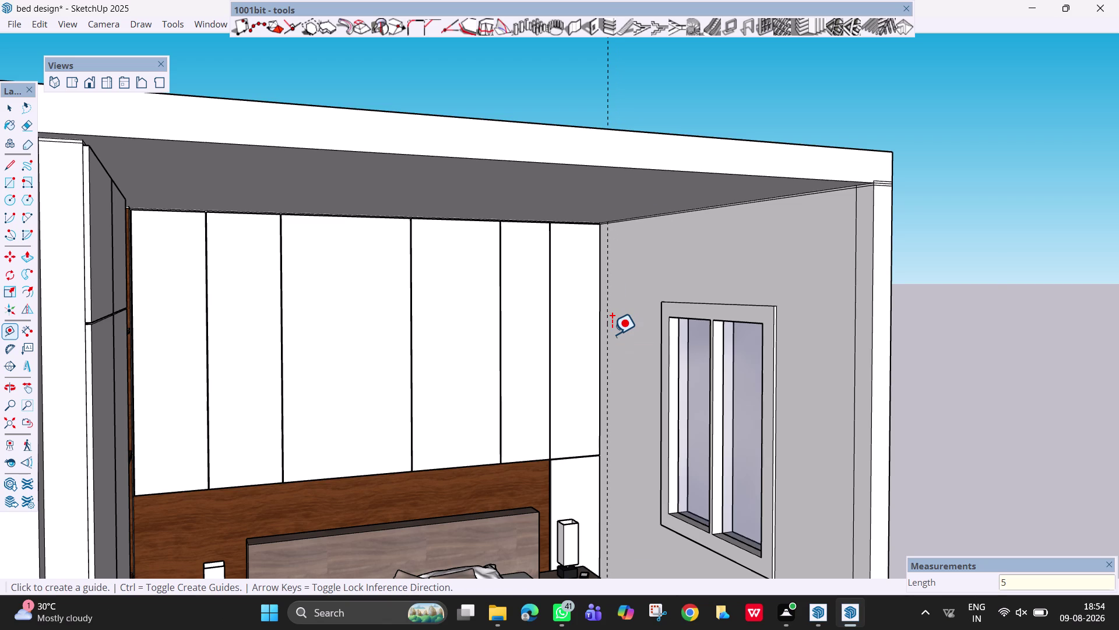
click(650, 216)
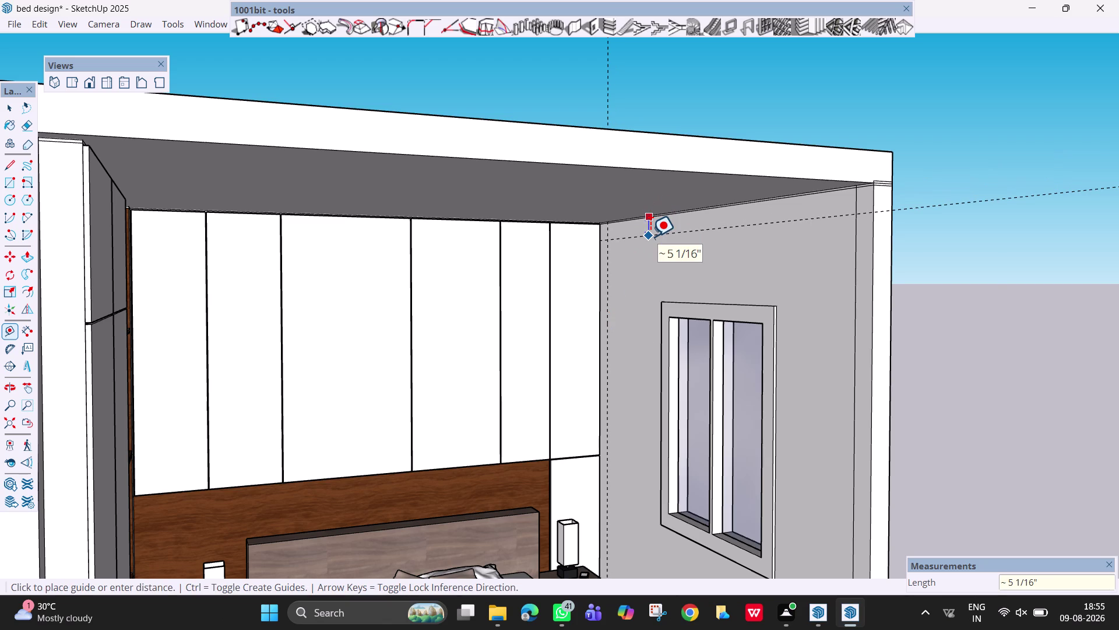
key(5)
key(Return)
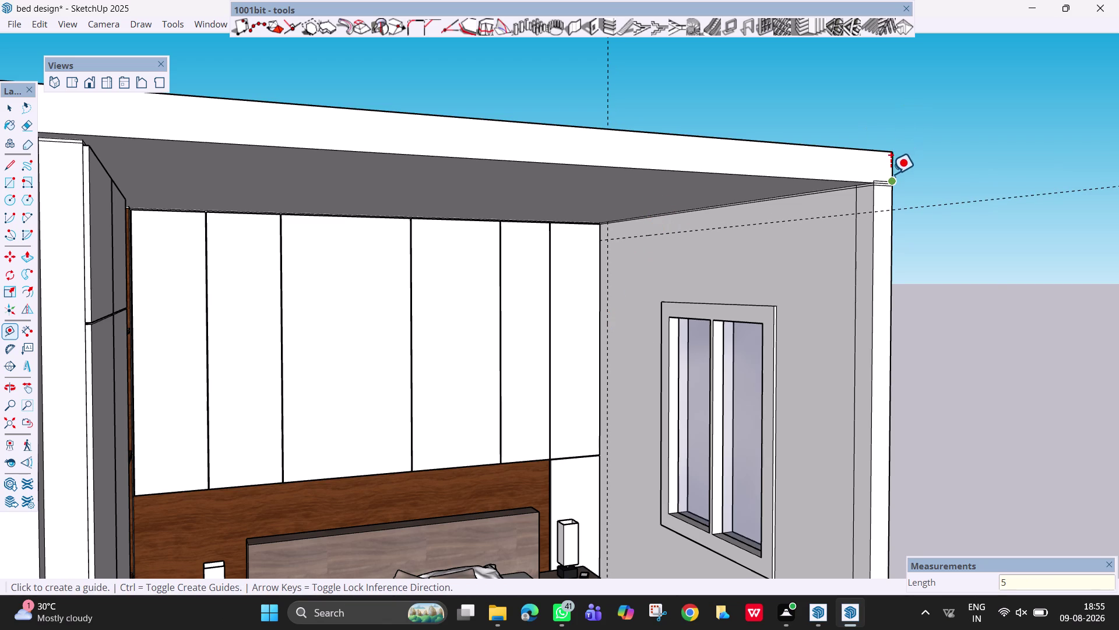
scroll(up, 3)
scroll(up, 3)
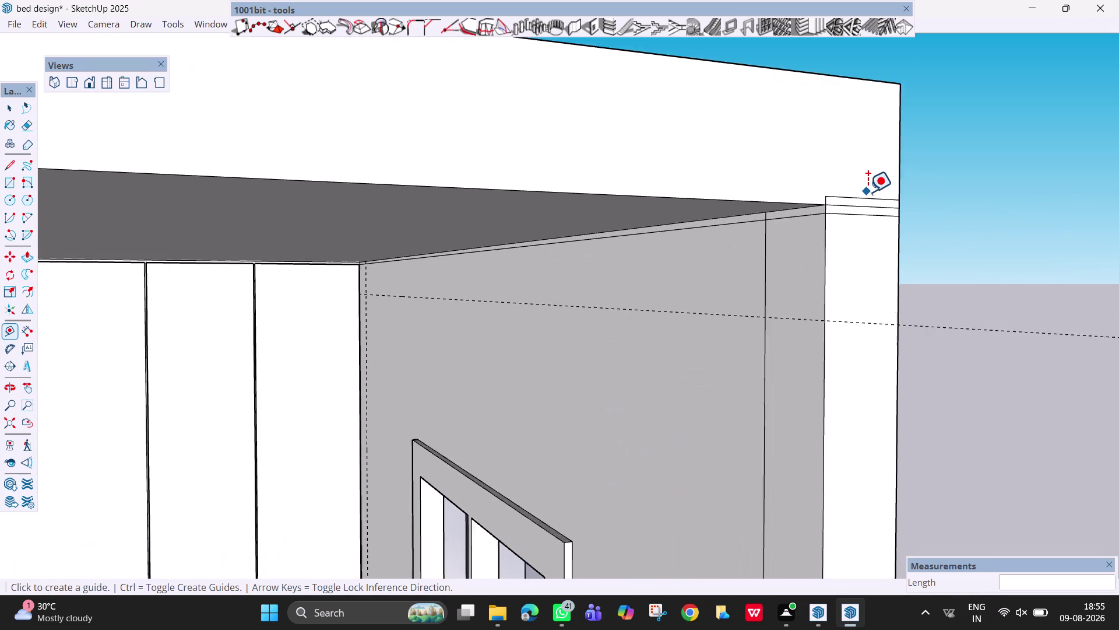
scroll(up, 3)
Erase the stray edges along the top of the side wall.
key(e)
click(852, 210)
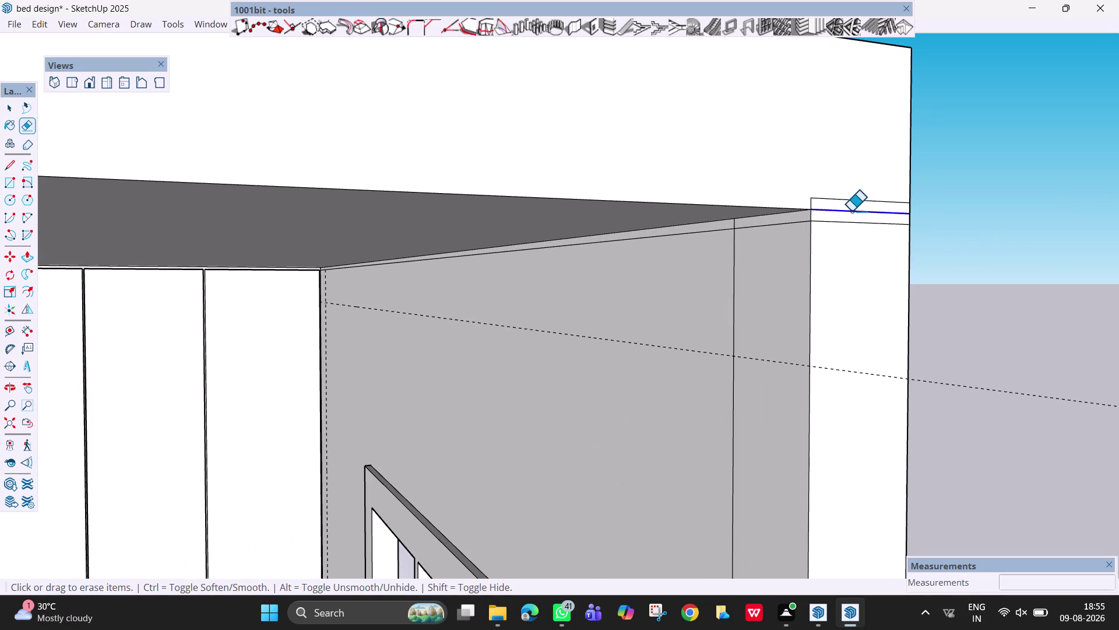
middle_drag(910, 222, 749, 271)
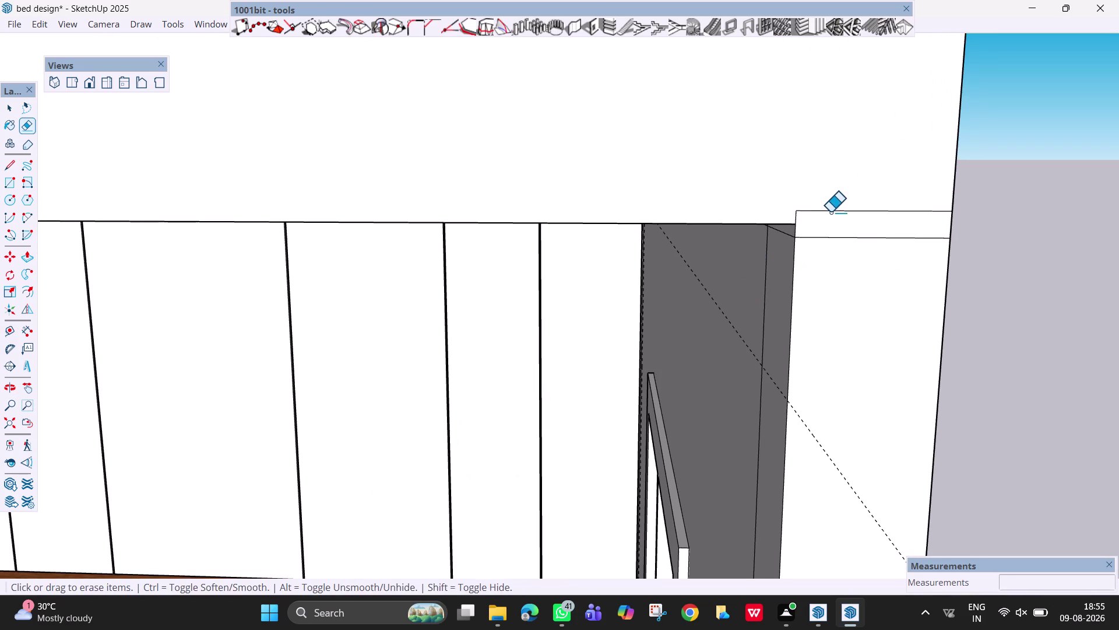
click(831, 210)
drag(801, 215, 782, 211)
Erase the stray line across the outer wall face and orbit back inside.
middle_drag(958, 195, 897, 208)
scroll(down, 3)
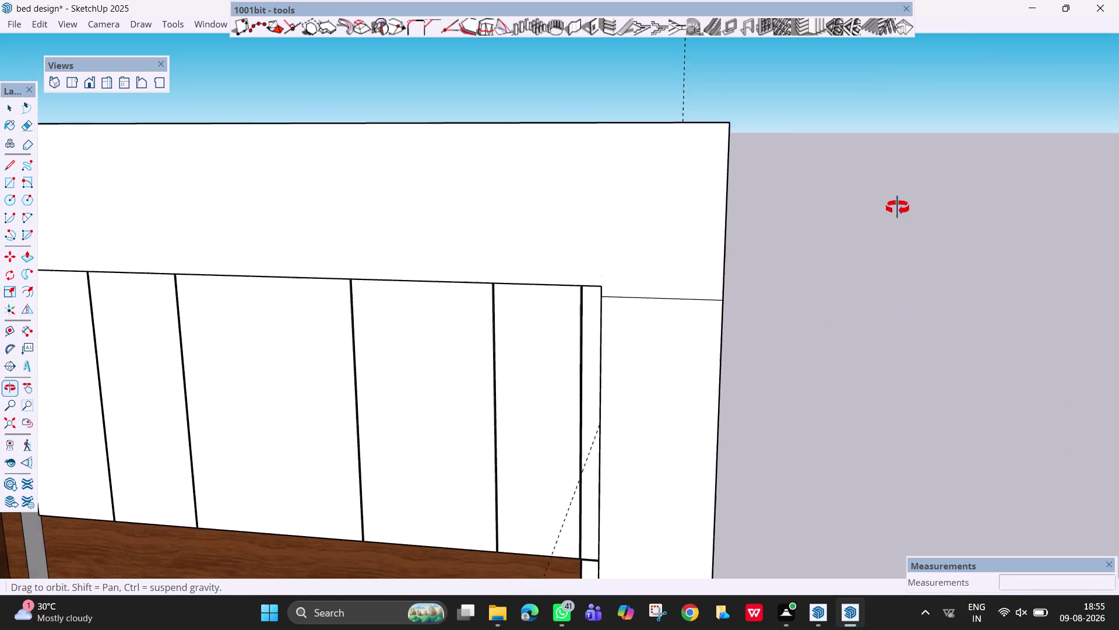
middle_drag(898, 207, 852, 210)
drag(502, 237, 502, 248)
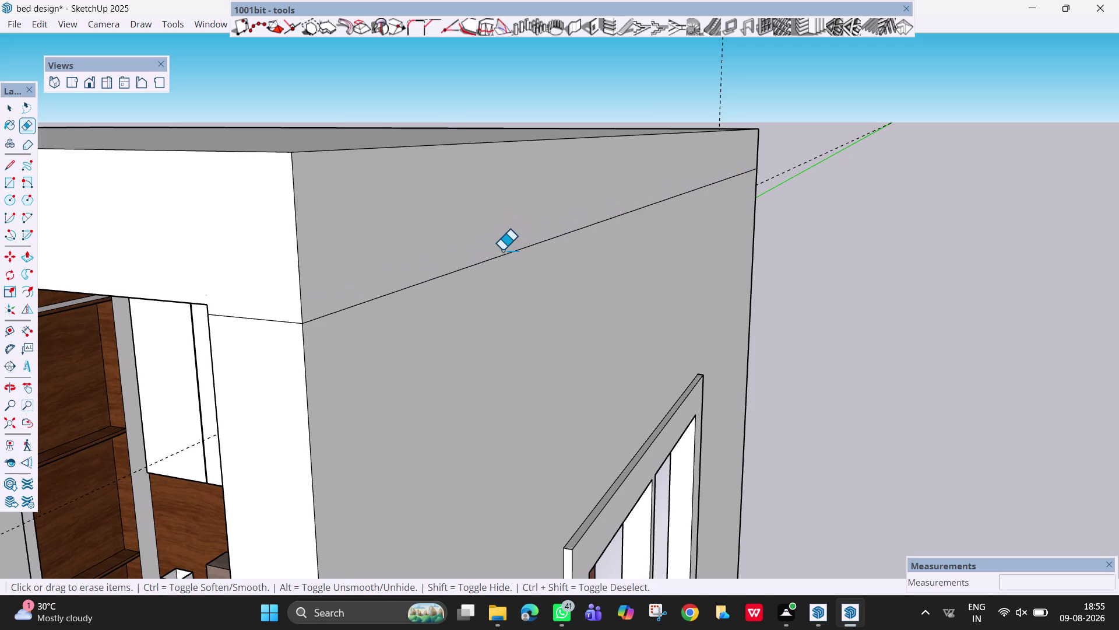
scroll(down, 3)
middle_drag(147, 351, 375, 296)
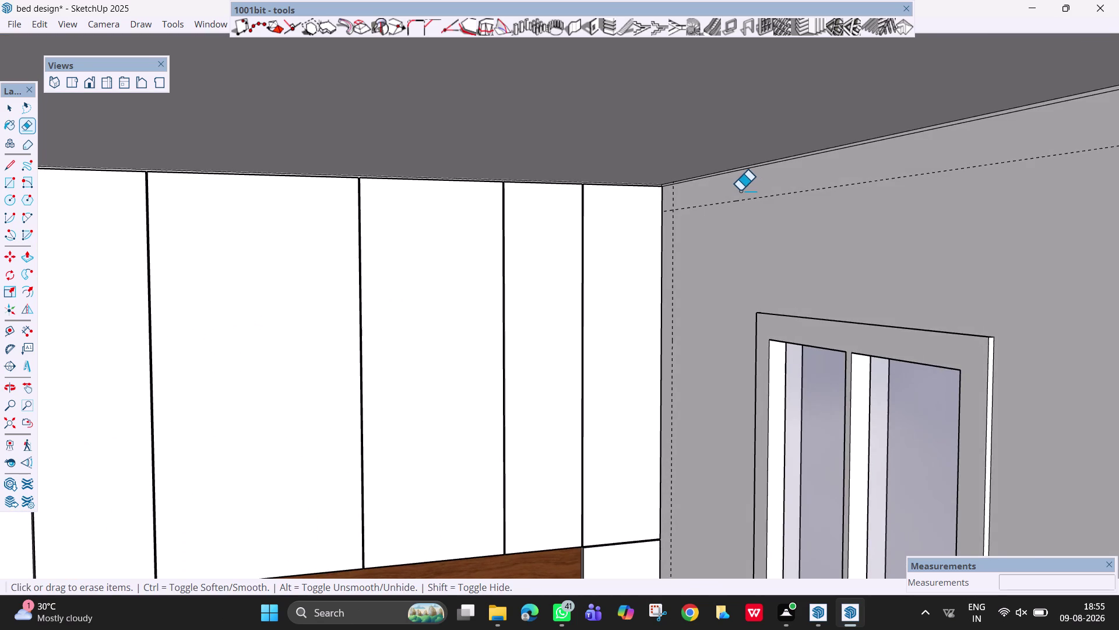
scroll(up, 3)
scroll(down, 3)
key(Escape)
key(space)
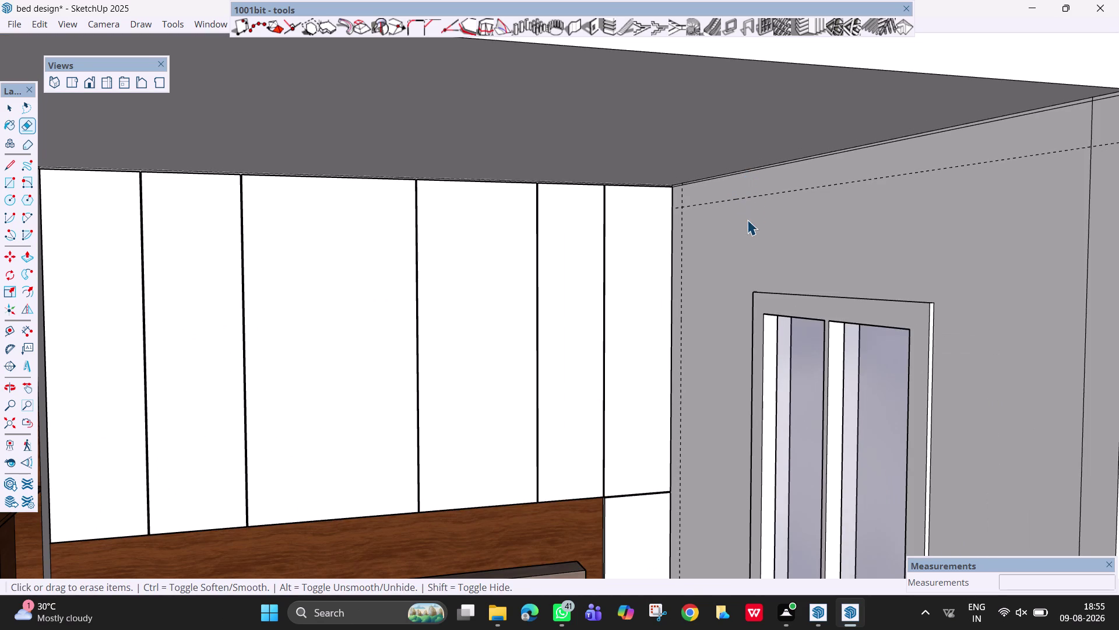
Drag a second vertical guide from the side wall's back corner edge with Tape Measure.
key(t)
click(683, 252)
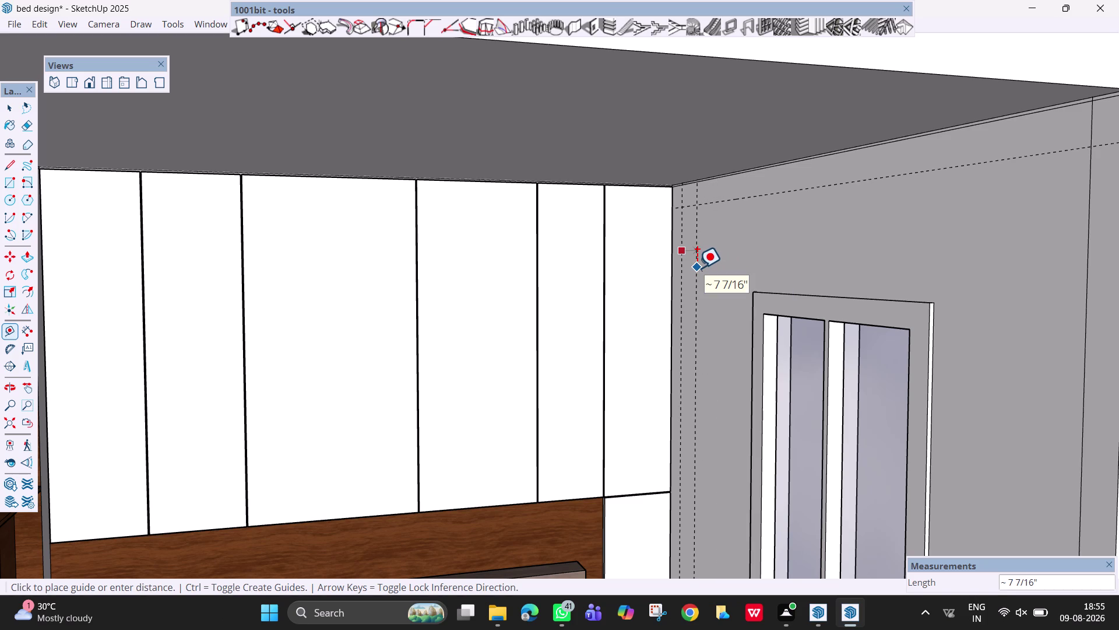
click(697, 268)
scroll(down, 3)
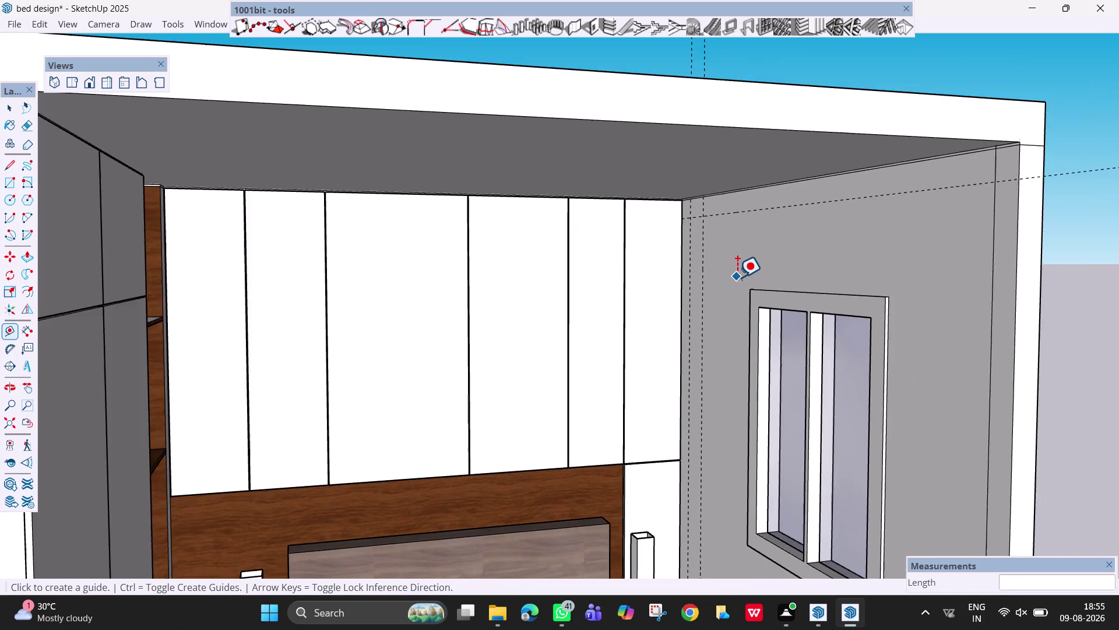
middle_drag(748, 297, 733, 300)
scroll(down, 3)
middle_drag(733, 415, 690, 420)
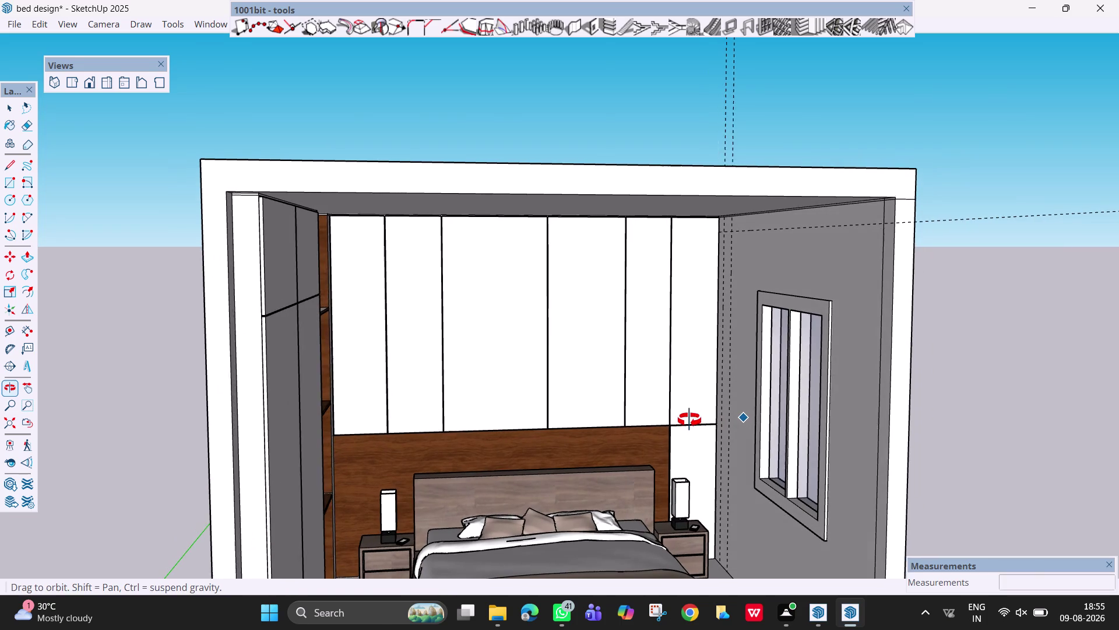
middle_drag(690, 420, 689, 419)
middle_drag(723, 421, 689, 418)
scroll(down, 3)
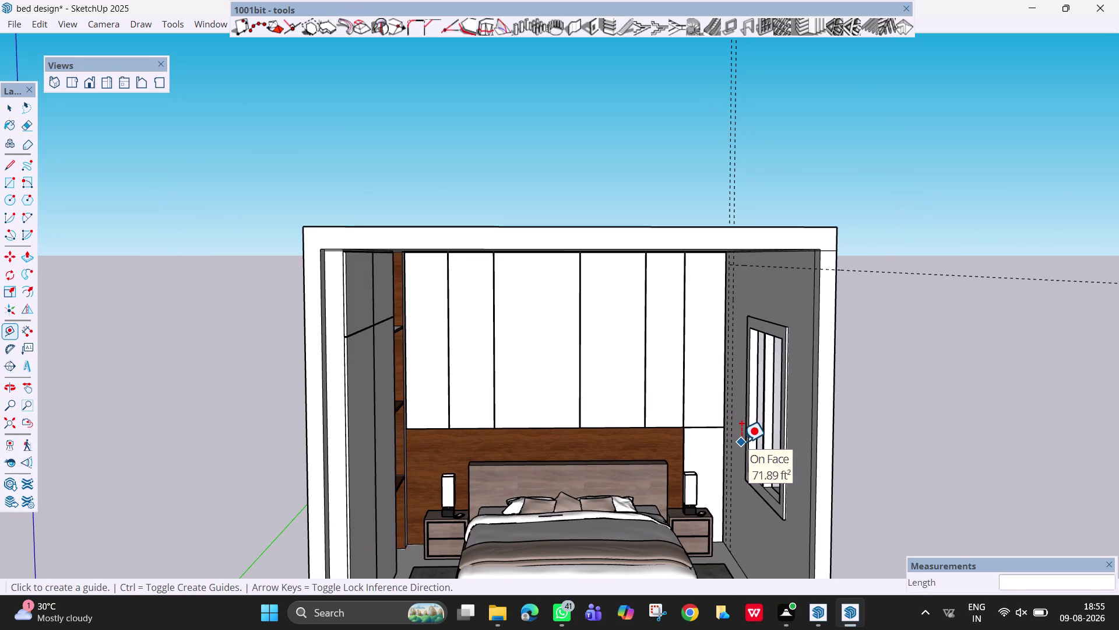
Add a horizontal guide offset from the ceiling edge of the side wall.
middle_drag(717, 376, 762, 376)
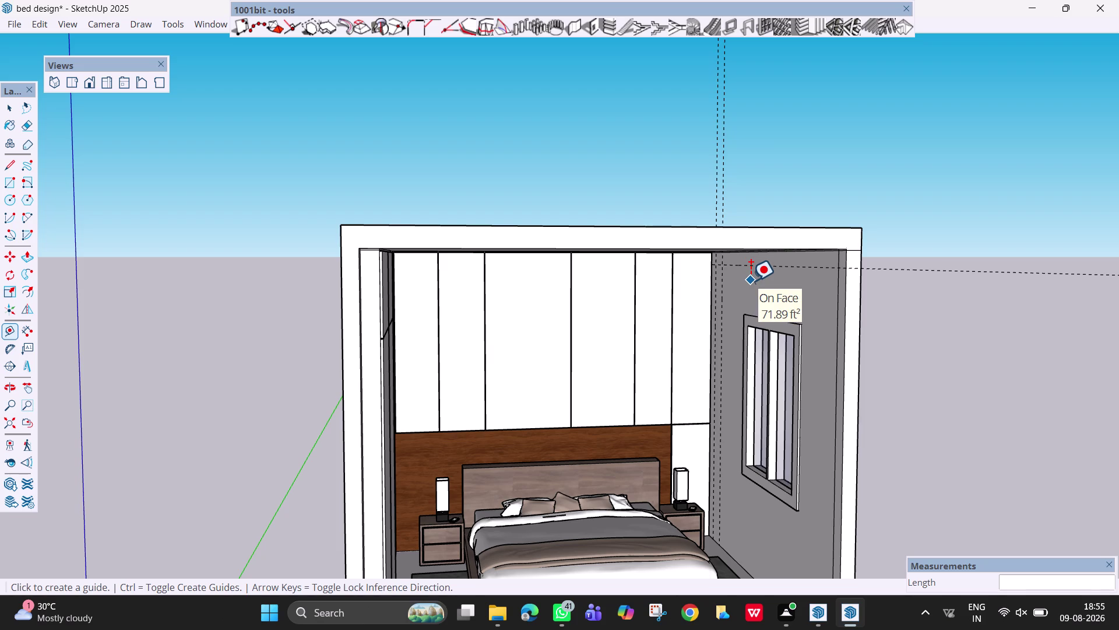
scroll(up, 3)
middle_drag(750, 281, 768, 249)
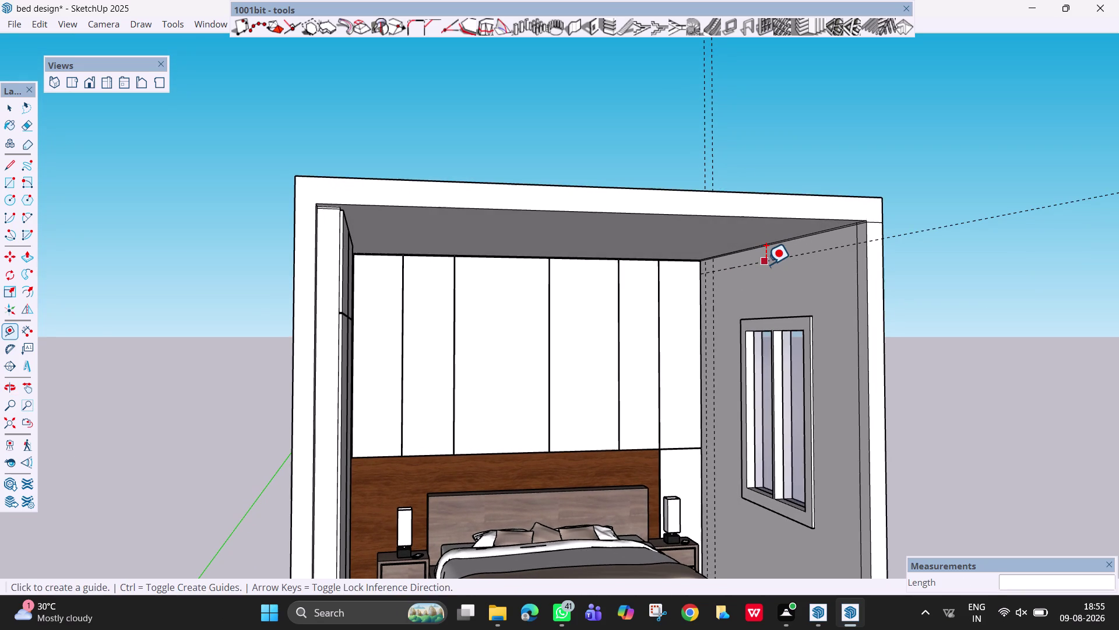
click(766, 263)
key(Escape)
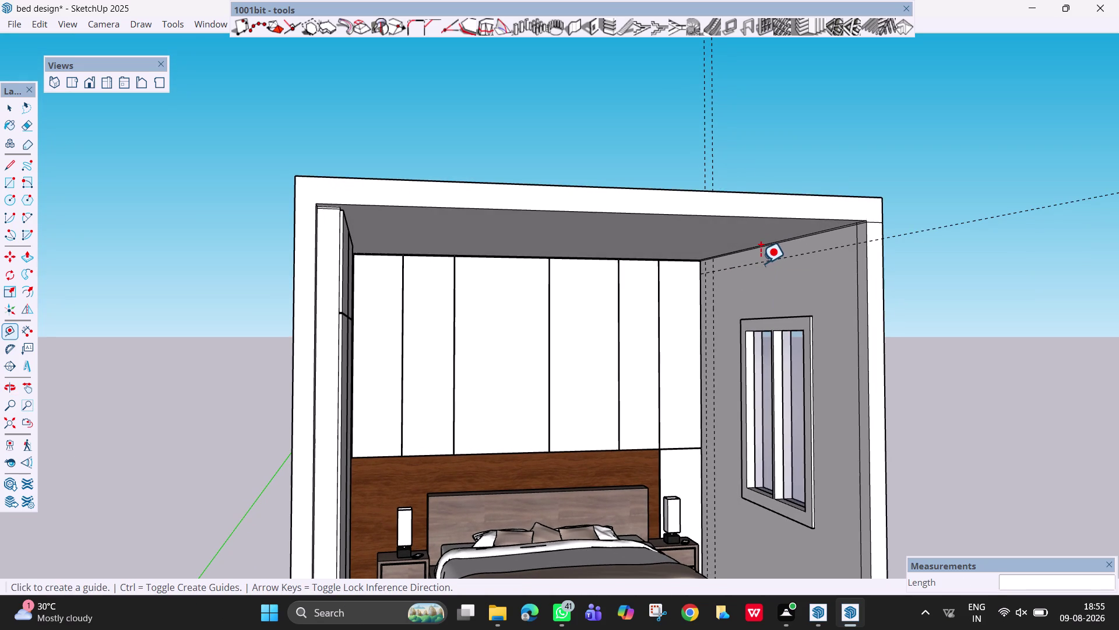
middle_drag(710, 260, 770, 271)
scroll(up, 3)
middle_drag(733, 287, 783, 289)
key(Escape)
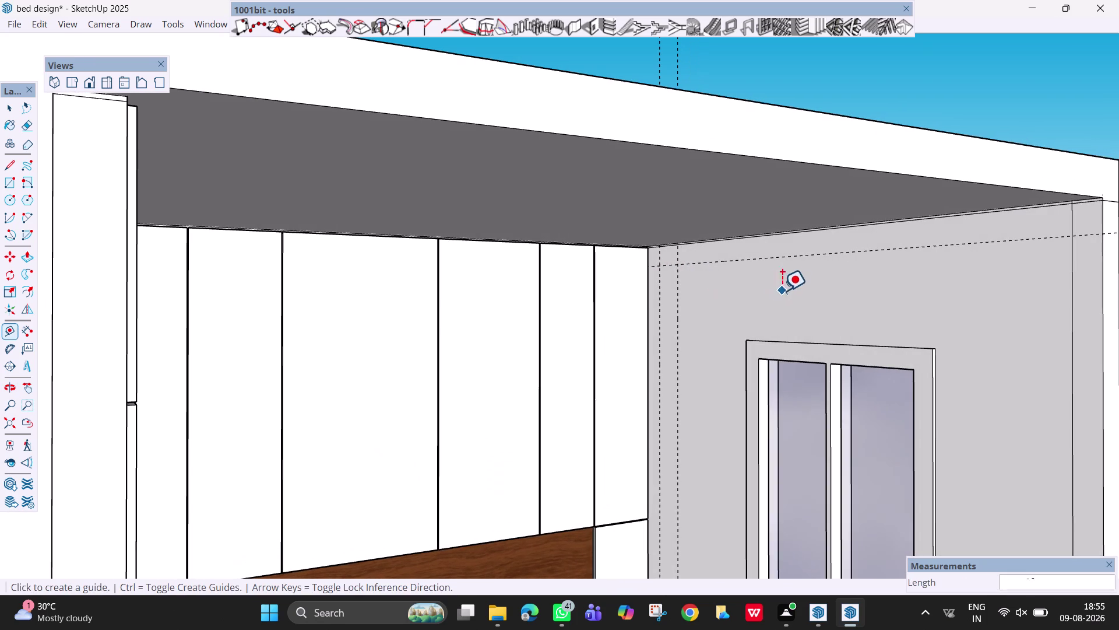
key(r)
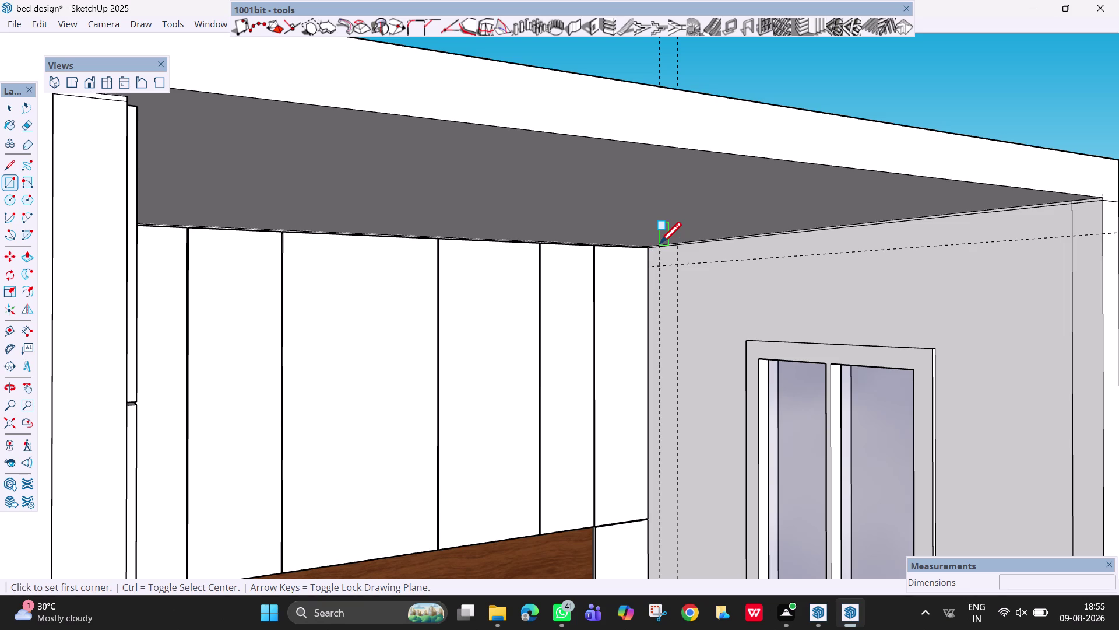
Draw a thin rectangle along the ceiling and start a vertical strip at the corner.
click(659, 247)
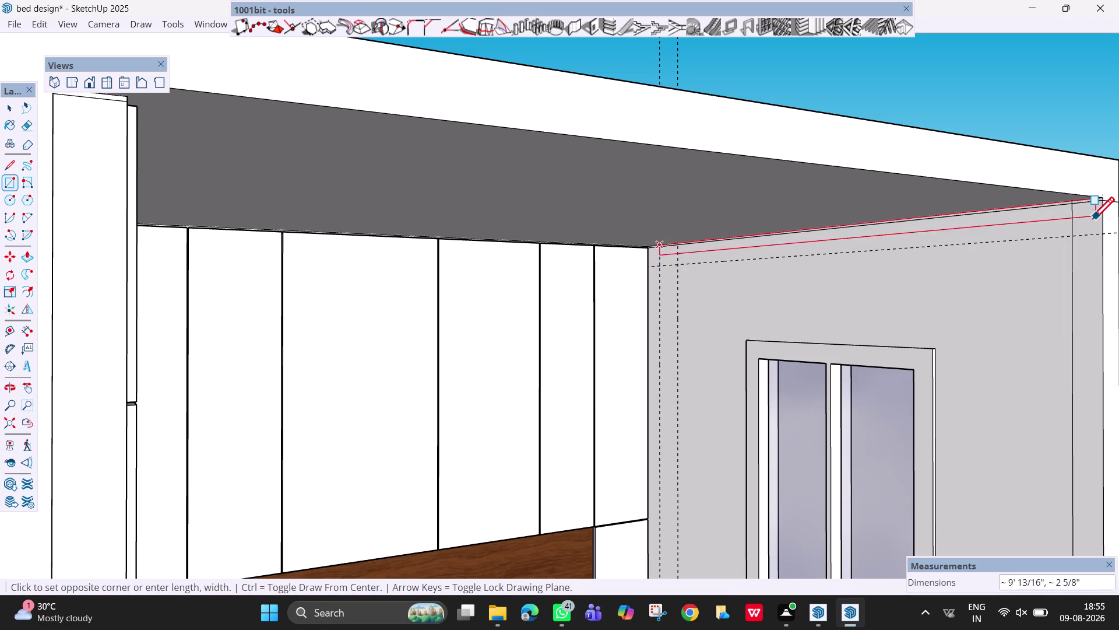
click(1073, 234)
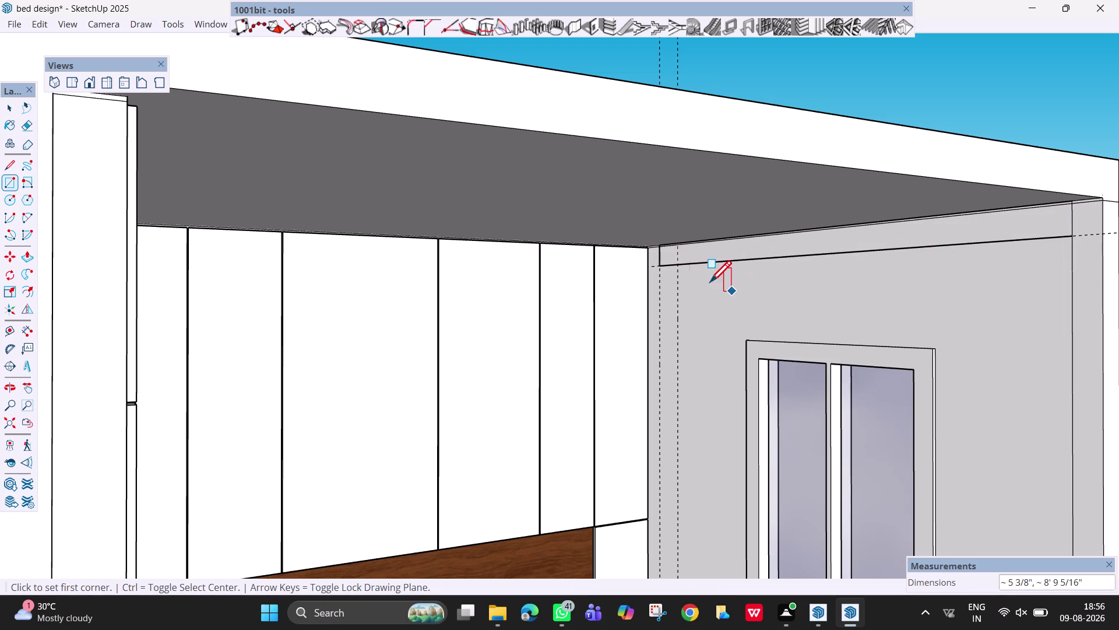
click(665, 262)
scroll(down, 3)
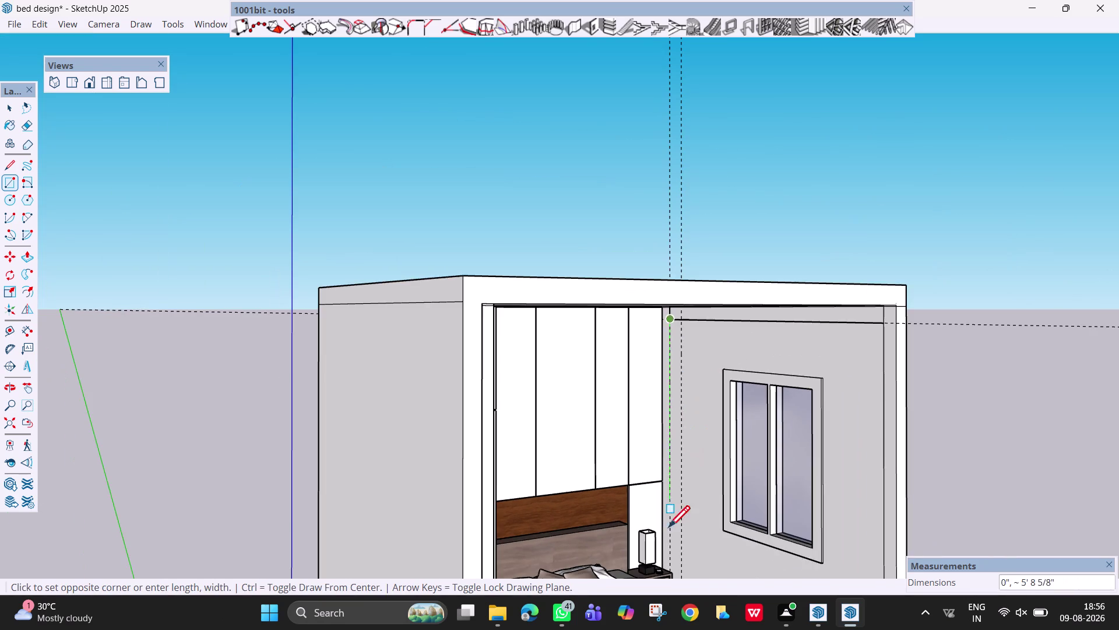
scroll(down, 3)
middle_drag(673, 552, 634, 557)
scroll(down, 3)
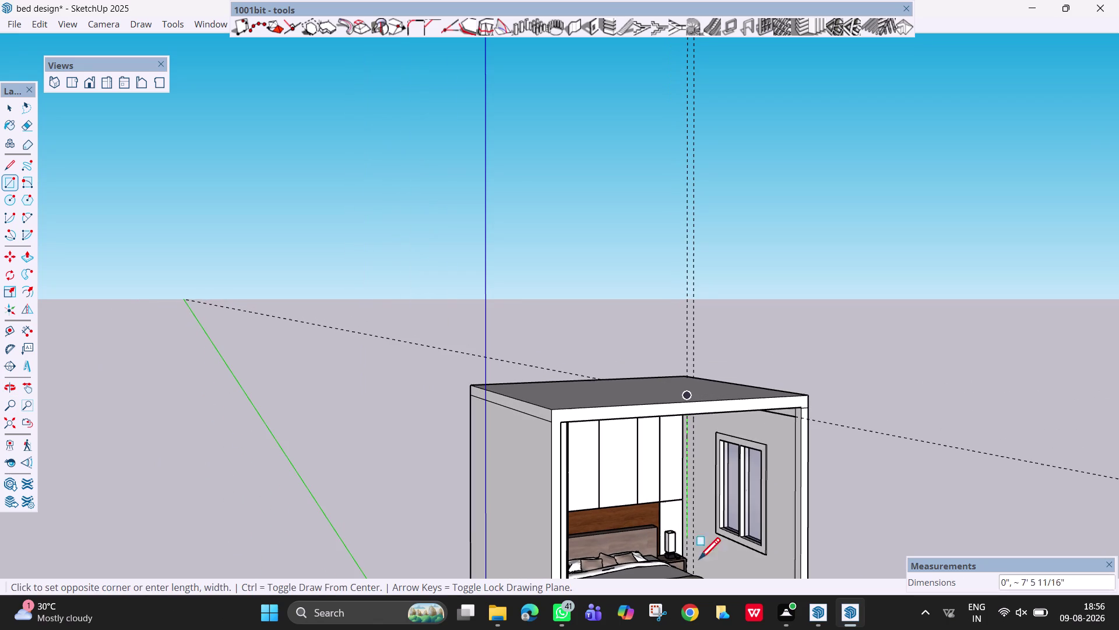
middle_drag(699, 525, 655, 552)
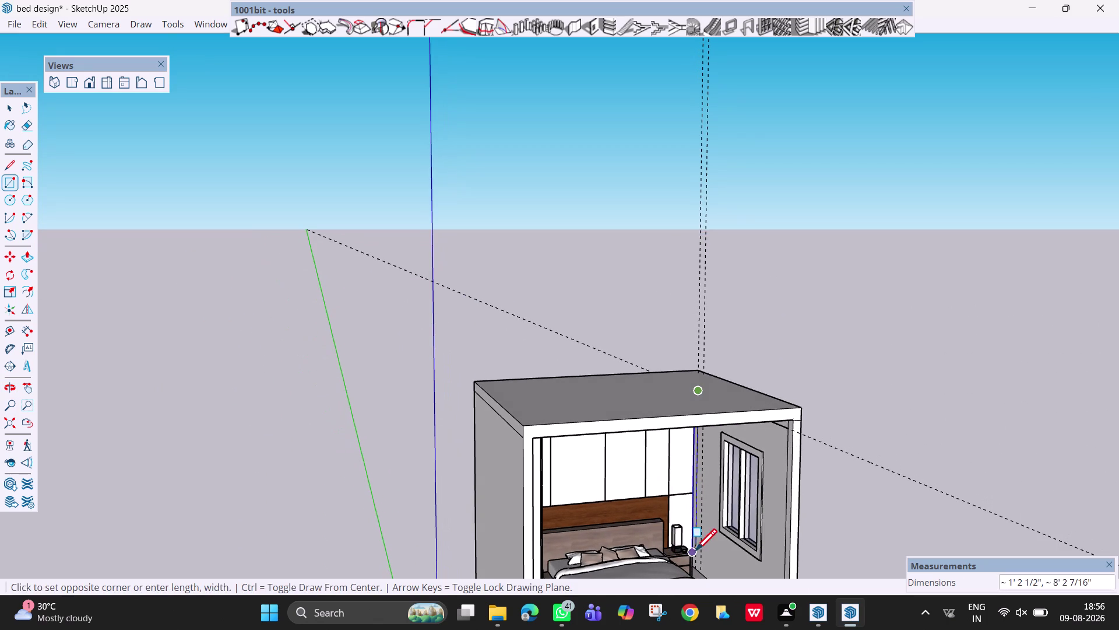
Complete the narrow vertical strip rectangle down the corner to the floor.
scroll(up, 3)
scroll(up, 3)
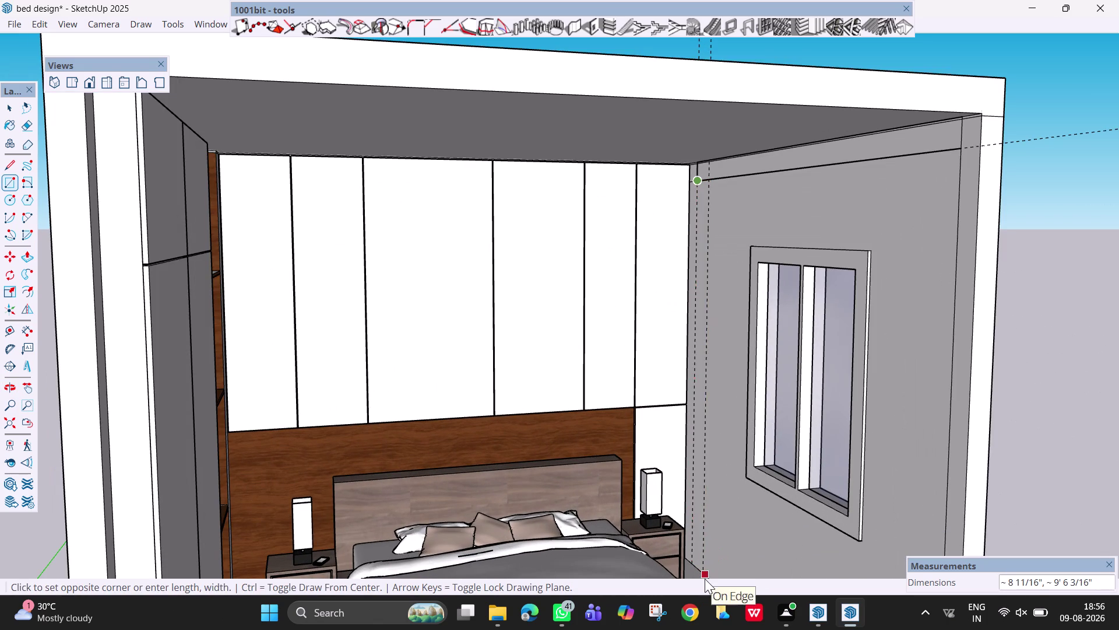
scroll(up, 3)
key(Right)
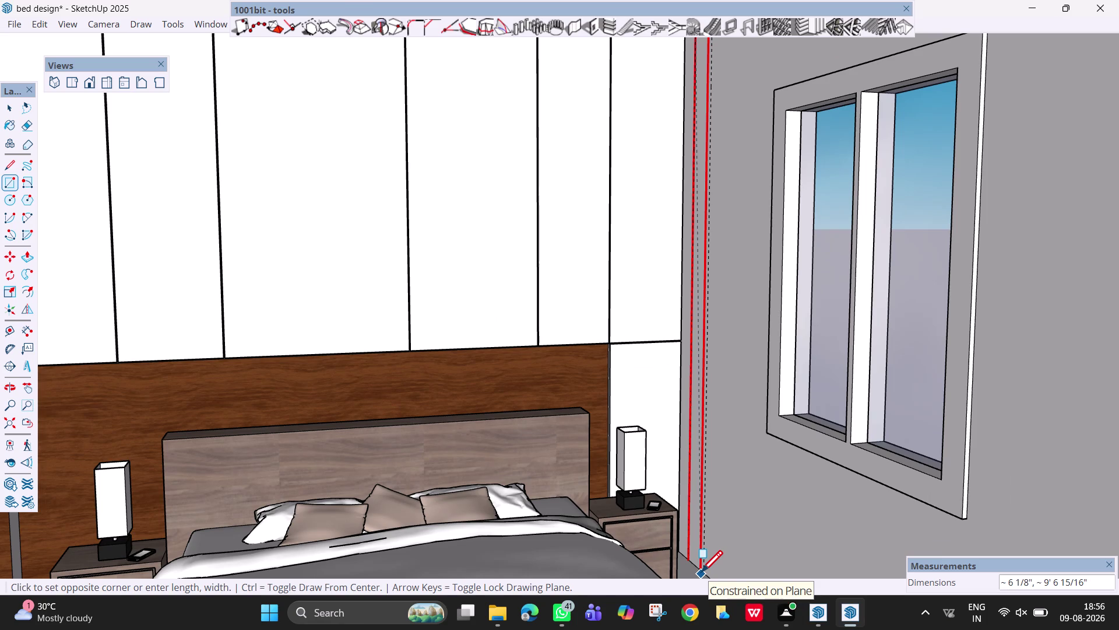
scroll(up, 3)
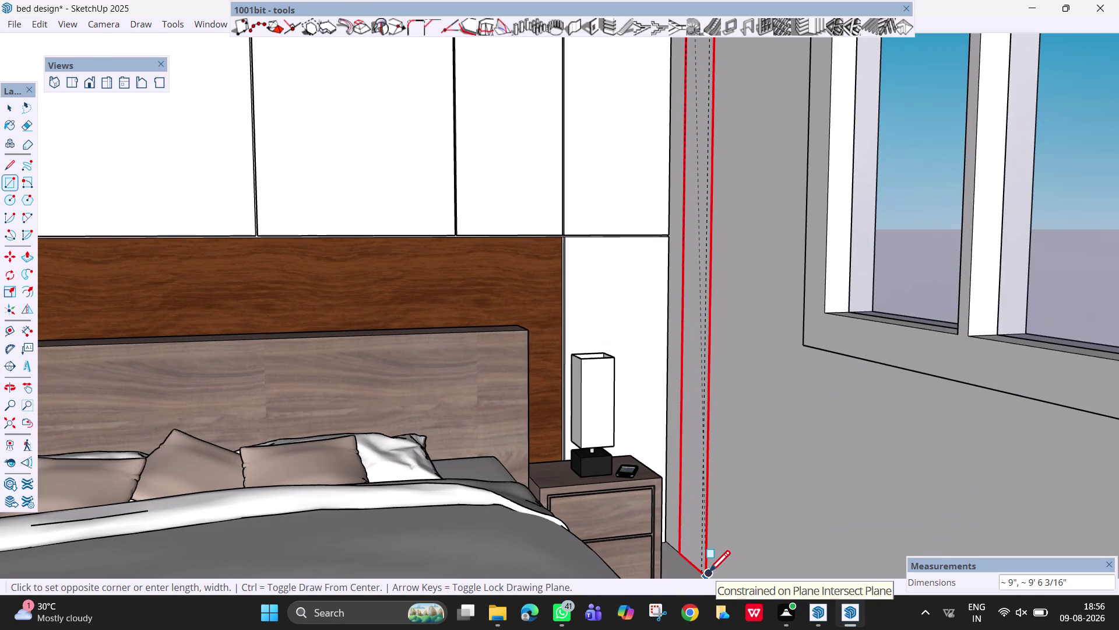
scroll(up, 3)
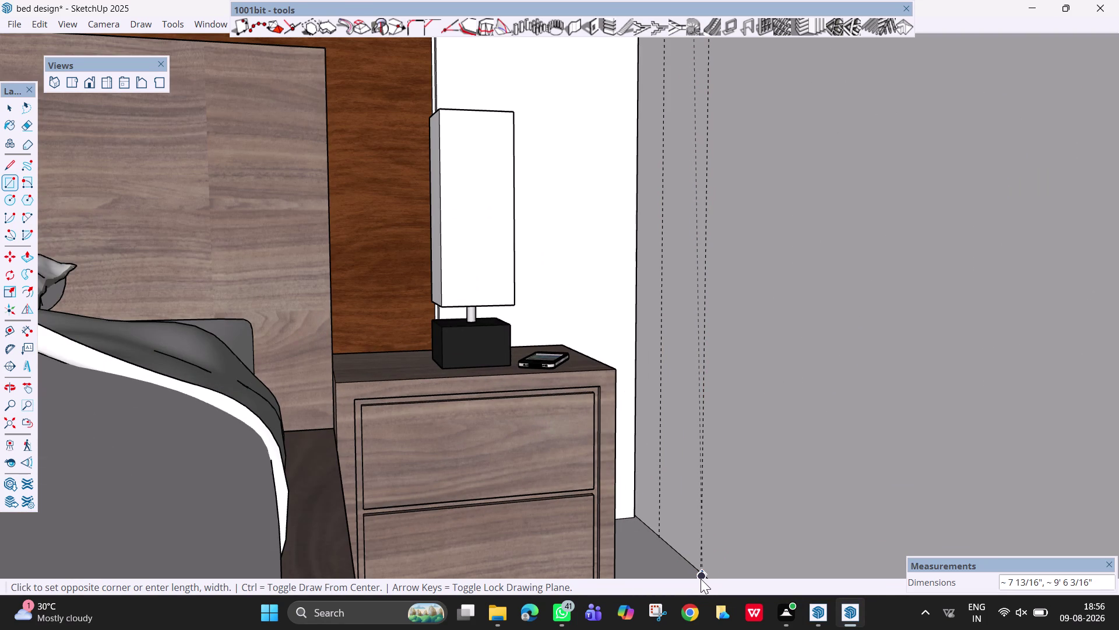
scroll(up, 3)
scroll(up, 3)
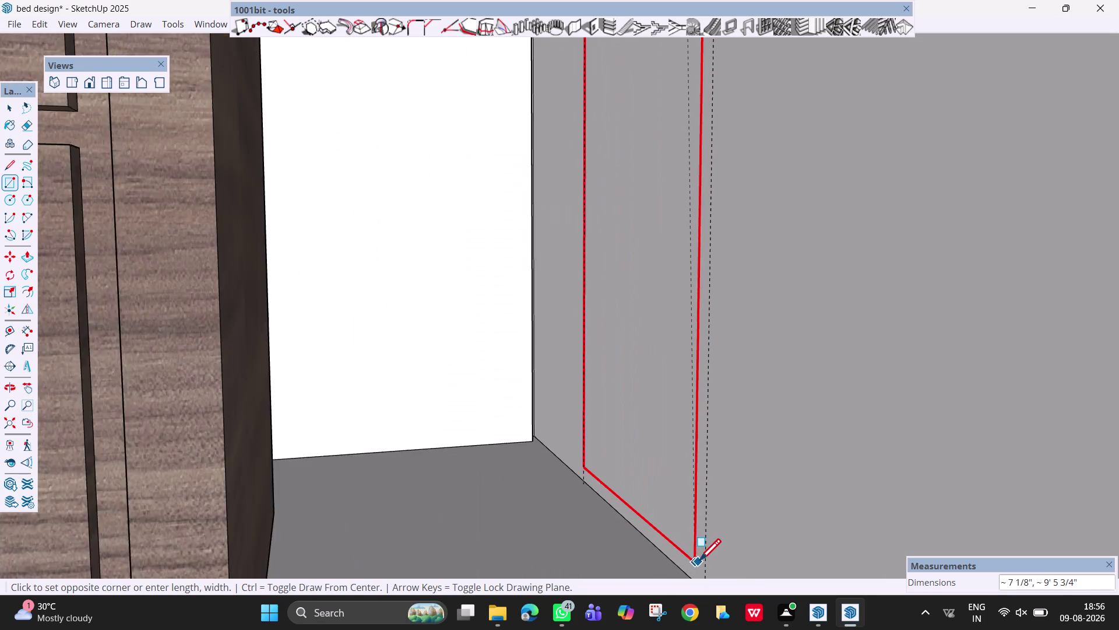
scroll(down, 3)
scroll(down, 3)
middle_drag(729, 504, 740, 520)
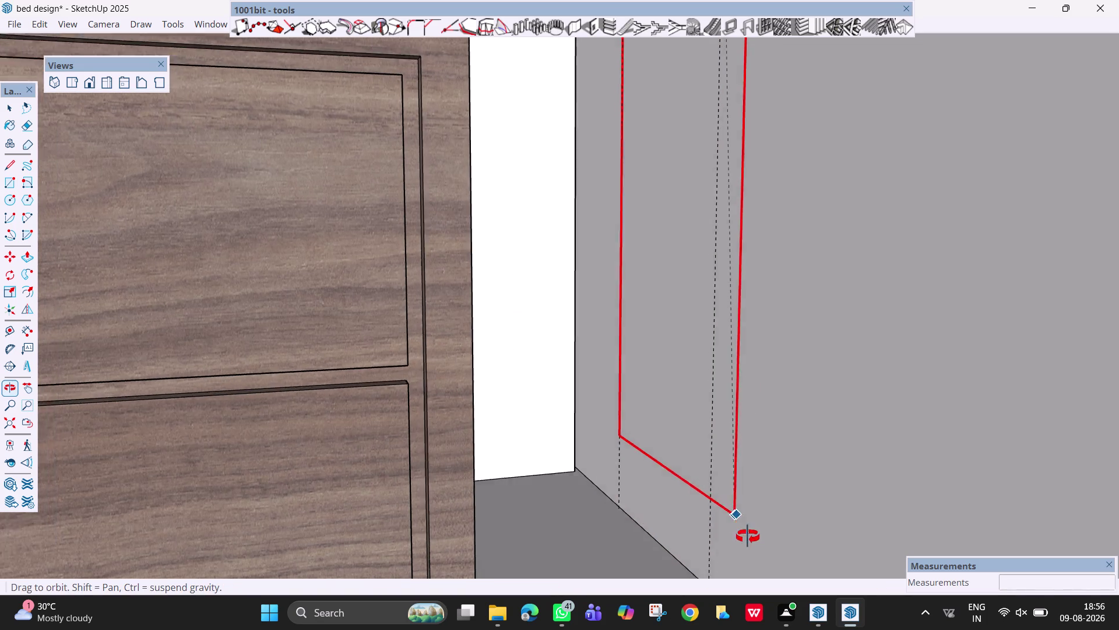
middle_drag(740, 520, 680, 443)
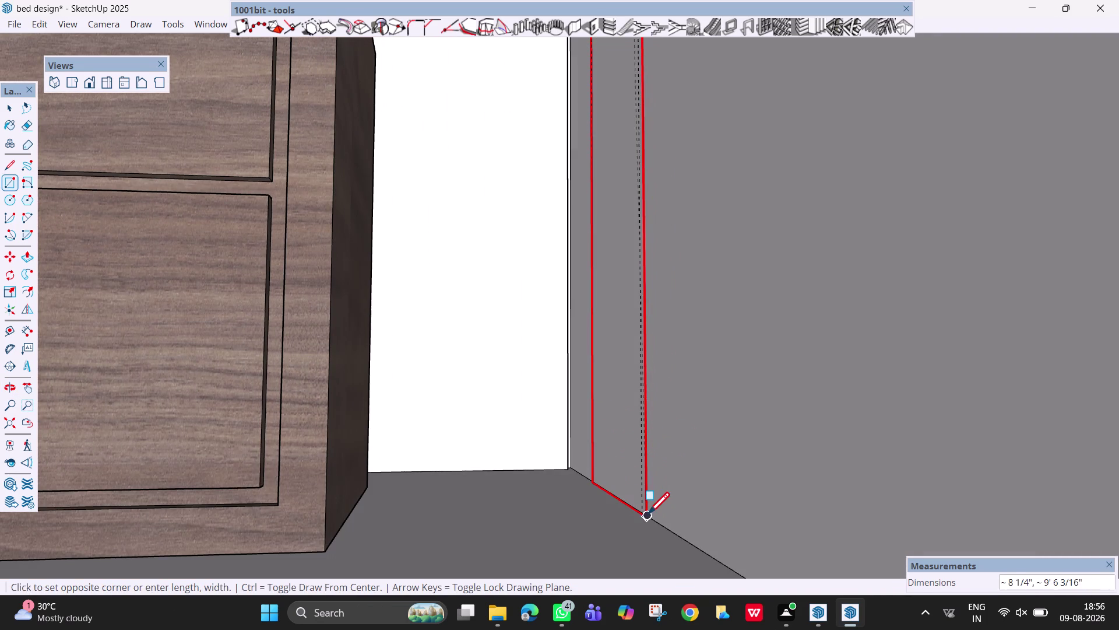
scroll(up, 3)
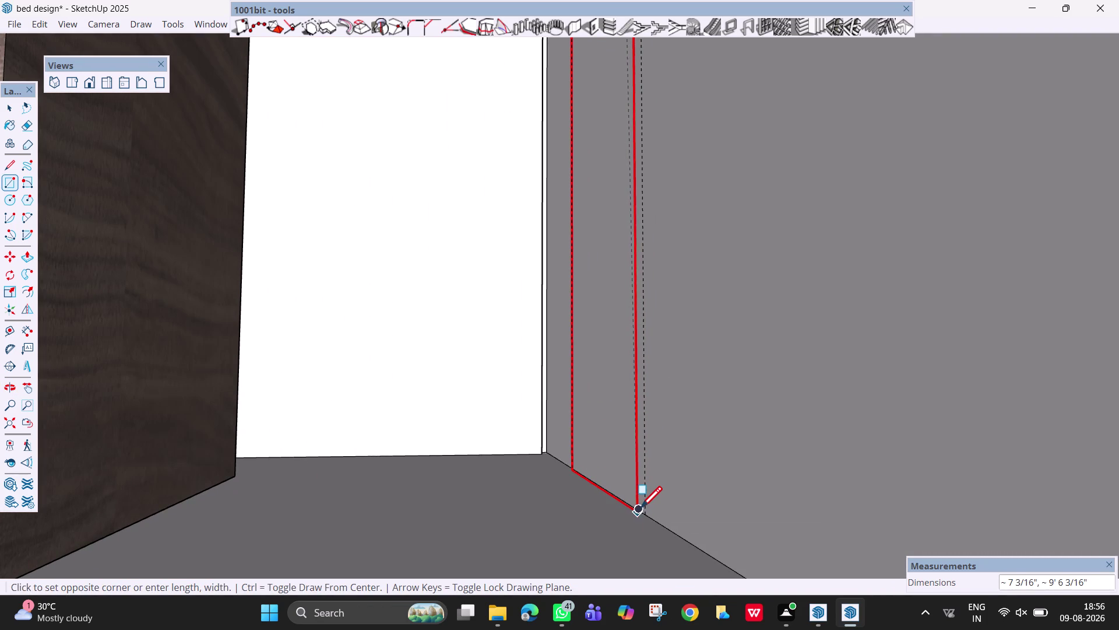
scroll(up, 3)
middle_drag(648, 511, 620, 511)
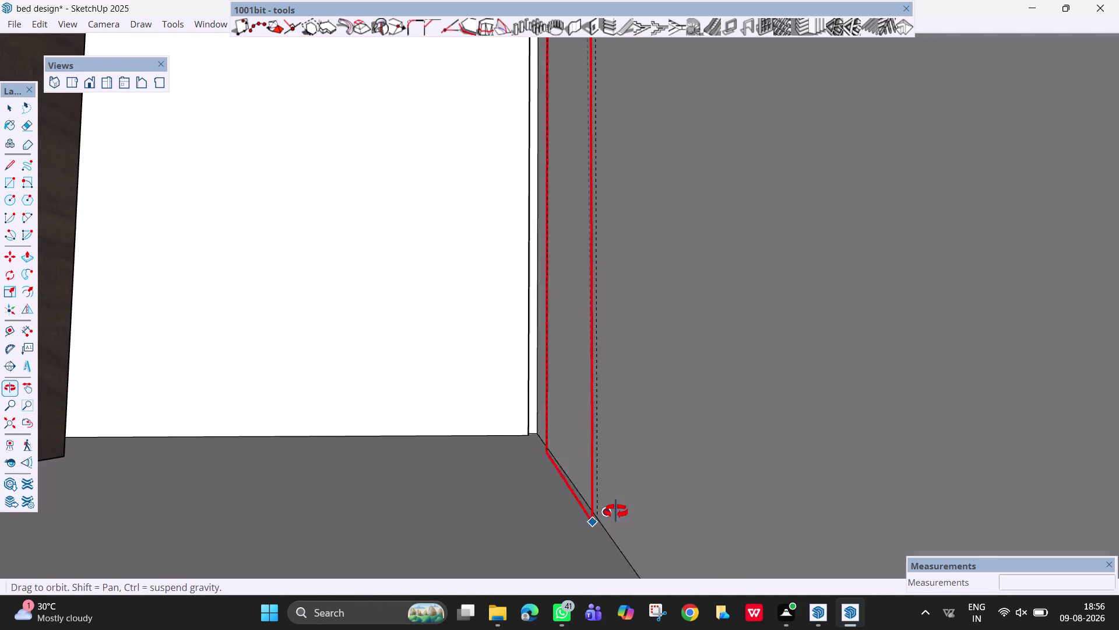
middle_drag(620, 511, 611, 511)
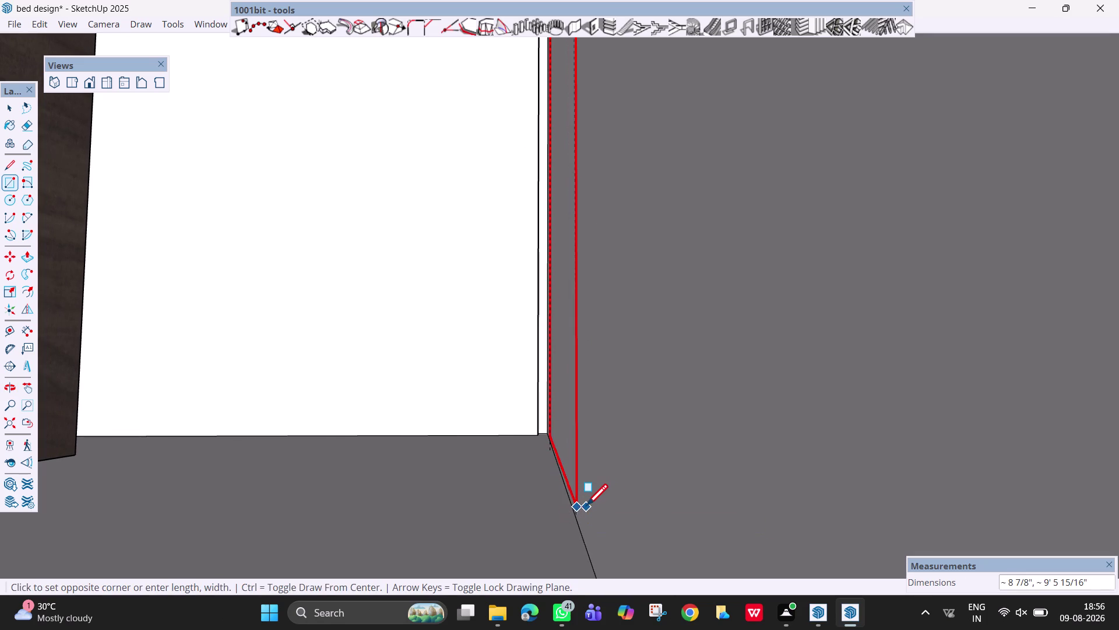
click(587, 515)
key(Left)
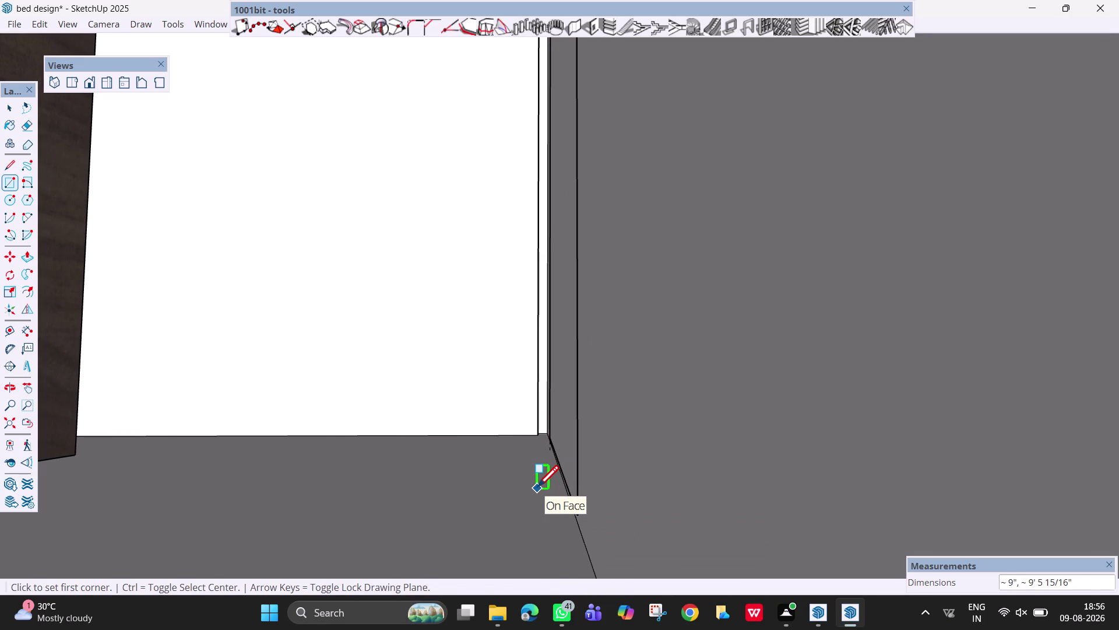
key(Right)
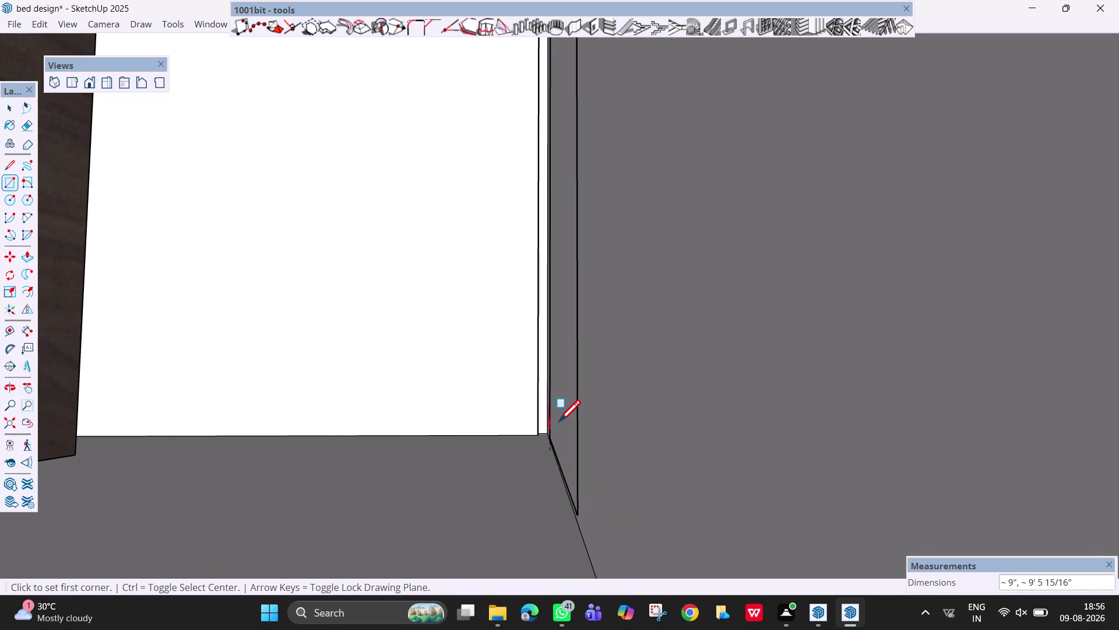
Undo the last change, then start and cancel a rectangle at the wall's base corner.
scroll(down, 3)
middle_drag(565, 427, 679, 443)
scroll(down, 3)
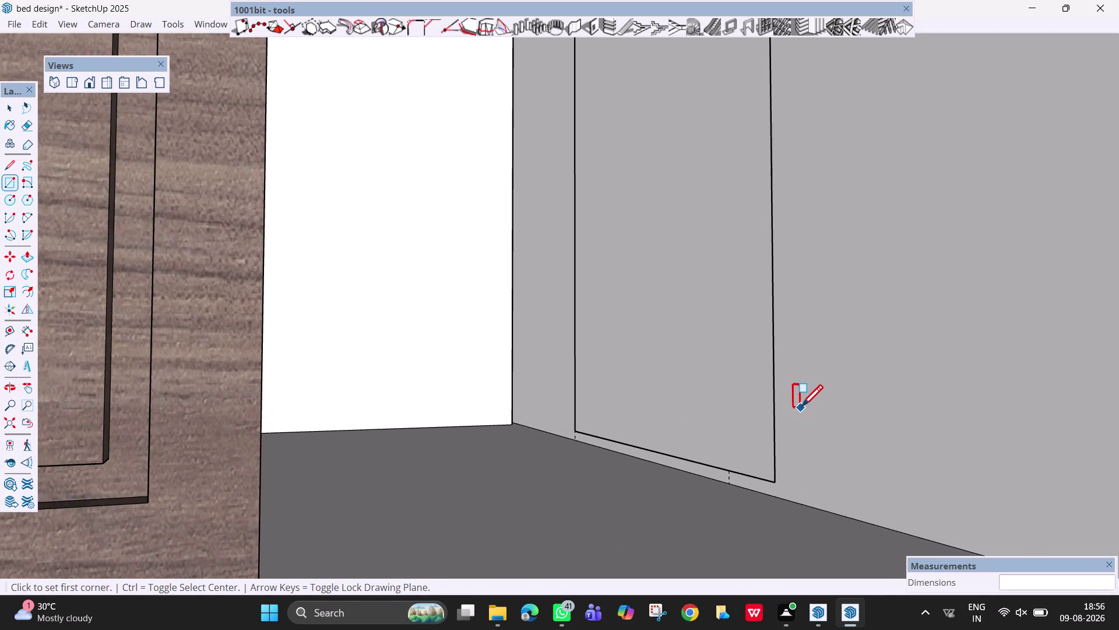
scroll(down, 3)
middle_drag(801, 408, 880, 426)
key(ctrl+z)
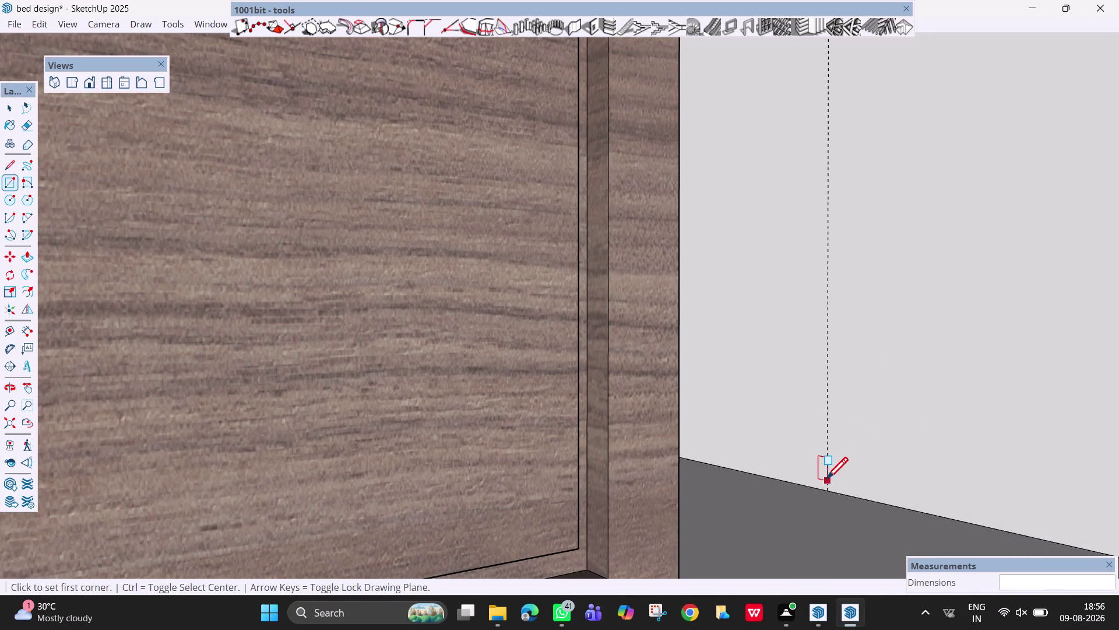
click(826, 487)
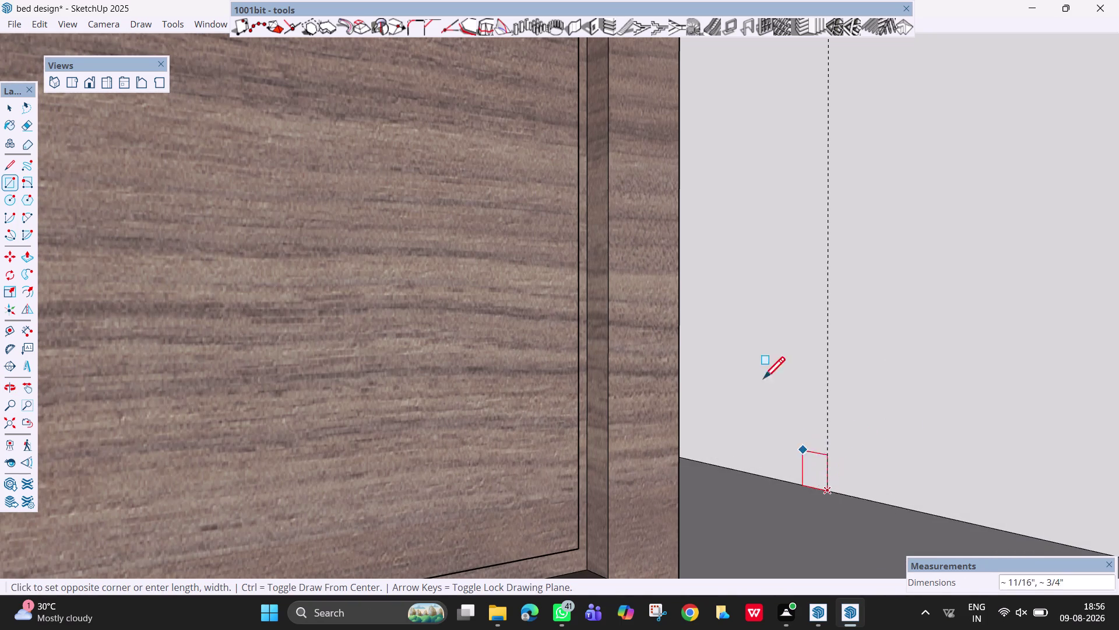
scroll(down, 3)
scroll(down, 3)
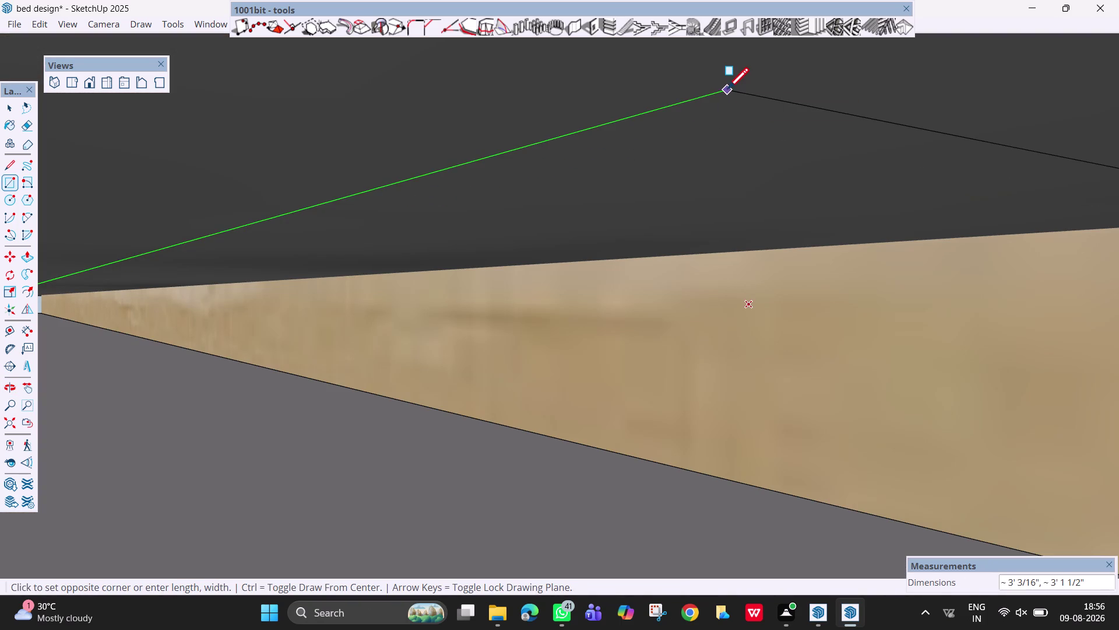
key(Escape)
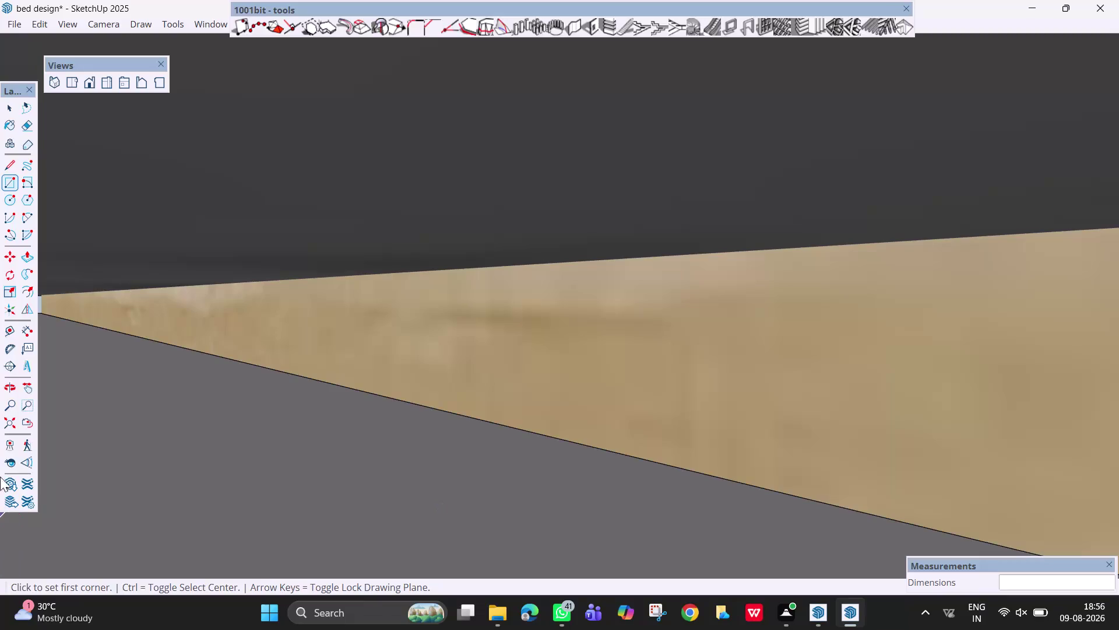
Zoom extents and draw the thin floor-to-ceiling rectangle at the side wall's back corner.
click(14, 421)
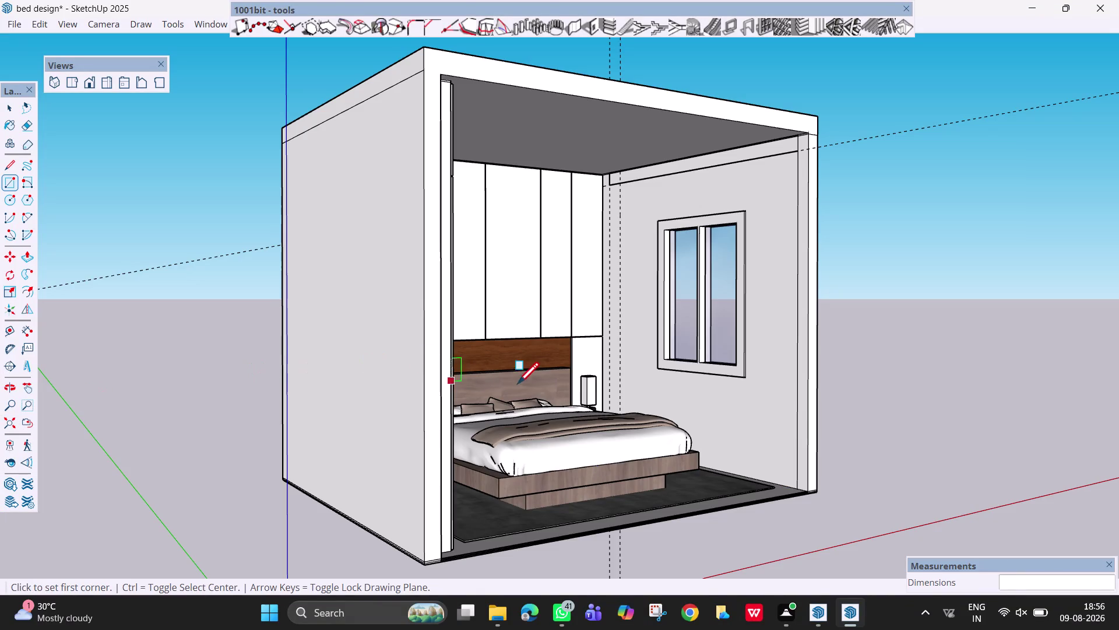
middle_drag(529, 382, 475, 422)
middle_drag(626, 408, 575, 433)
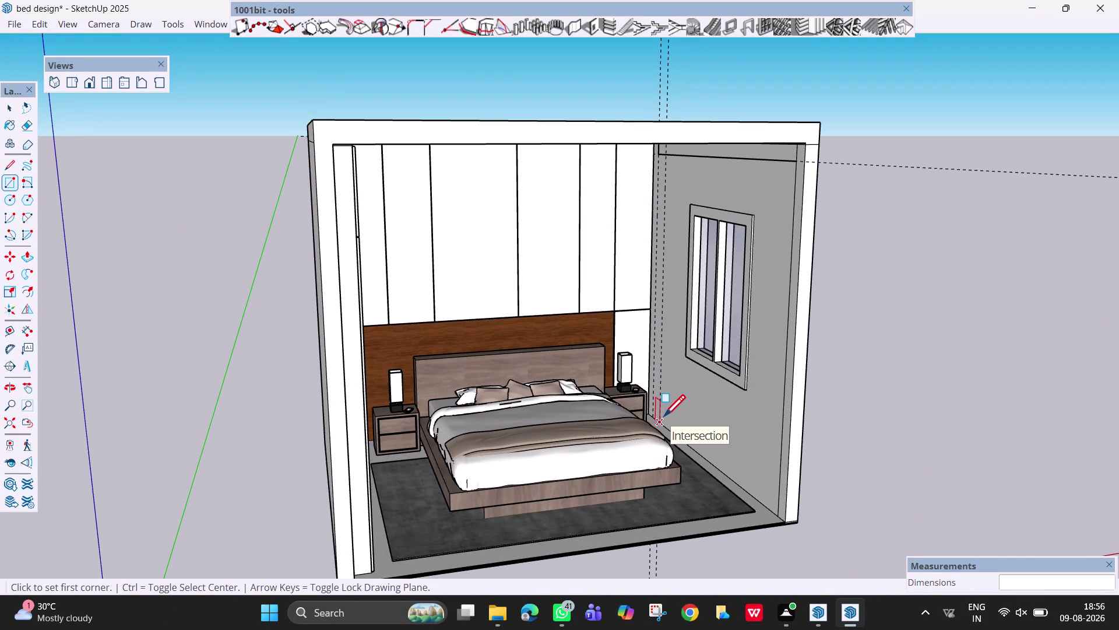
click(663, 418)
click(660, 151)
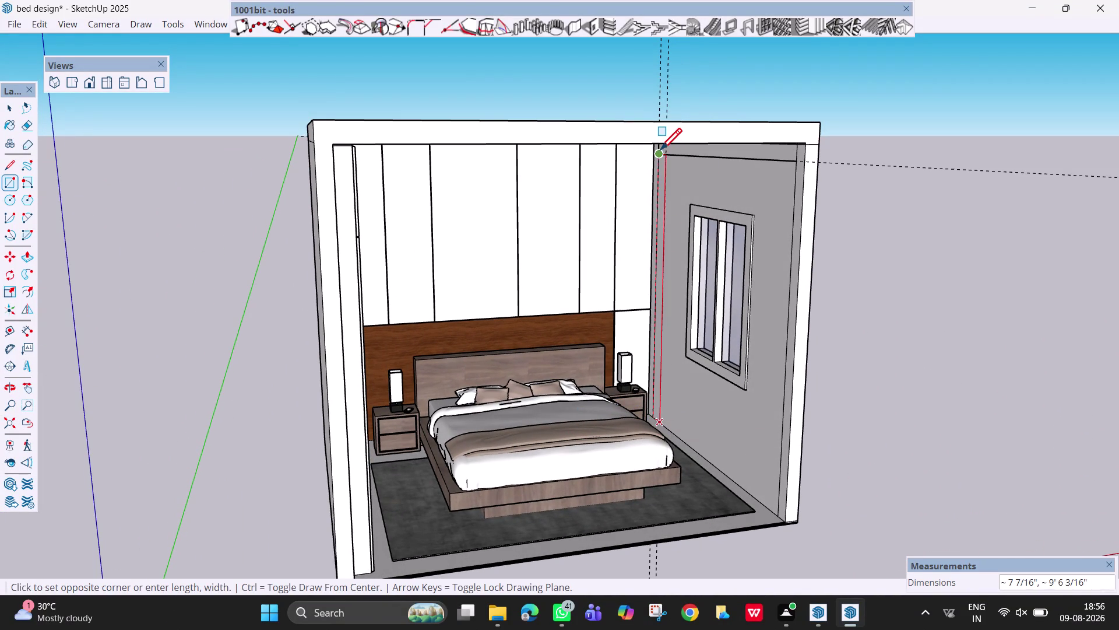
key(Escape)
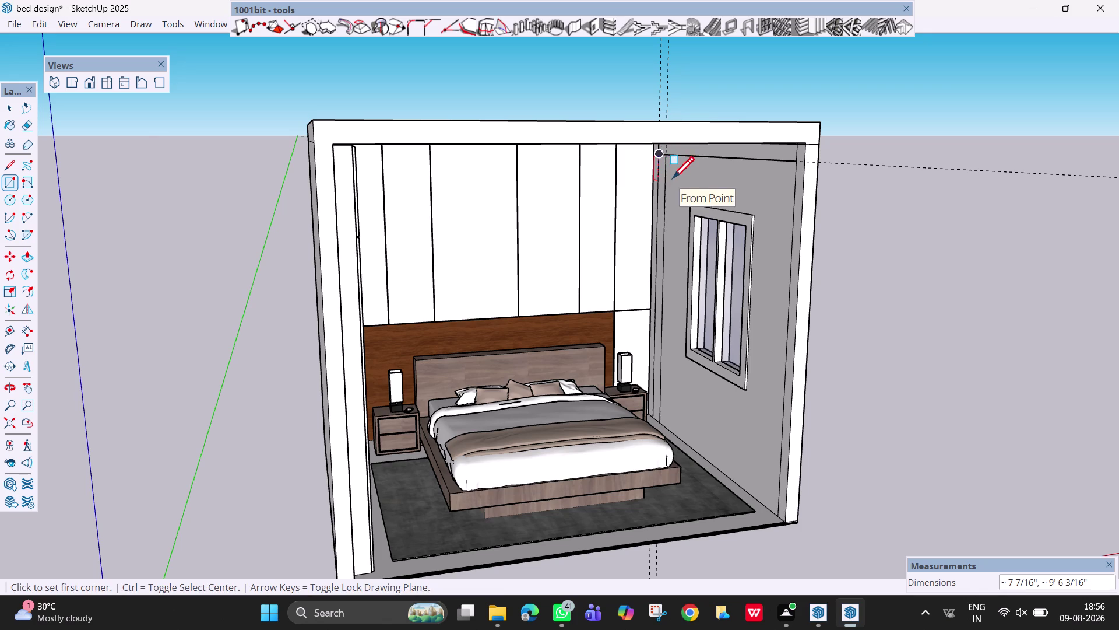
scroll(up, 3)
middle_drag(672, 181, 651, 180)
key(Escape)
key(space)
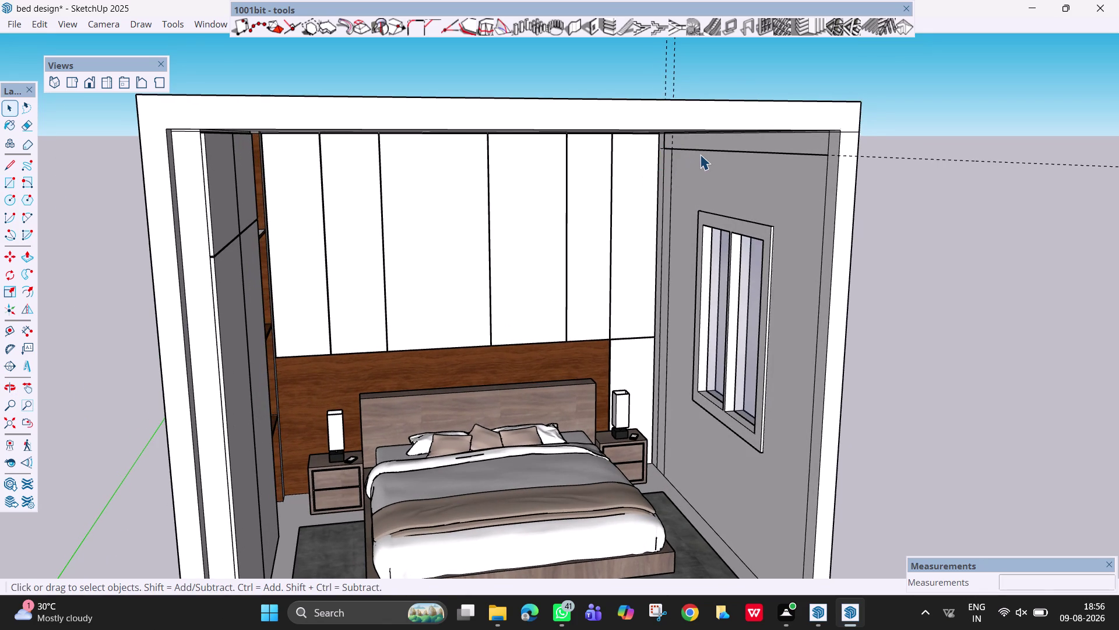
Push/Pull the full-height corner strip out about 4 3/16" from the side wall.
key(p)
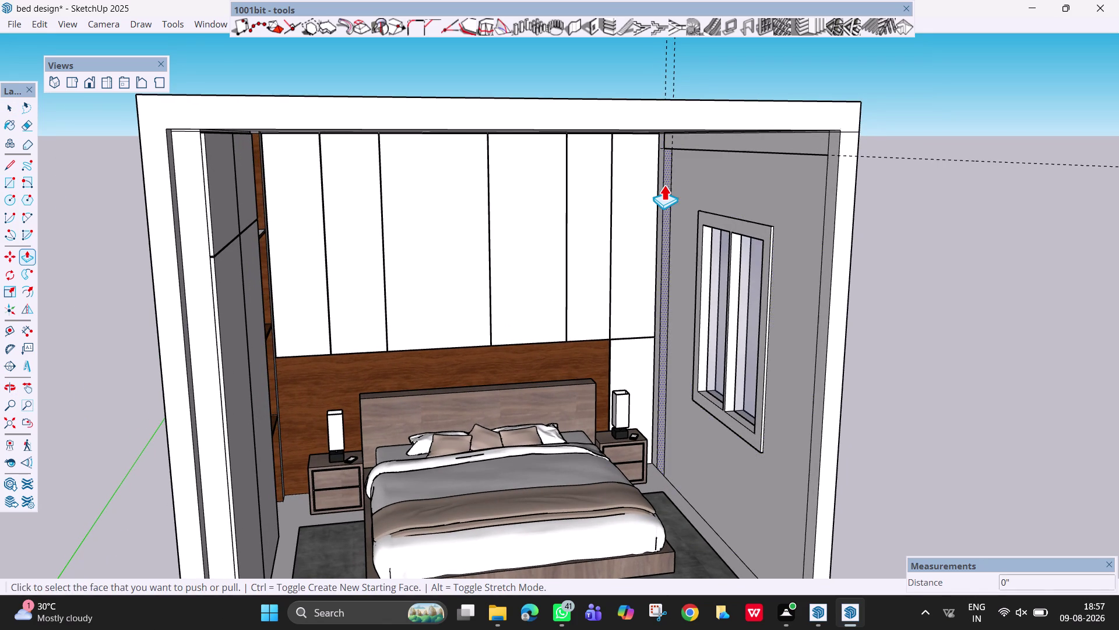
click(664, 184)
click(652, 186)
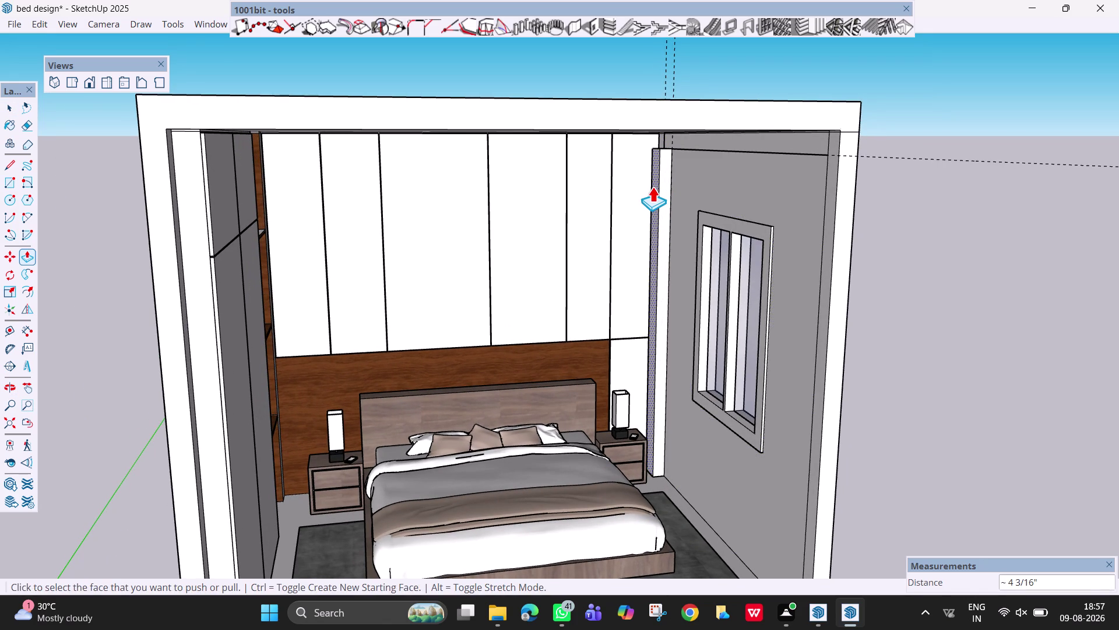
Pull the ceiling band out to the same 4 3/16" depth.
click(693, 135)
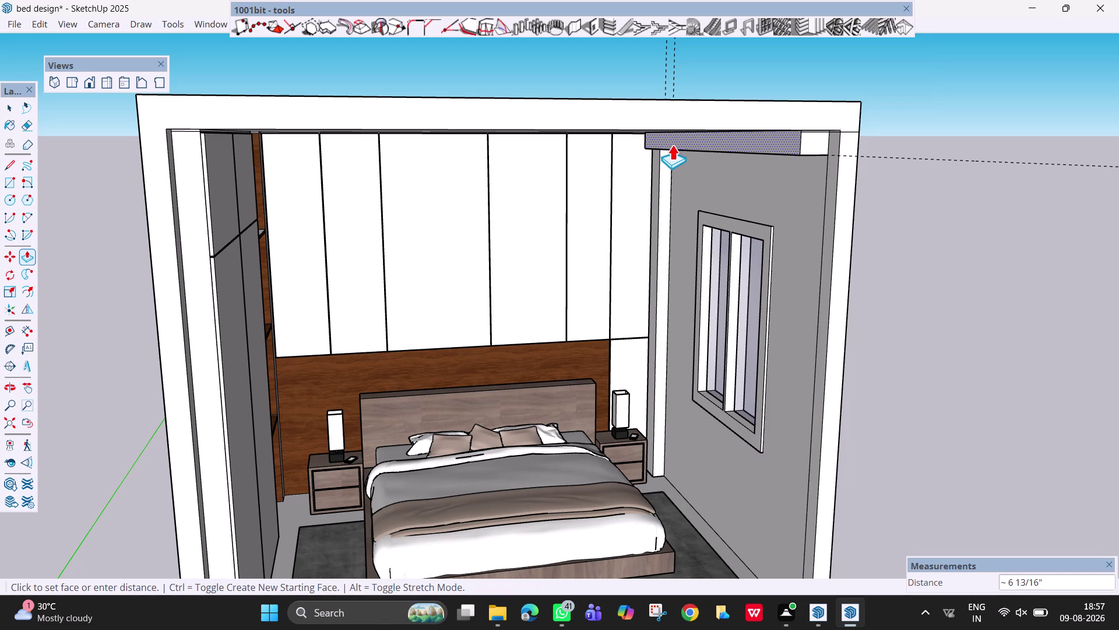
click(663, 166)
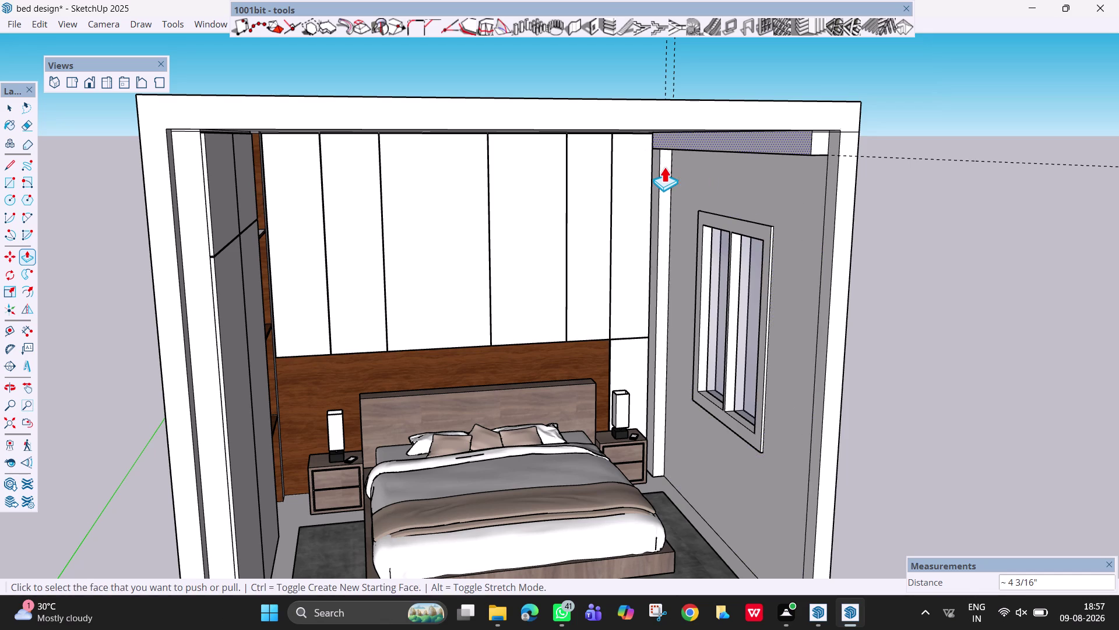
middle_drag(691, 140, 764, 139)
scroll(up, 3)
scroll(up, 3)
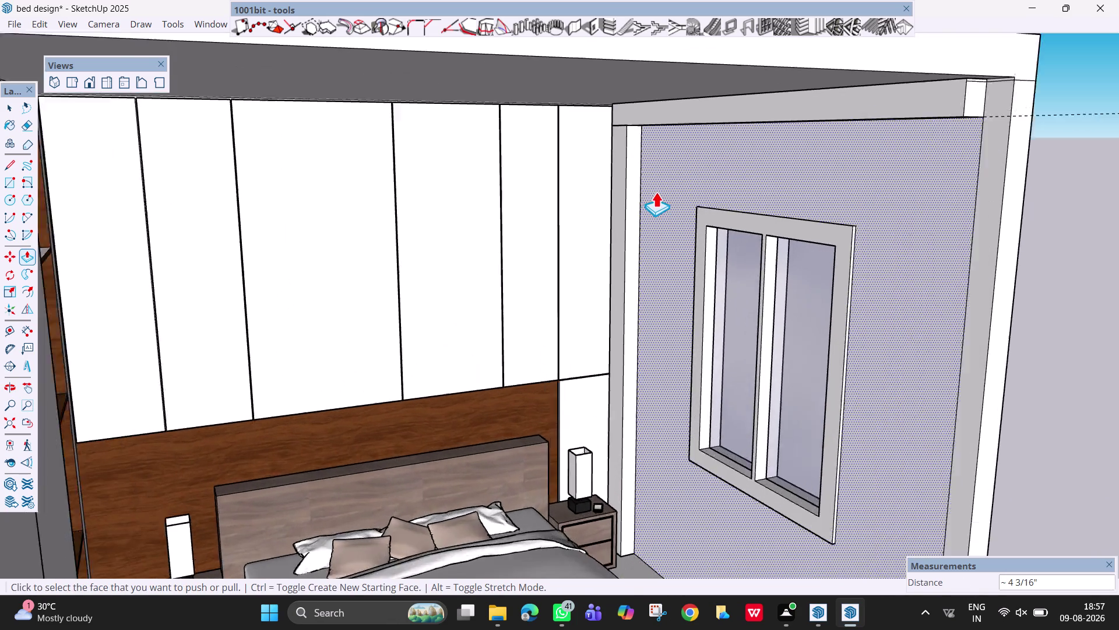
scroll(up, 3)
middle_drag(656, 191, 741, 193)
key(e)
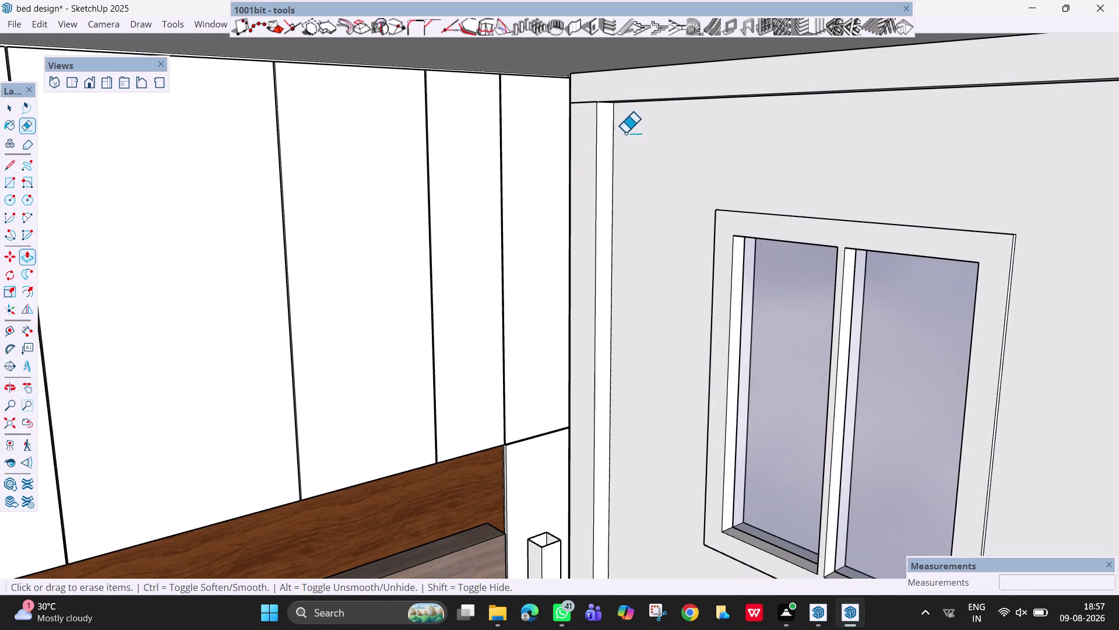
drag(589, 99, 584, 112)
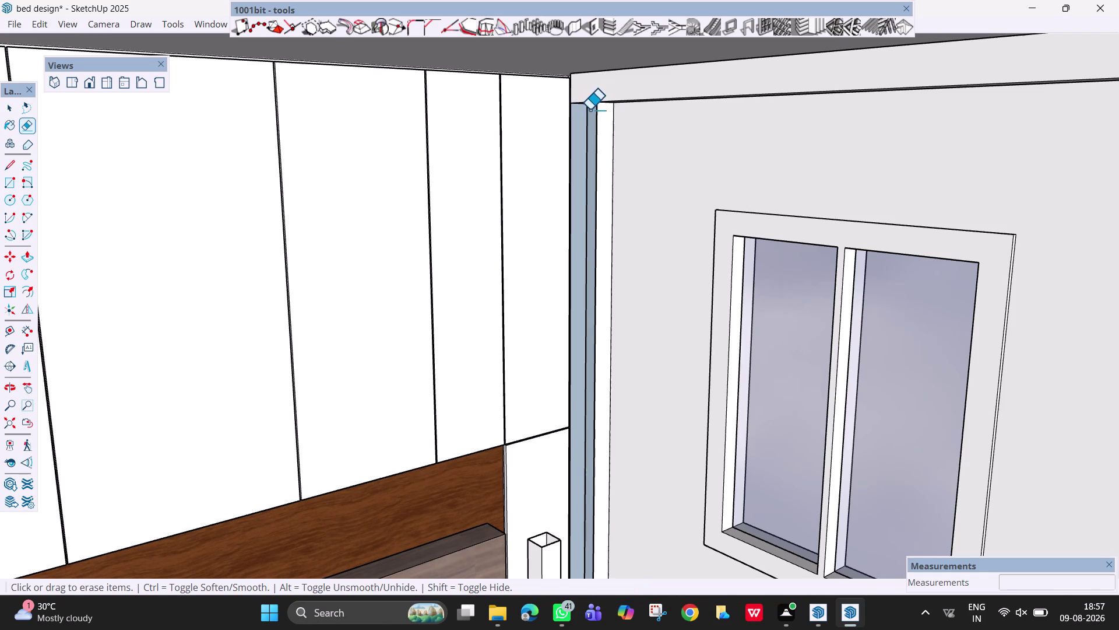
key(ctrl+z)
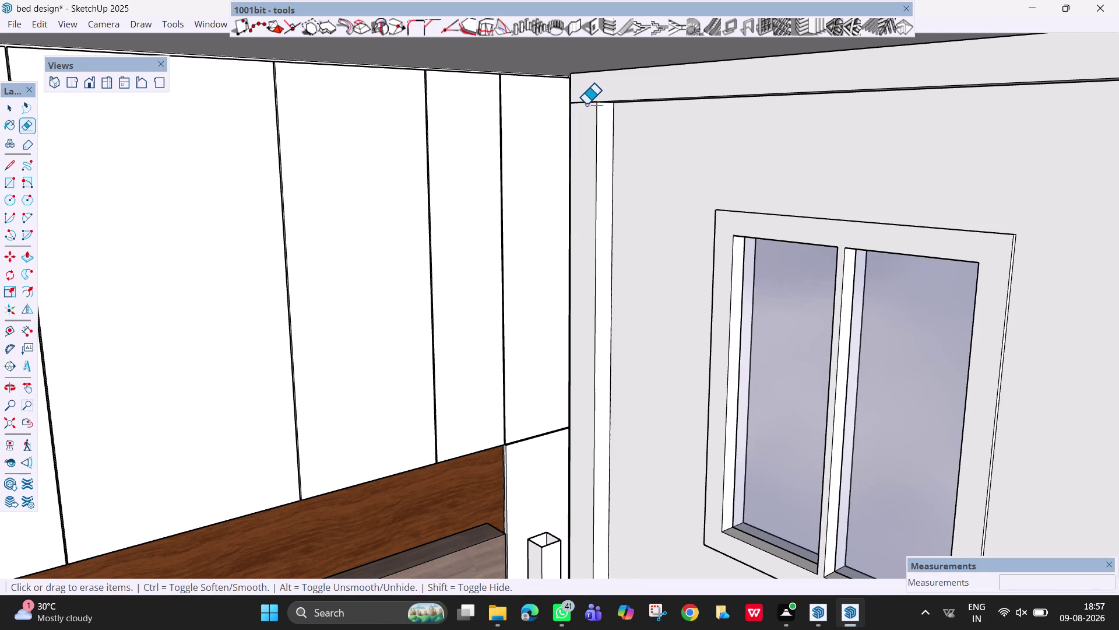
click(586, 103)
key(ctrl+z)
scroll(up, 3)
scroll(up, 3)
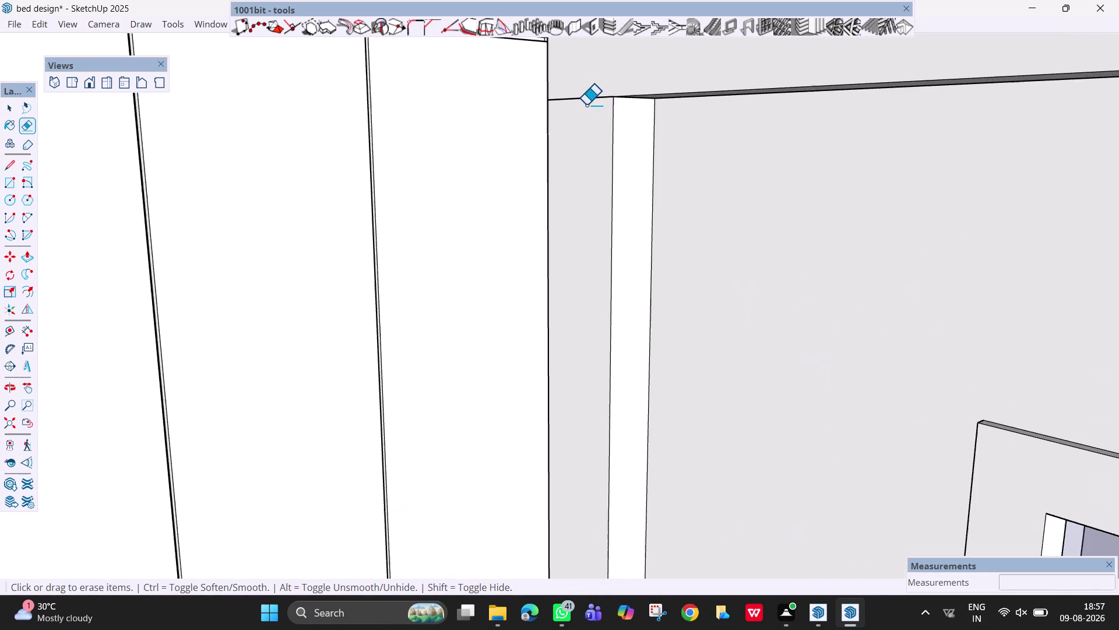
scroll(up, 3)
scroll(up, 3)
scroll(up, 3)
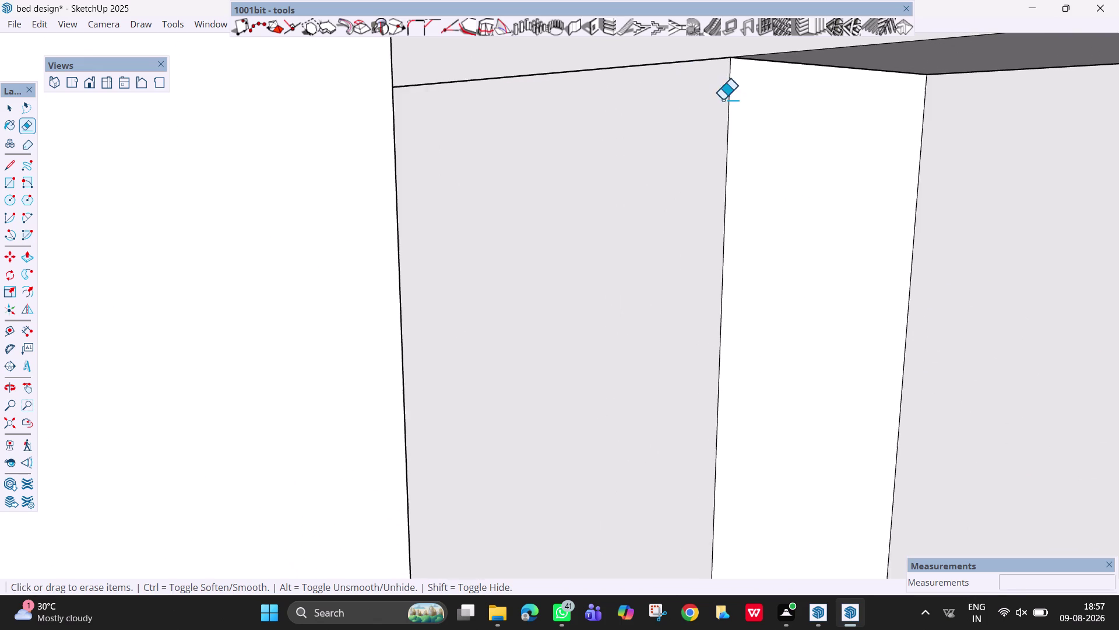
middle_drag(730, 109, 661, 117)
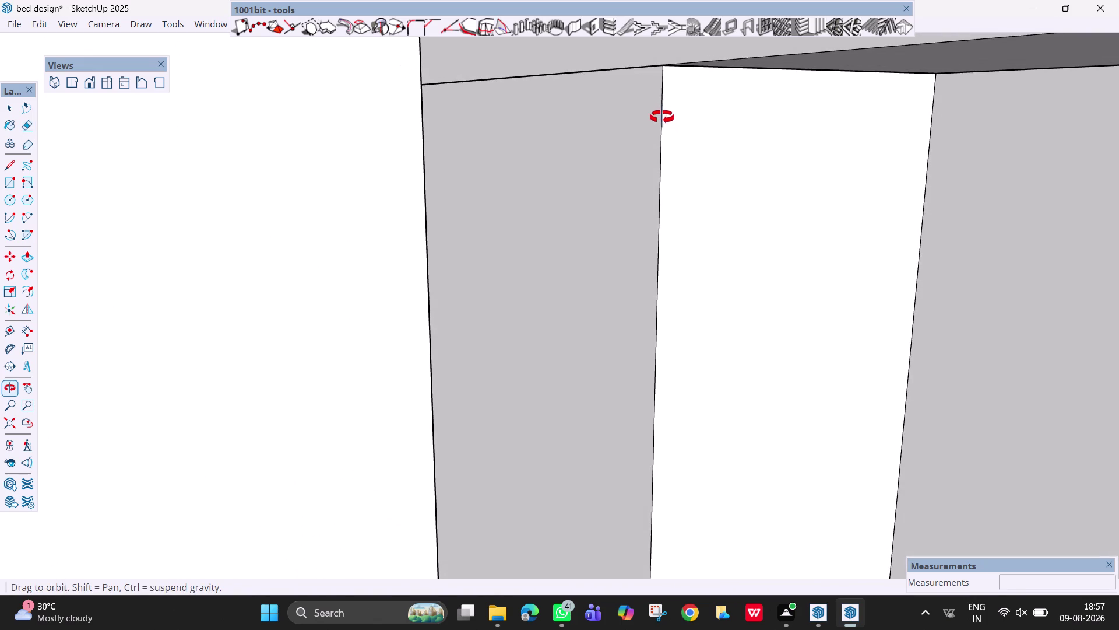
middle_drag(661, 118, 675, 106)
middle_click(679, 108)
middle_drag(686, 114, 740, 155)
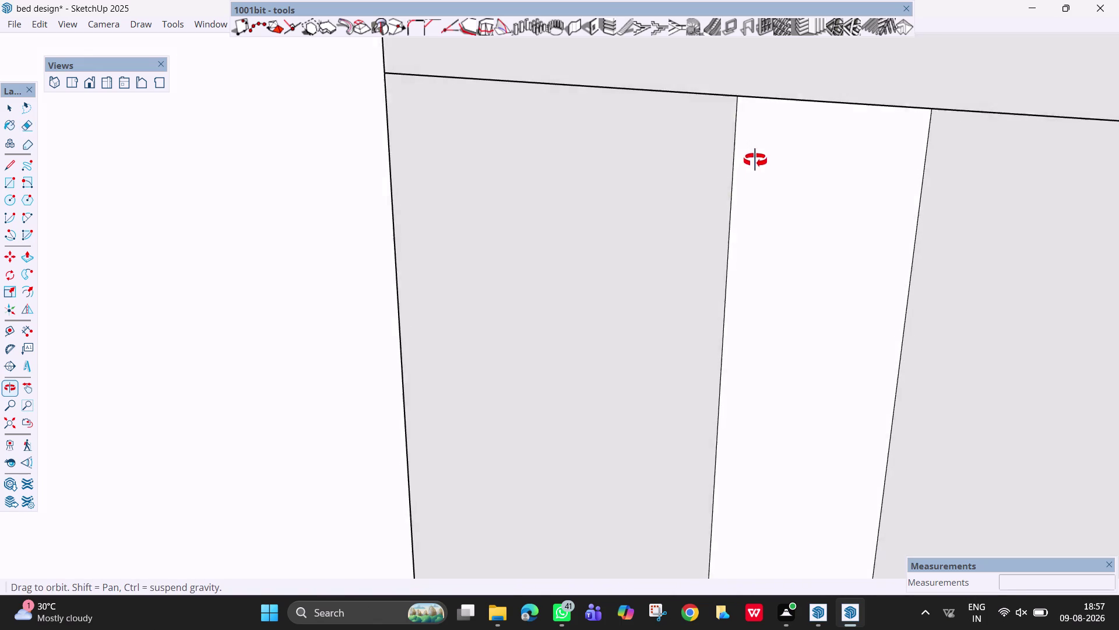
middle_drag(741, 155, 805, 177)
click(708, 106)
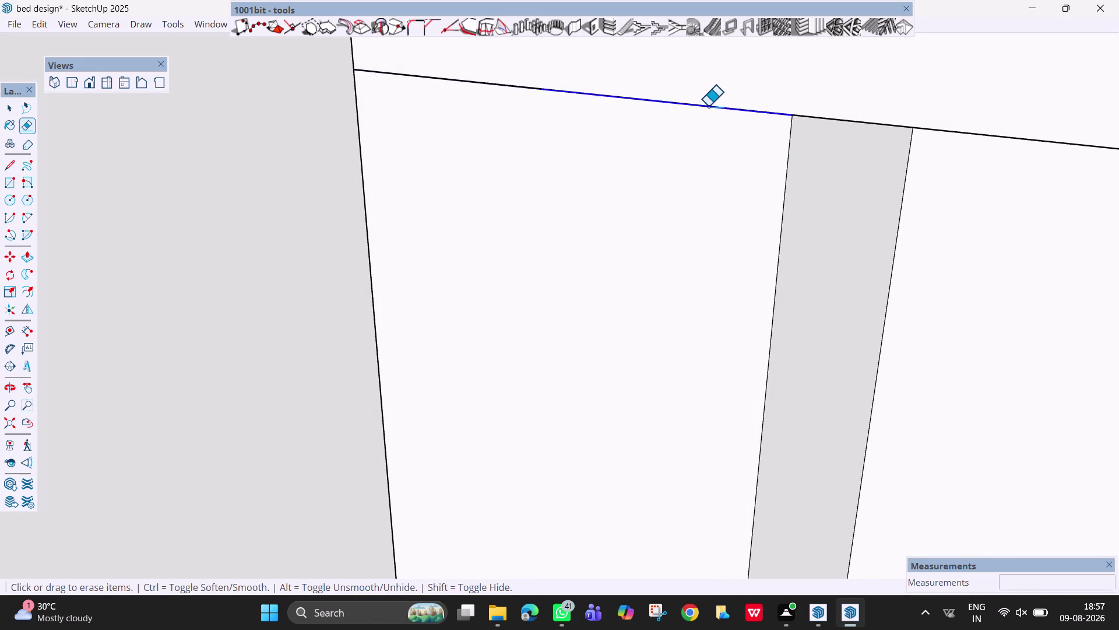
key(ctrl+z)
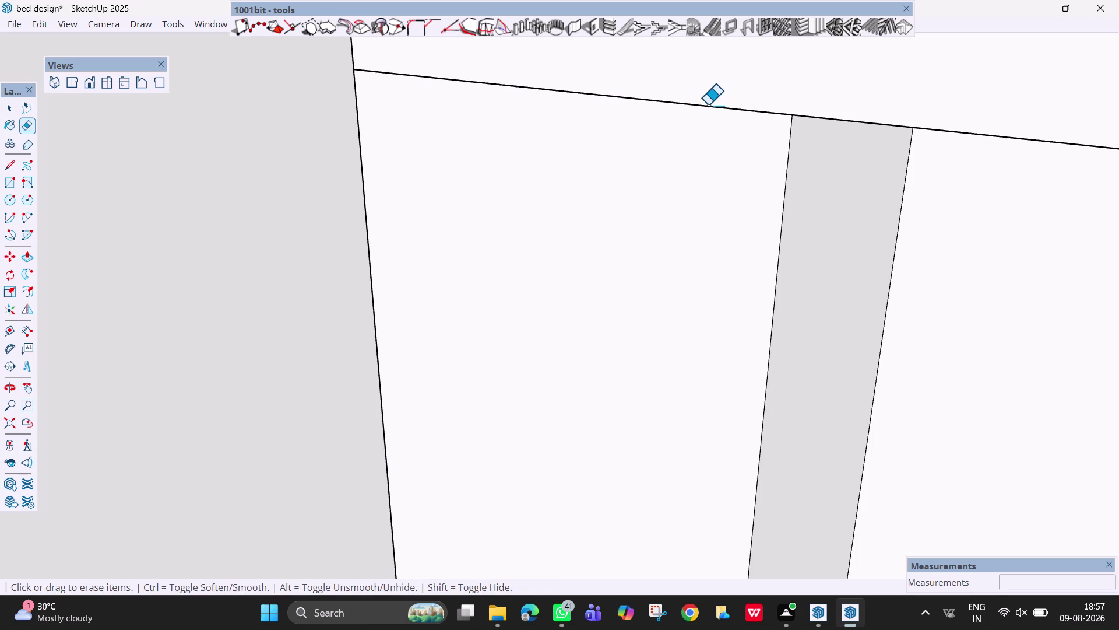
scroll(up, 3)
scroll(down, 3)
scroll(down, 3)
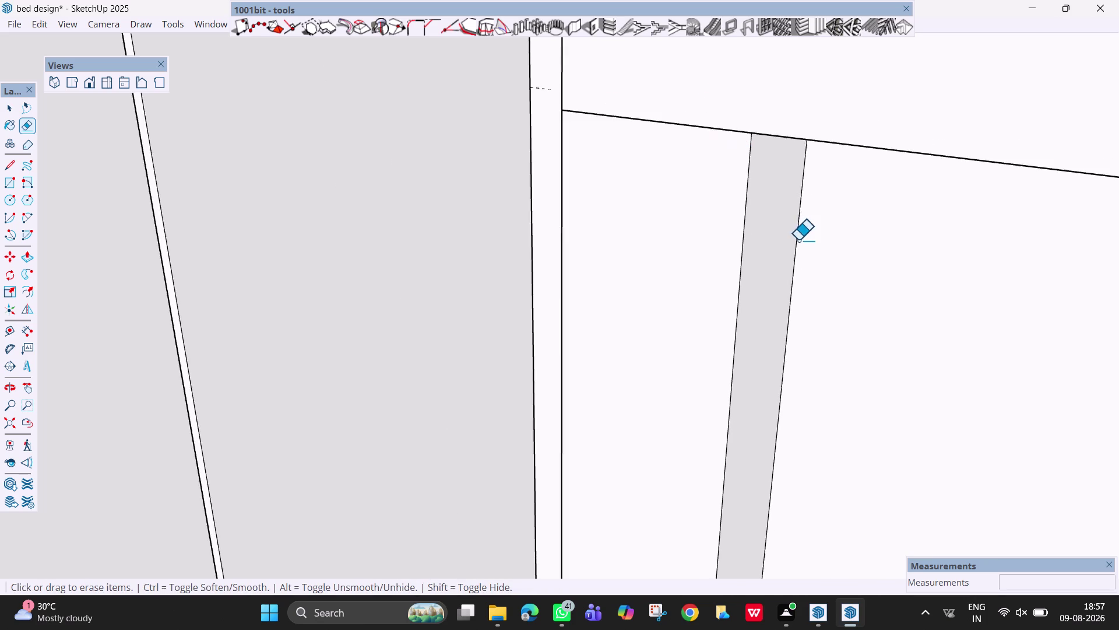
scroll(down, 3)
scroll(down, 3)
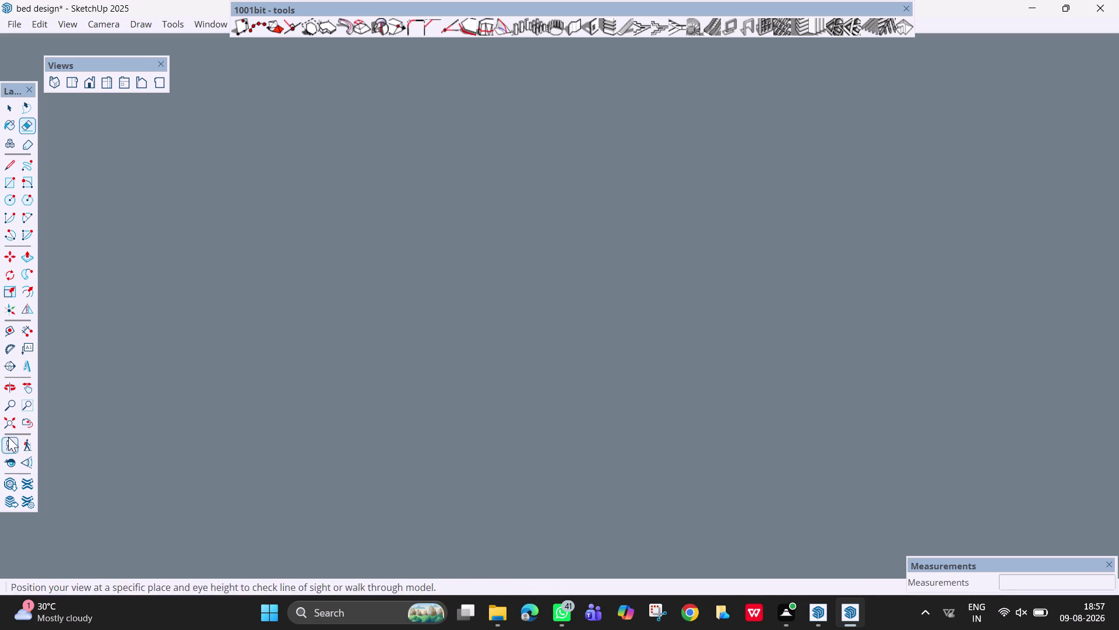
Orbit and zoom around the bedroom to face the back wall, bed and window wall.
click(5, 427)
middle_drag(749, 292, 643, 283)
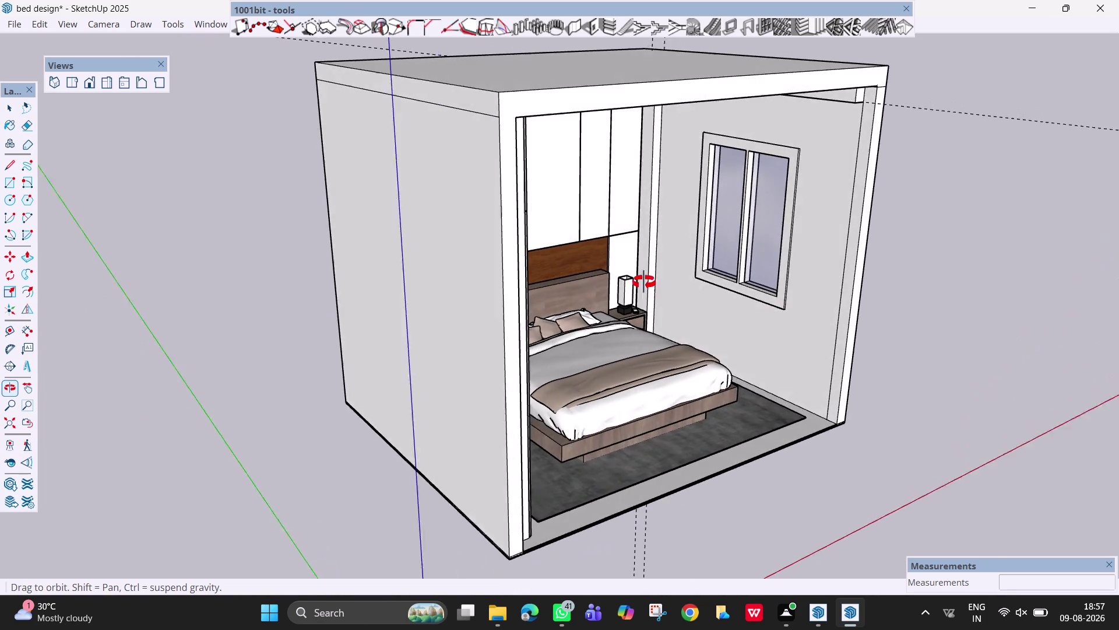
middle_drag(643, 282, 612, 282)
middle_drag(686, 238, 553, 185)
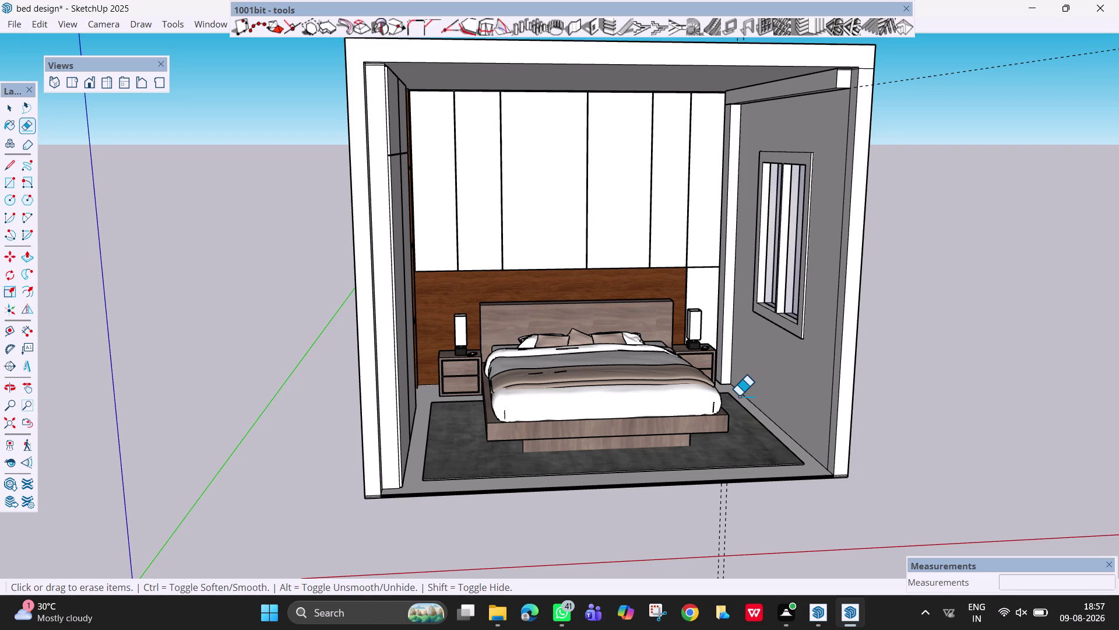
scroll(up, 3)
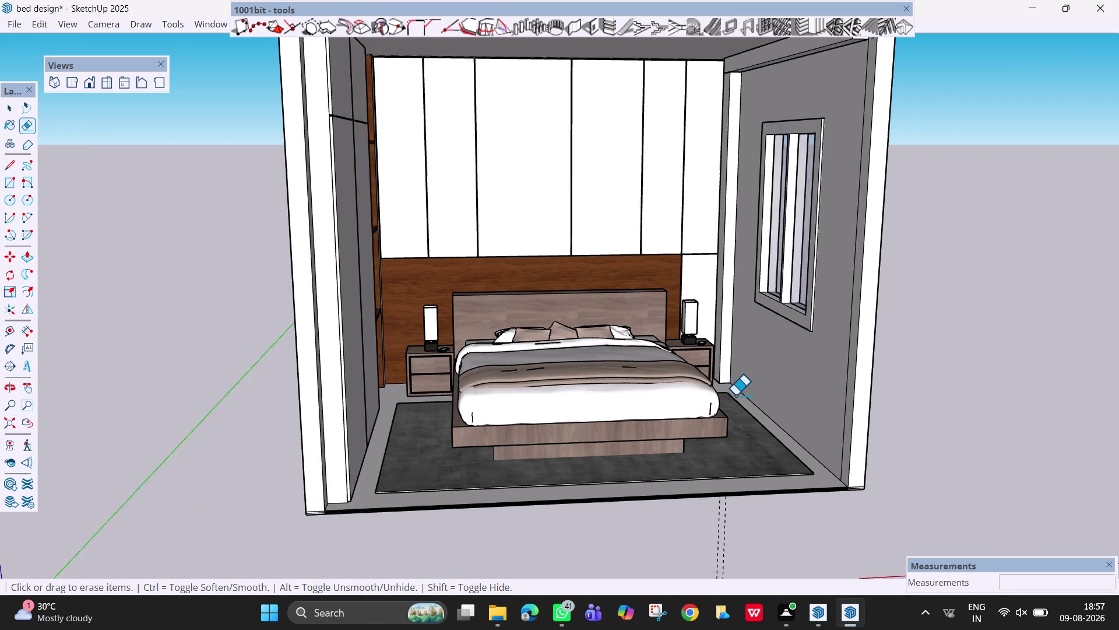
scroll(up, 3)
middle_drag(736, 395, 694, 401)
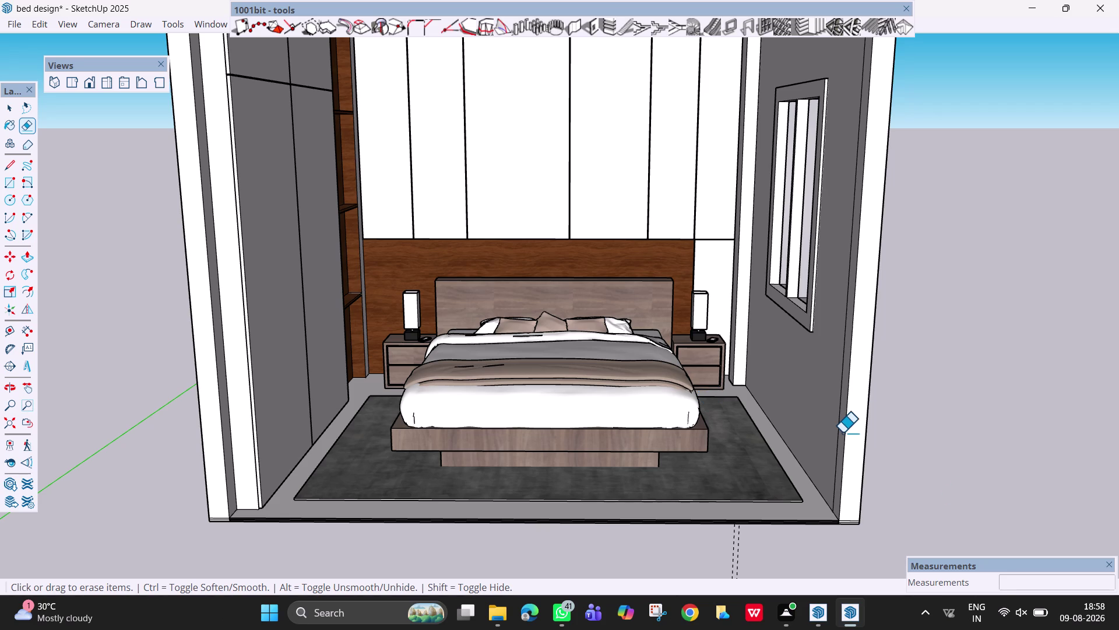
middle_drag(752, 412, 814, 470)
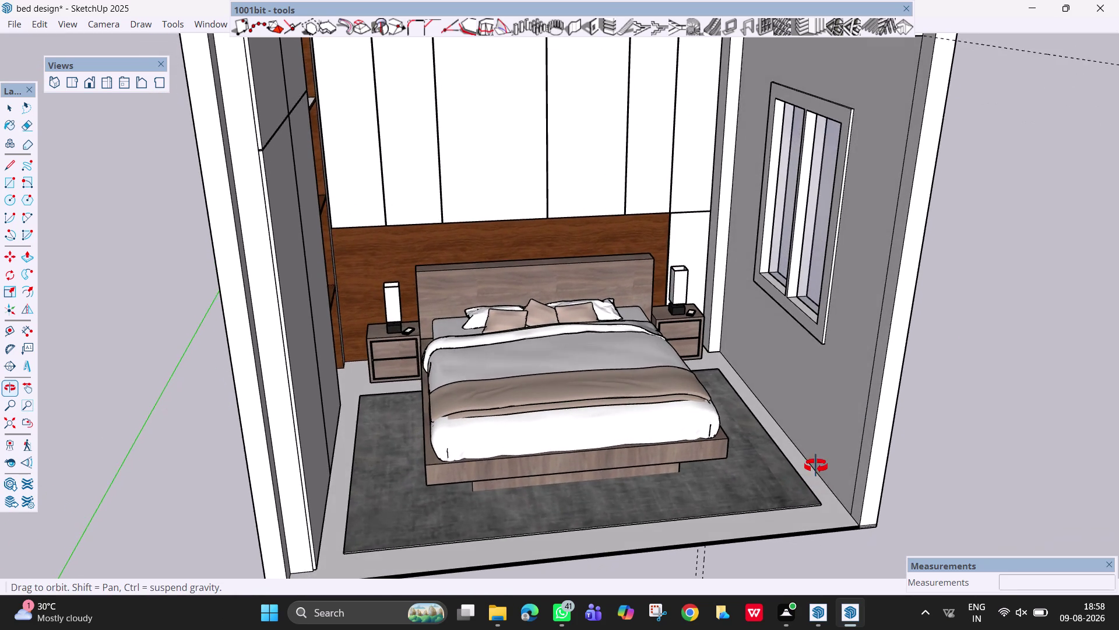
middle_drag(814, 469, 820, 458)
scroll(down, 3)
scroll(down, 3)
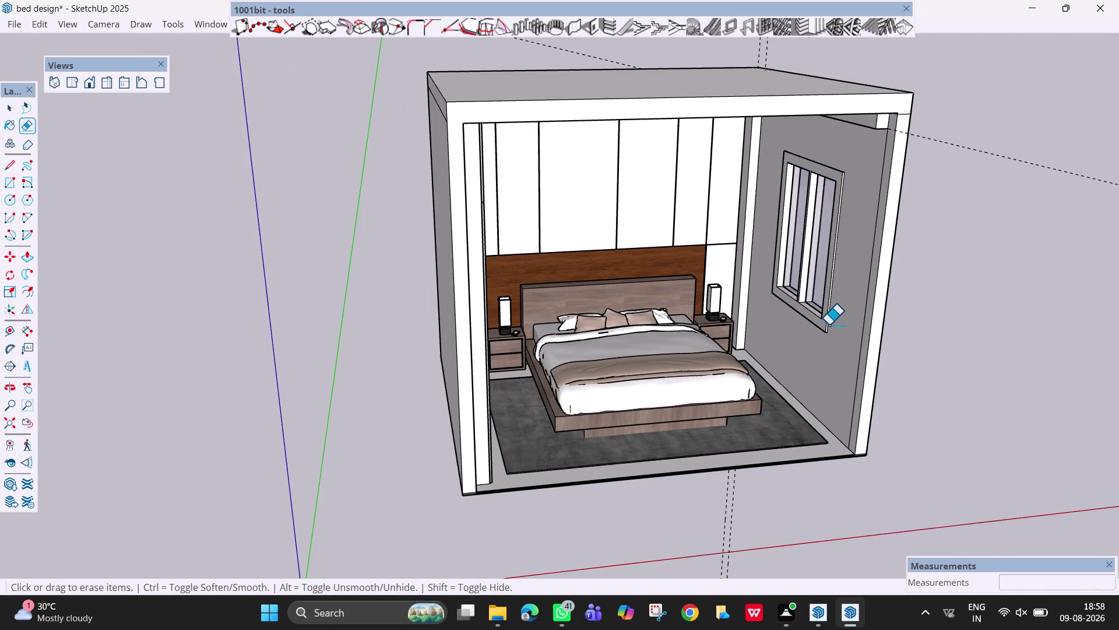
middle_drag(829, 324, 777, 269)
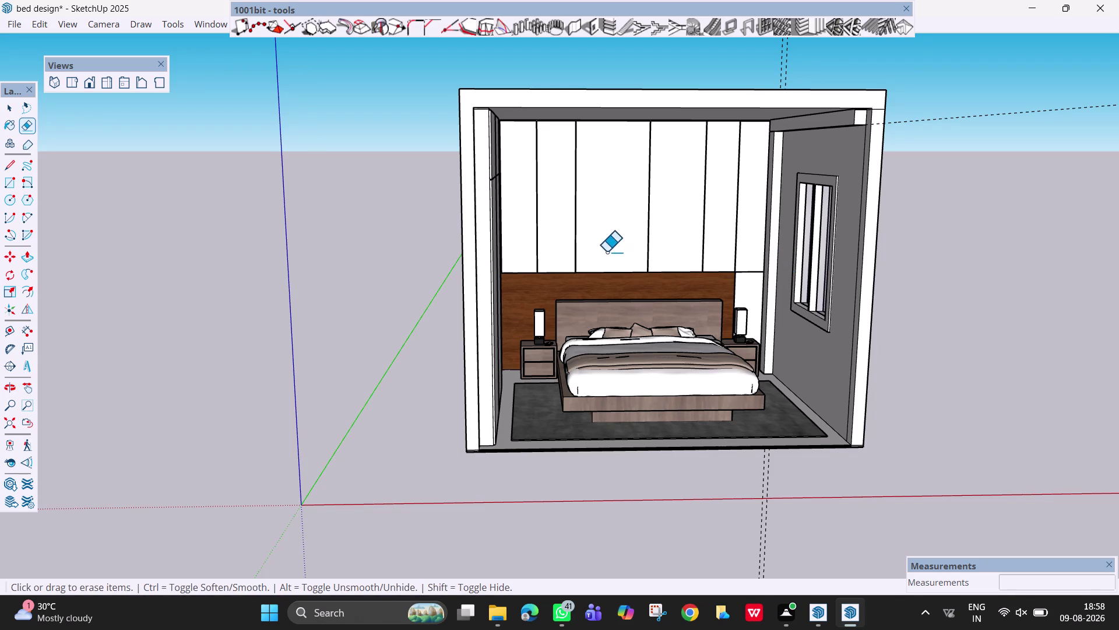
key(space)
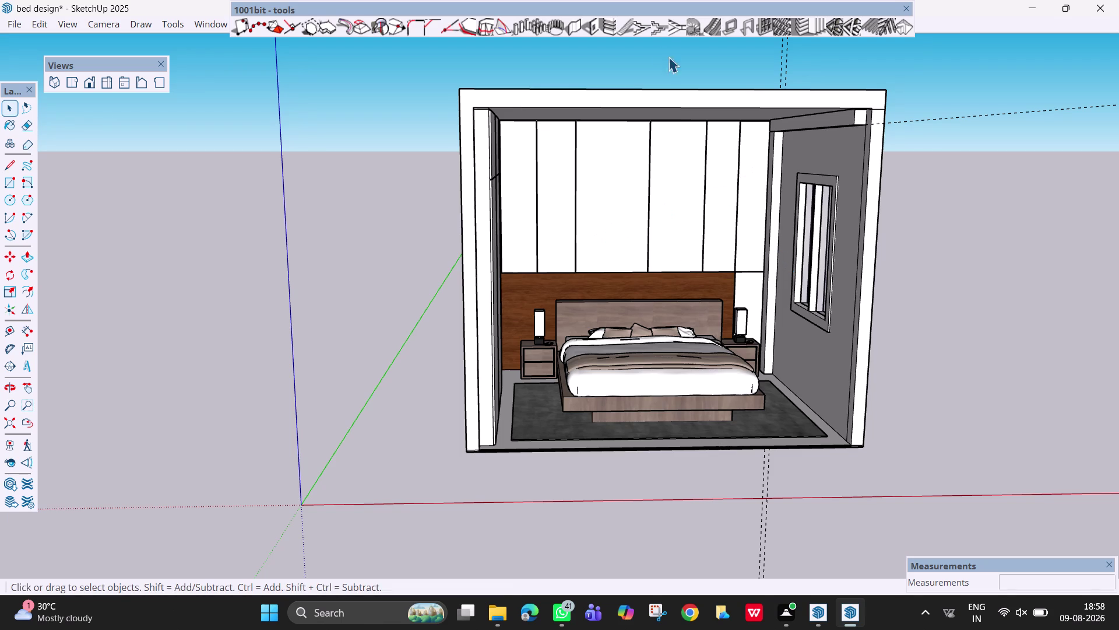
Show the default panel tray with materials from the Window menu.
click(906, 7)
right_click(862, 19)
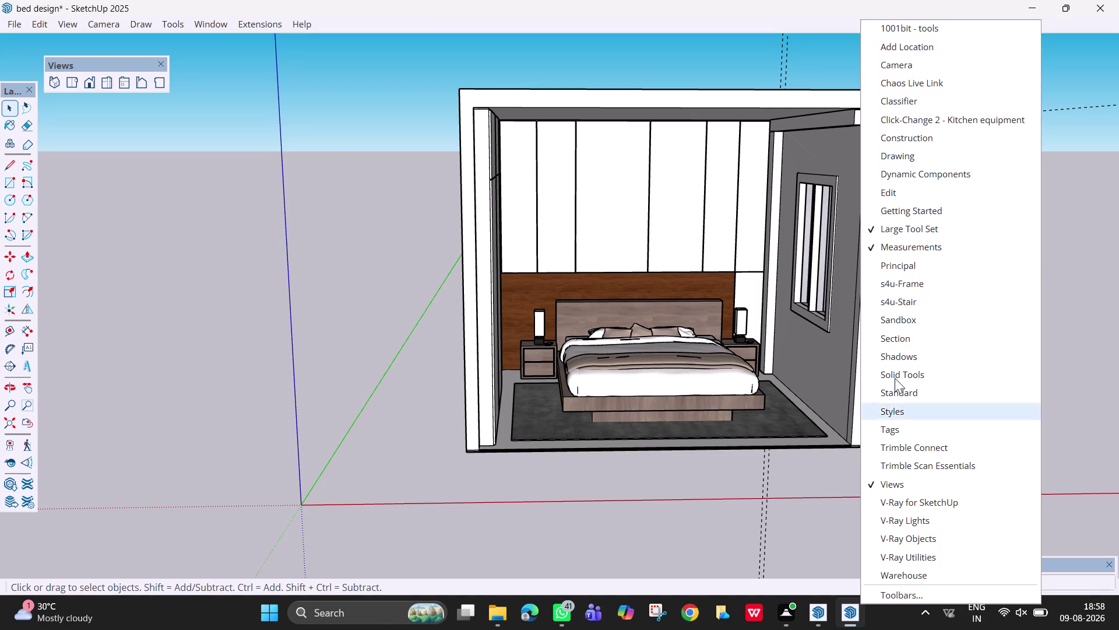
click(217, 27)
click(233, 41)
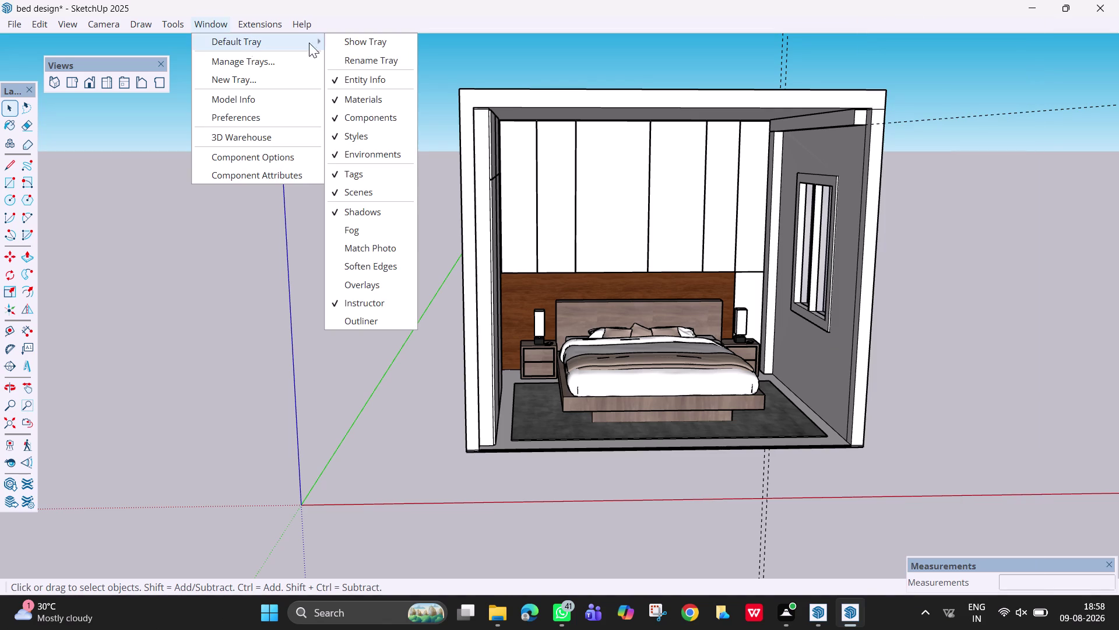
click(361, 46)
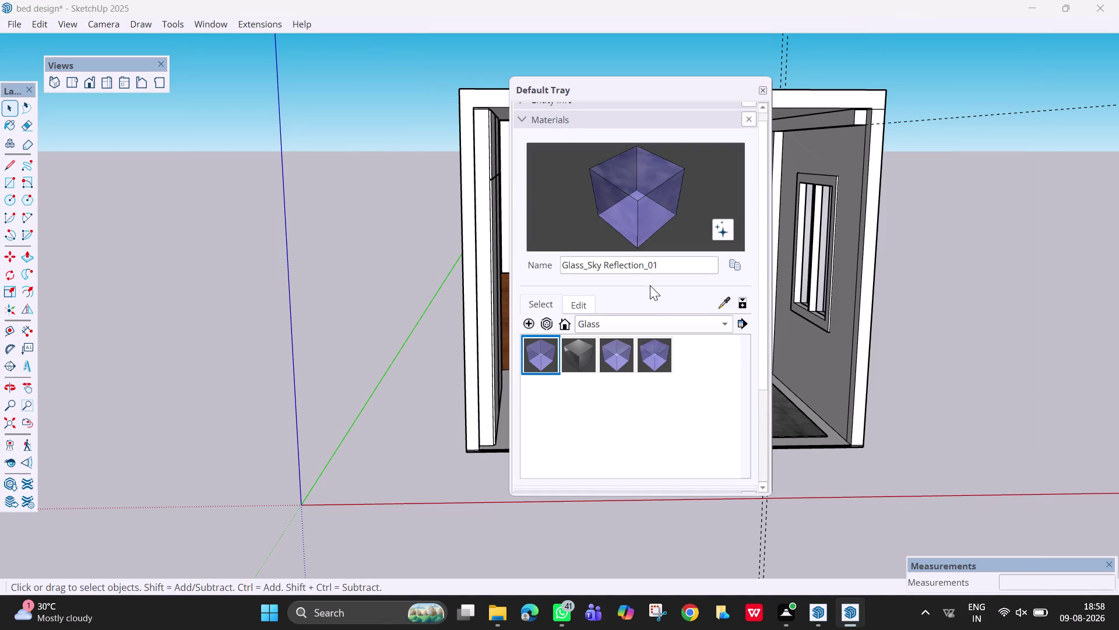
Dock the tray at the top right edge and resize it to fit.
drag(741, 95, 1086, 52)
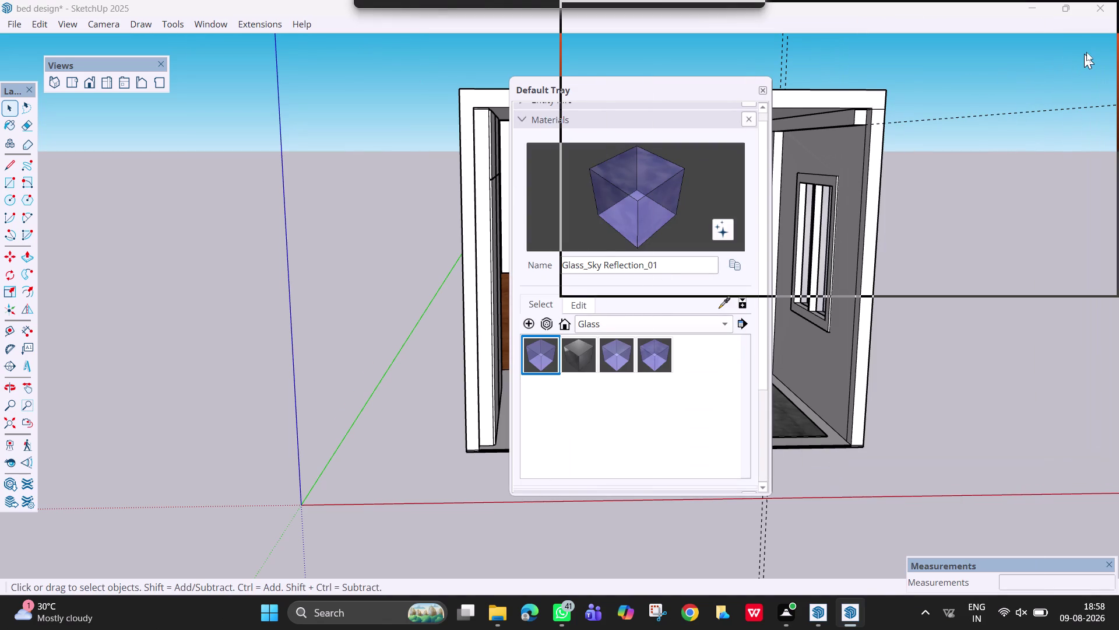
drag(1087, 52, 1089, 52)
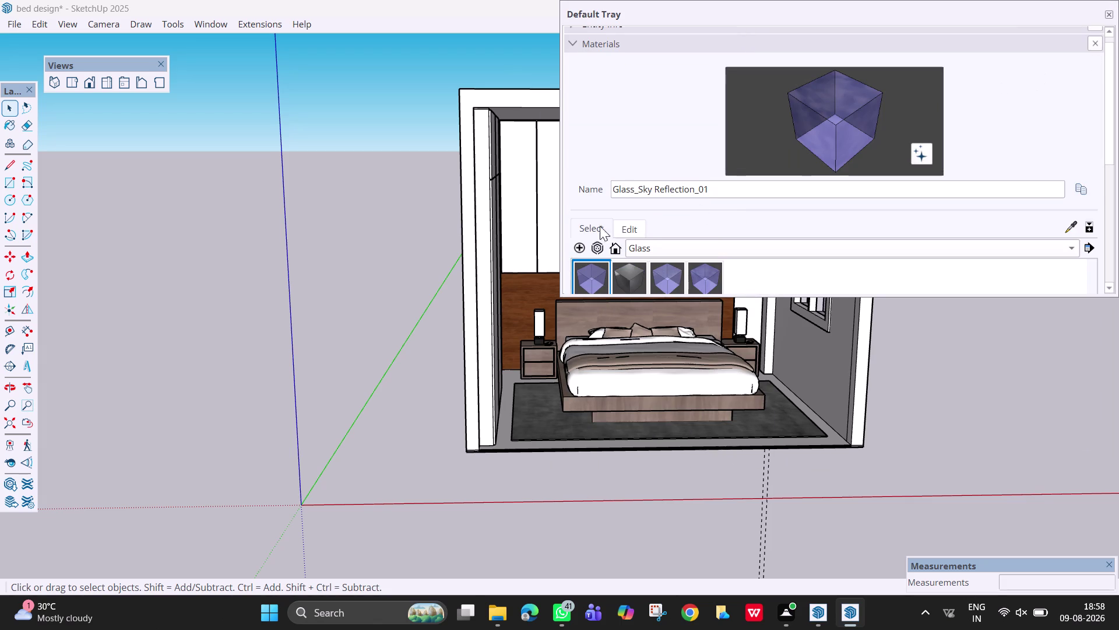
drag(562, 196, 1039, 246)
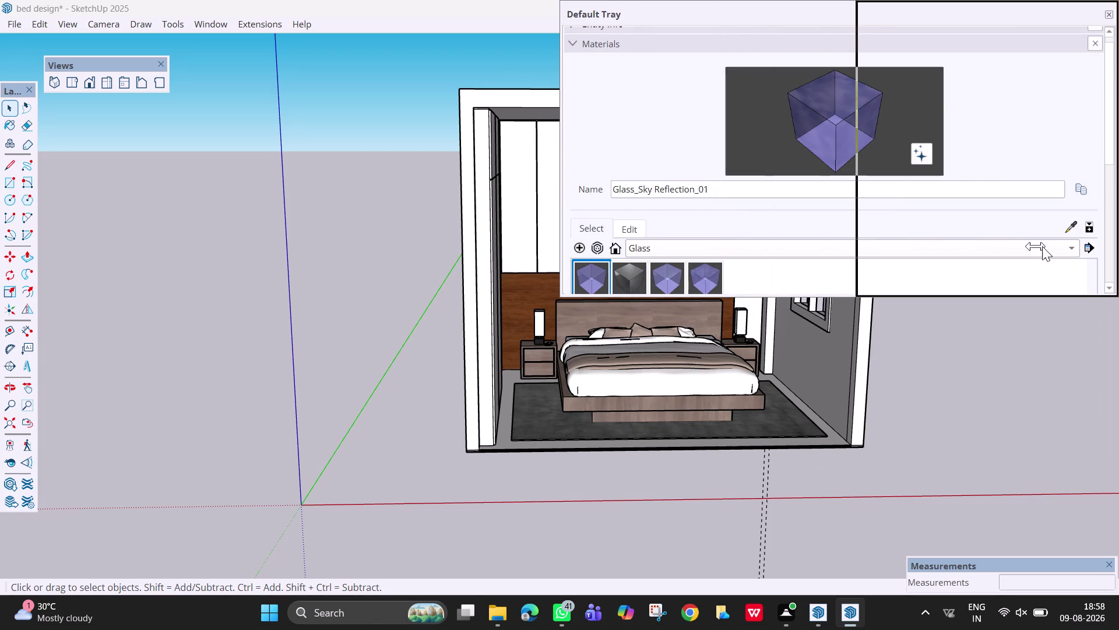
drag(1035, 296, 1036, 443)
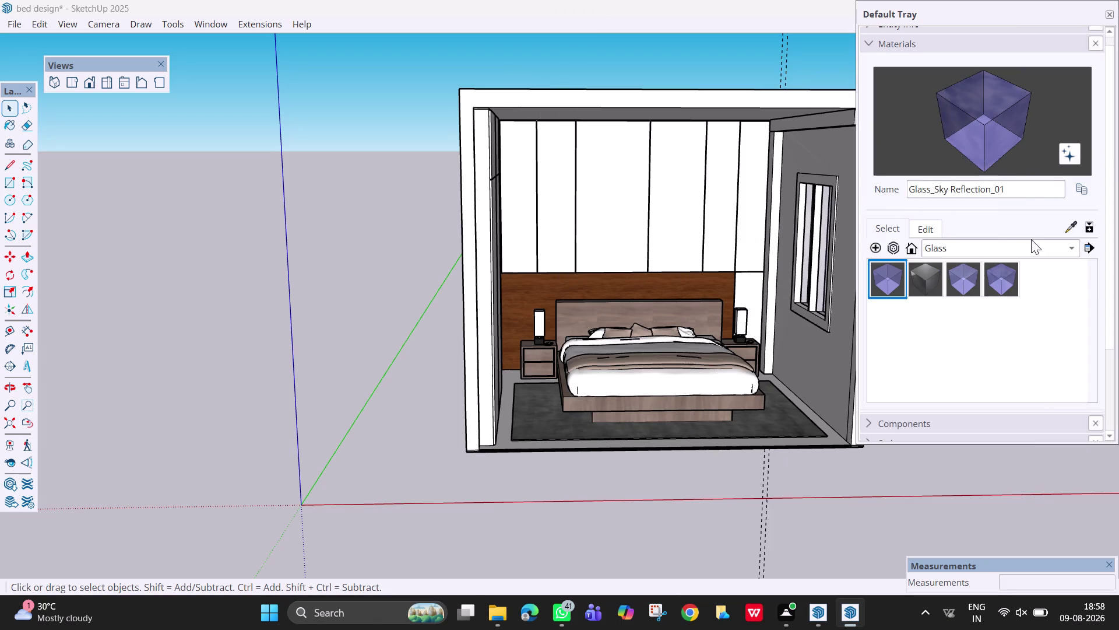
click(1078, 190)
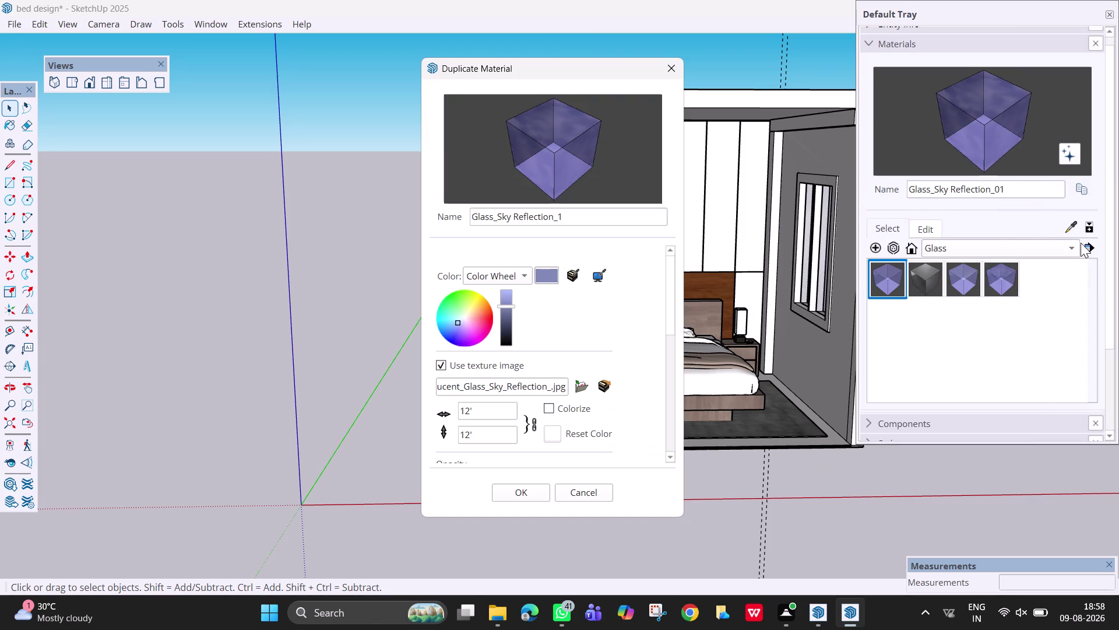
Cancel the material duplicate and show the general Materials collection.
click(1034, 249)
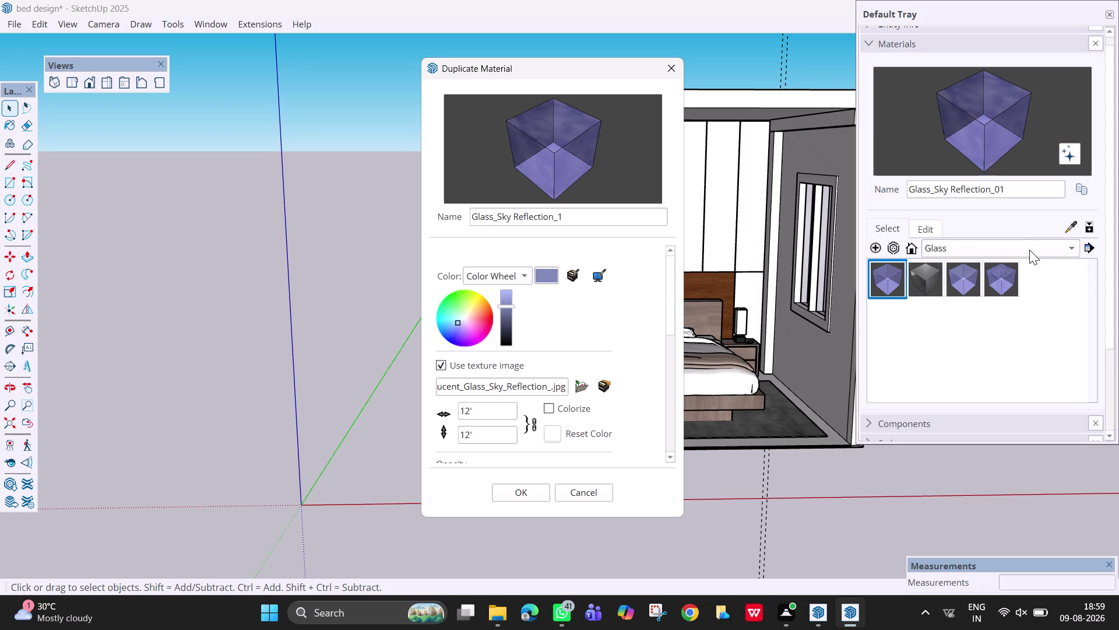
click(1028, 250)
click(1071, 237)
click(673, 69)
click(1064, 250)
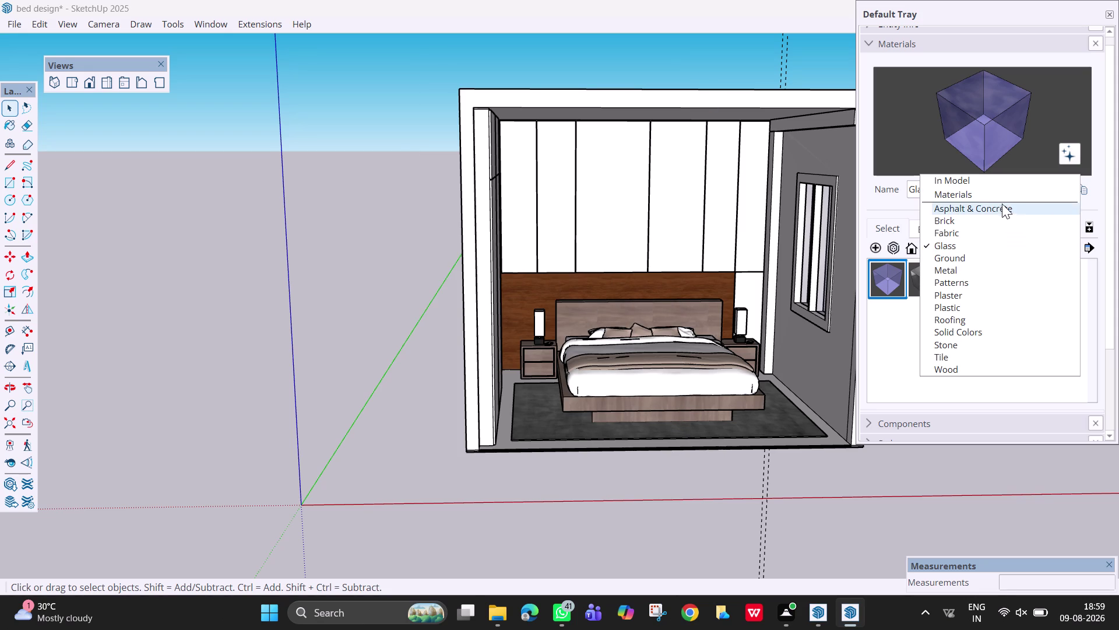
click(999, 201)
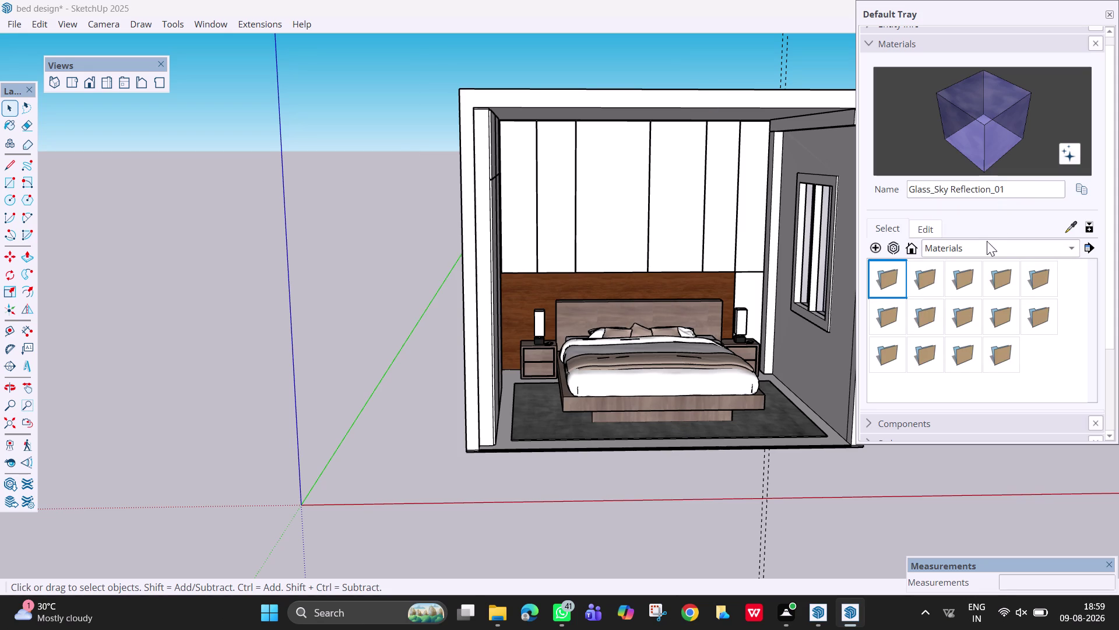
click(999, 247)
click(1000, 223)
click(1087, 248)
Add Downloads > Plain_Shades as a collection, then display In Model materials.
click(1069, 270)
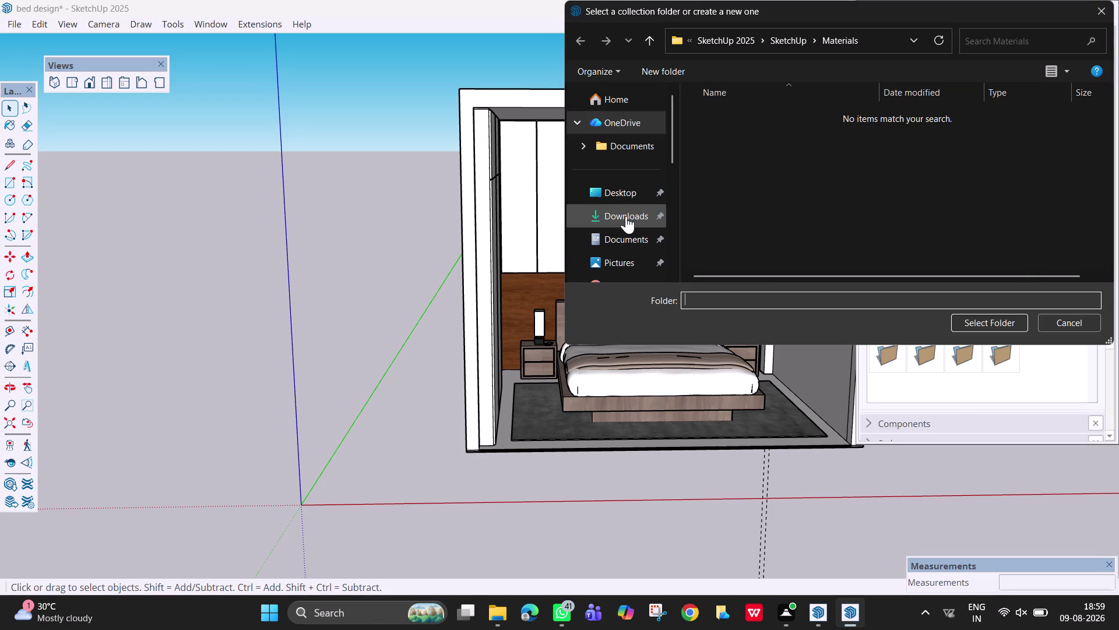
click(626, 215)
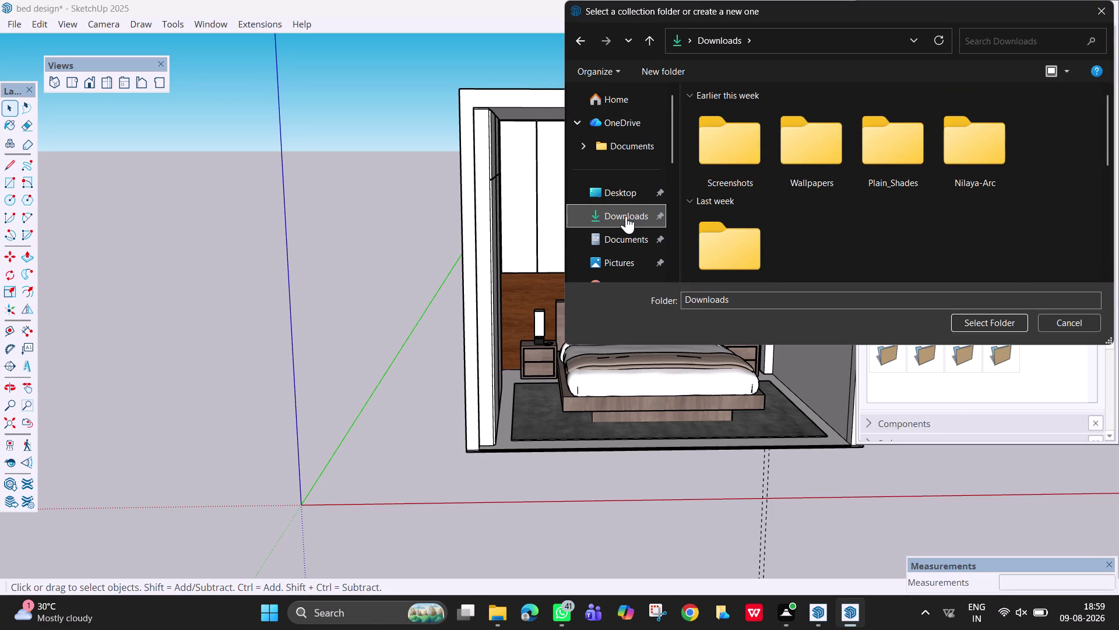
double_click(904, 144)
click(855, 134)
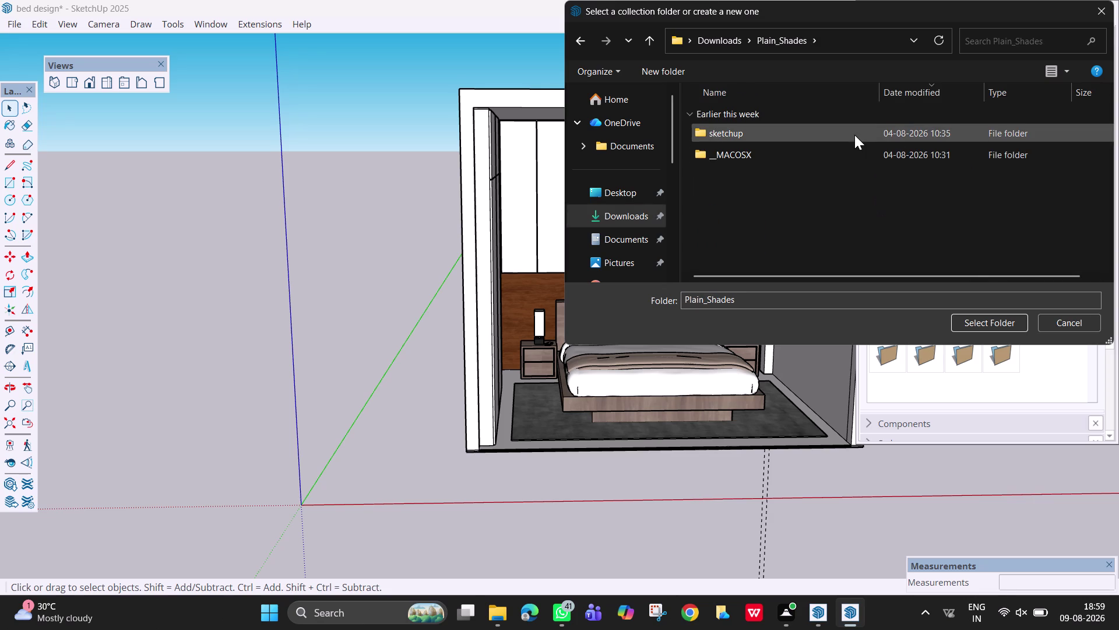
click(980, 327)
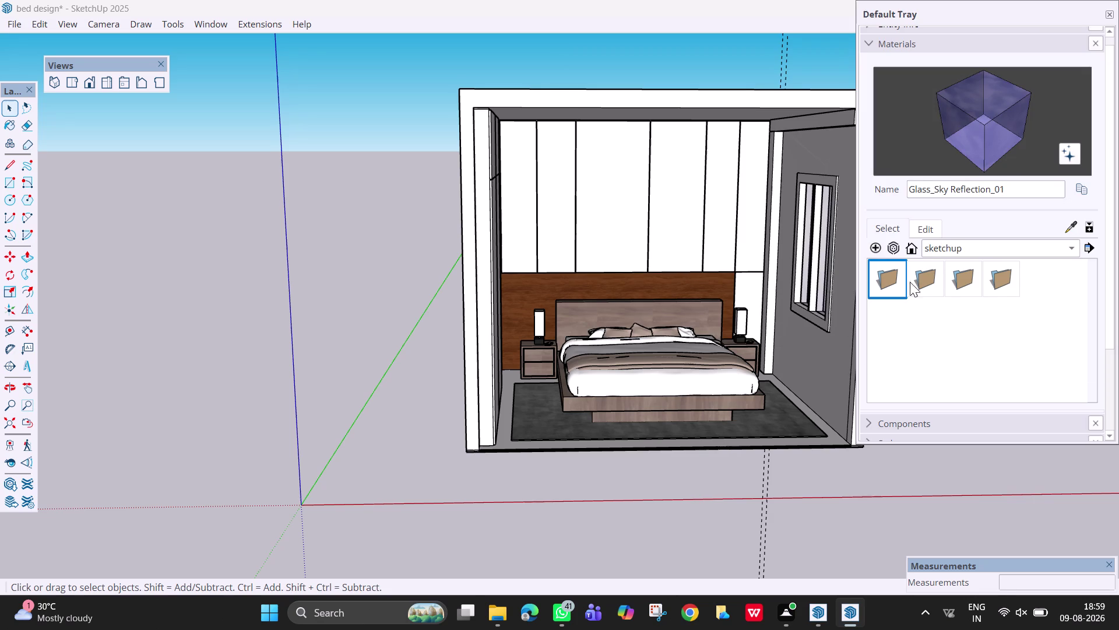
double_click(888, 274)
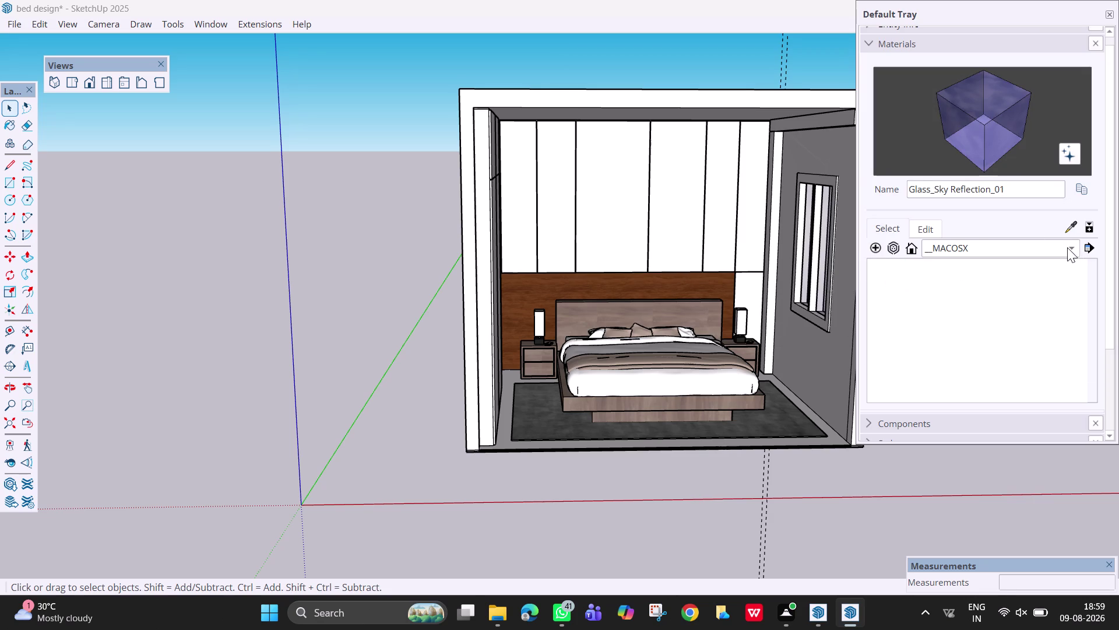
click(1065, 246)
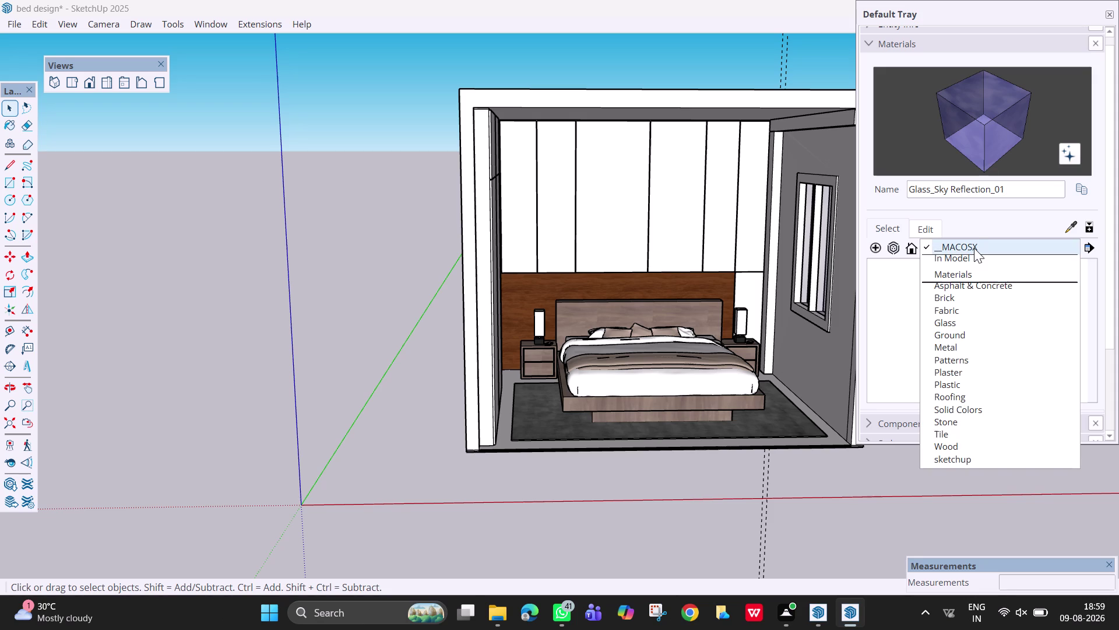
click(979, 265)
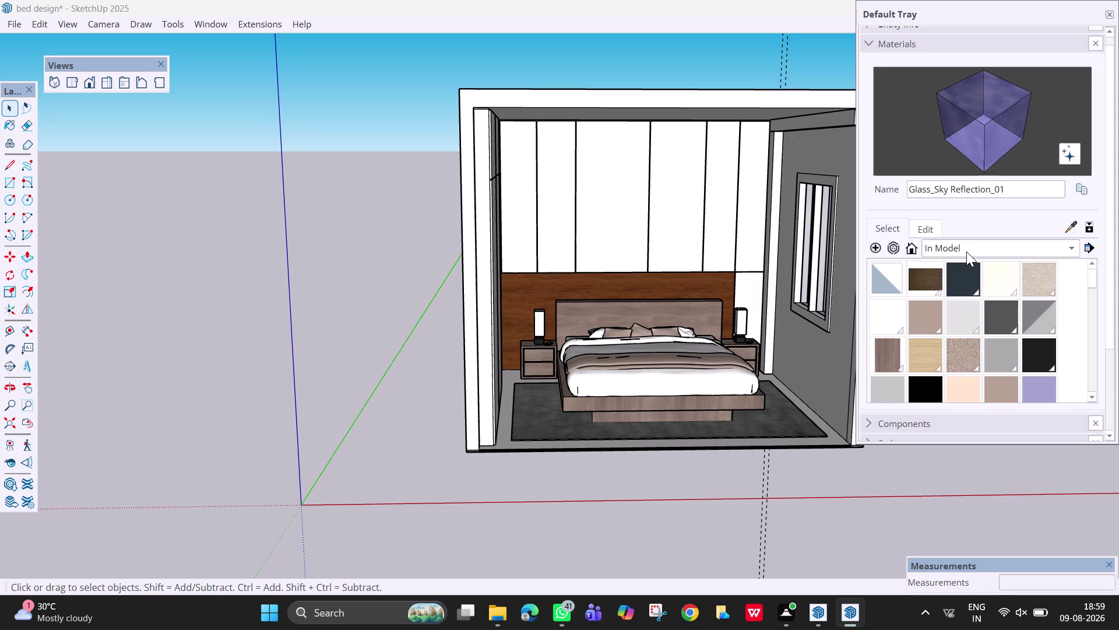
Try several materials and paint back-wall panels with the Carpet_Plush_Forest texture.
click(929, 278)
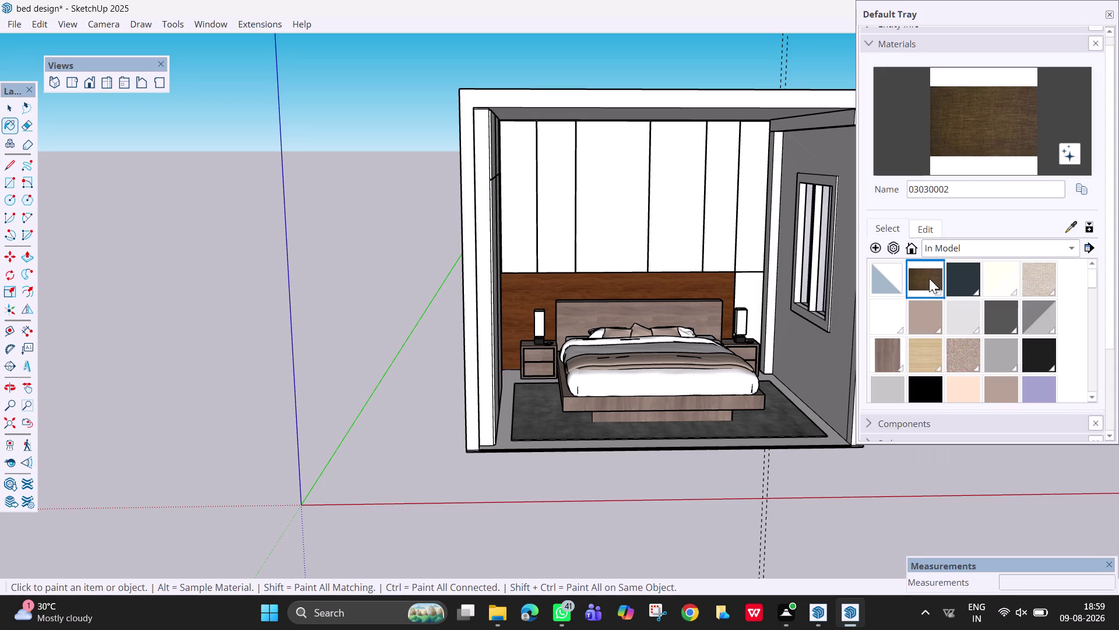
click(887, 363)
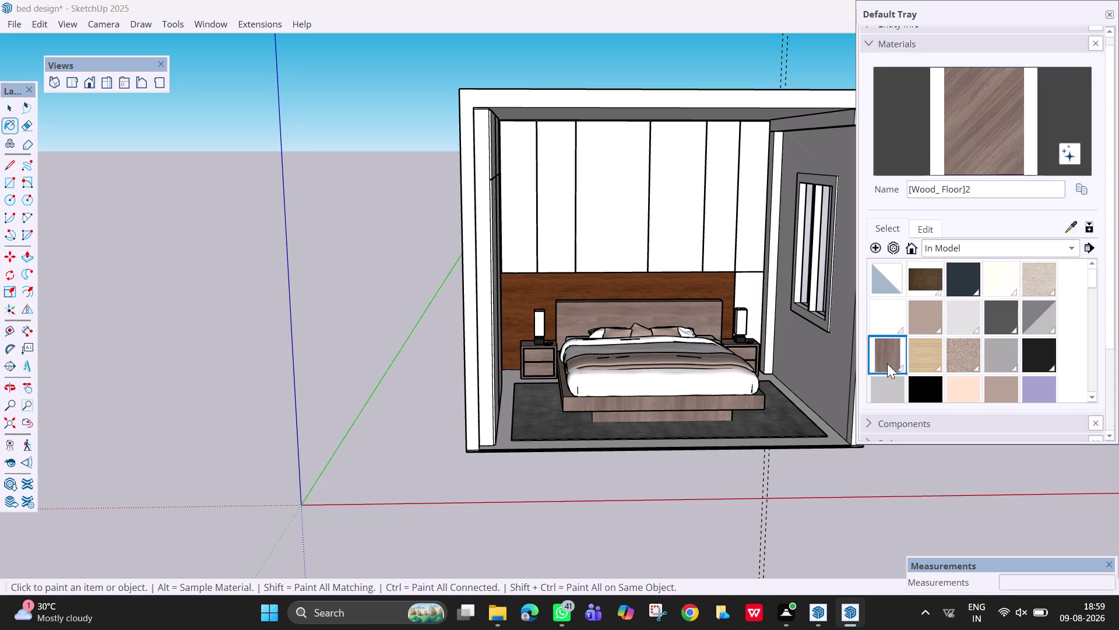
click(930, 362)
click(965, 361)
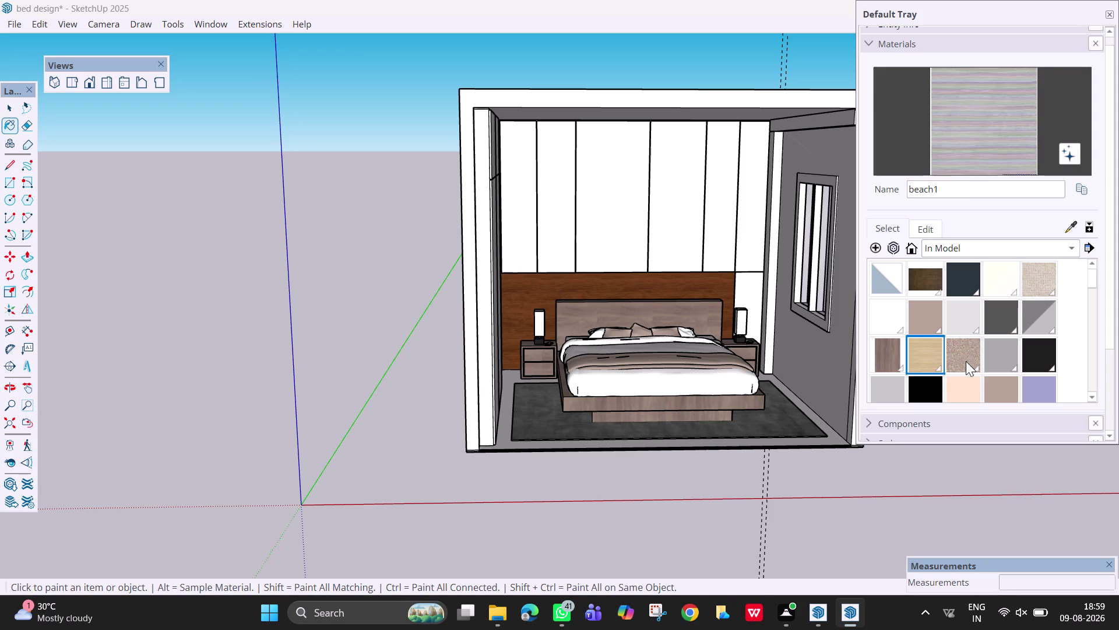
click(687, 193)
click(637, 186)
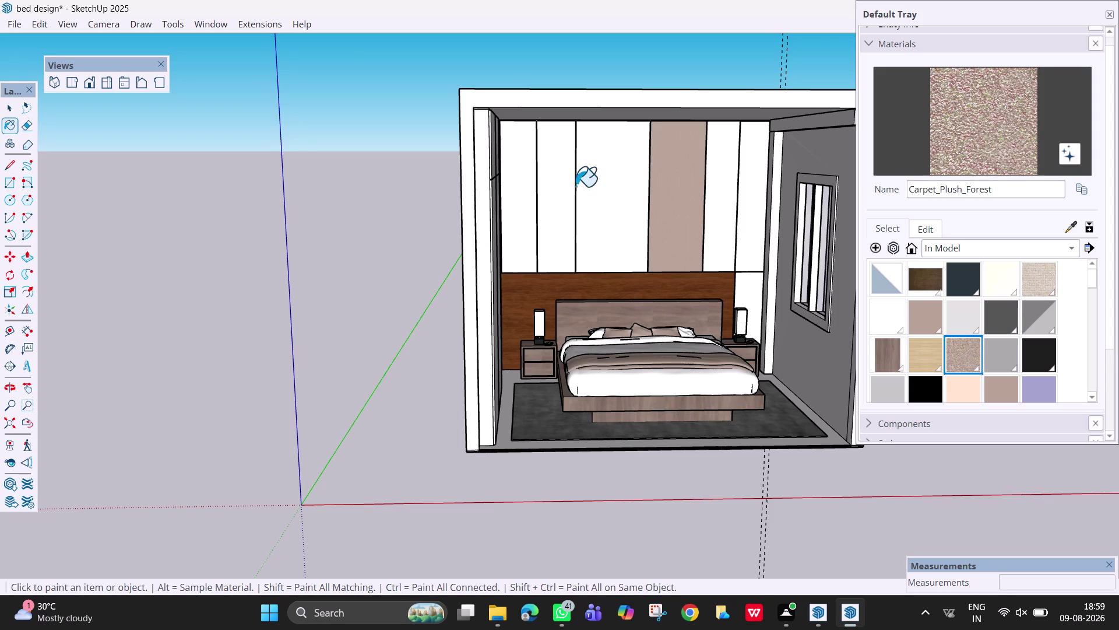
click(563, 186)
click(525, 186)
click(717, 209)
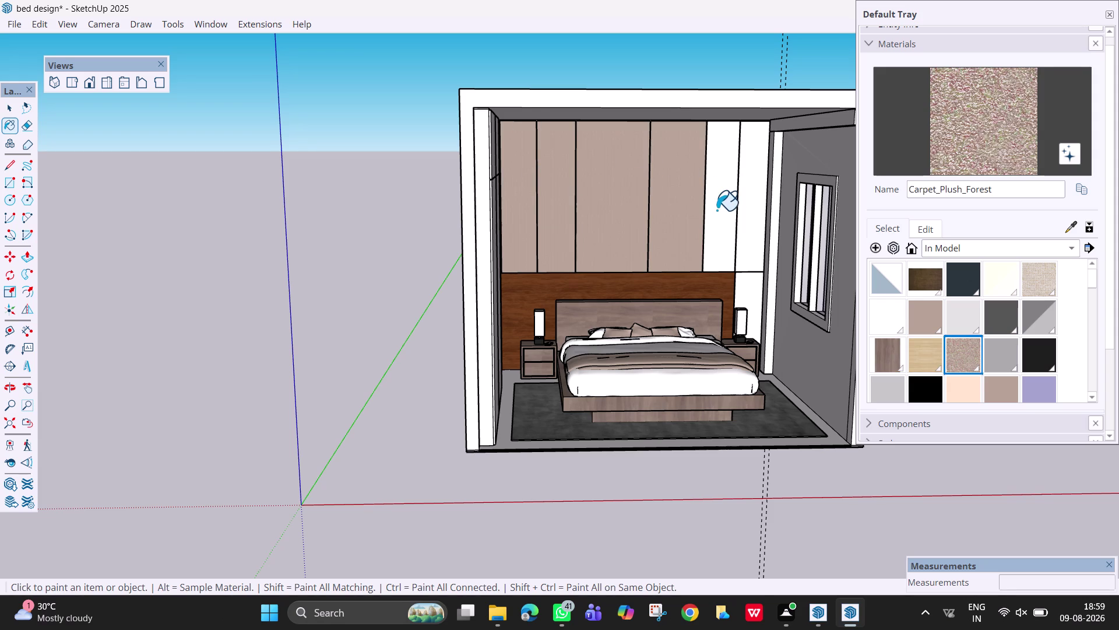
Repaint all the grooved back-wall panels with the <Ivory>3 material.
click(749, 223)
click(1014, 277)
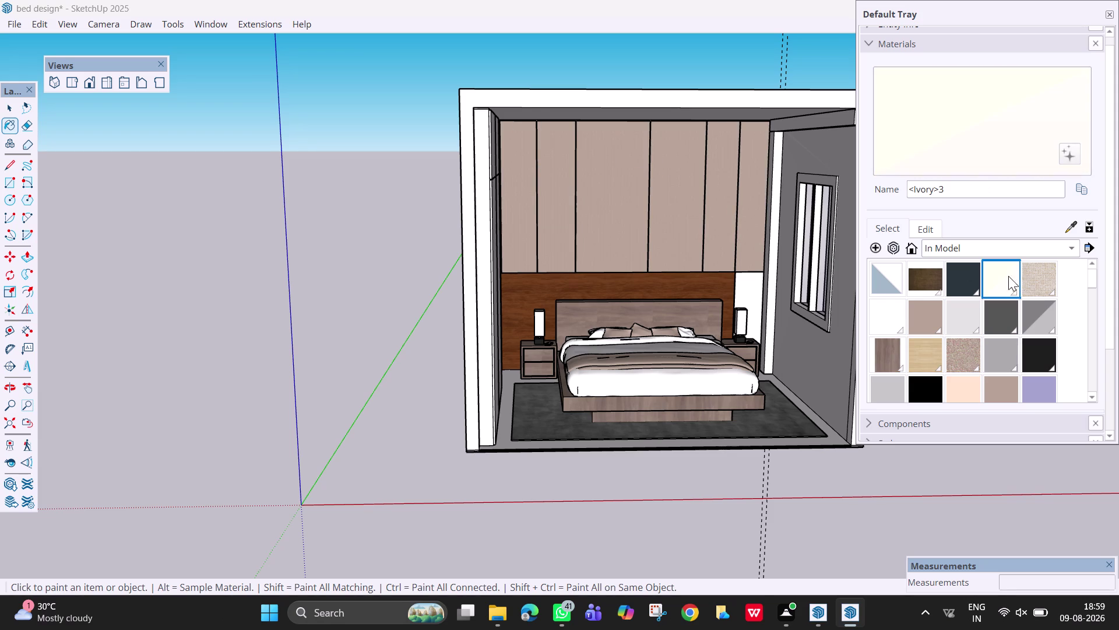
click(758, 197)
click(719, 194)
click(684, 191)
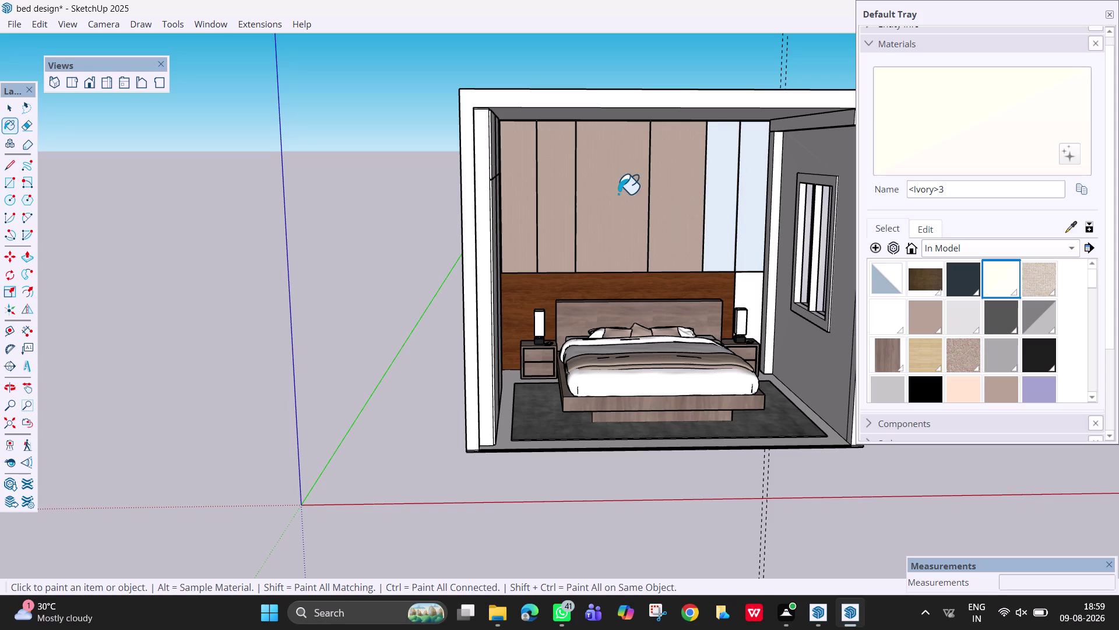
click(613, 193)
click(541, 195)
click(497, 197)
click(505, 202)
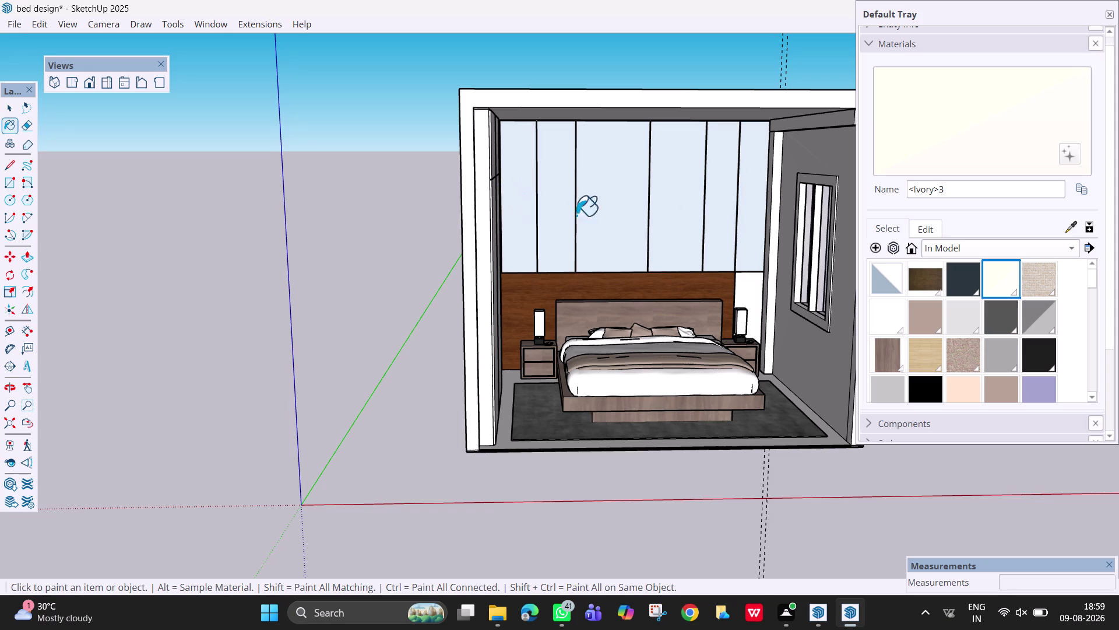
Orbit around the room and click a few more surfaces with the Paint Bucket.
middle_drag(632, 223, 525, 229)
click(468, 234)
click(500, 236)
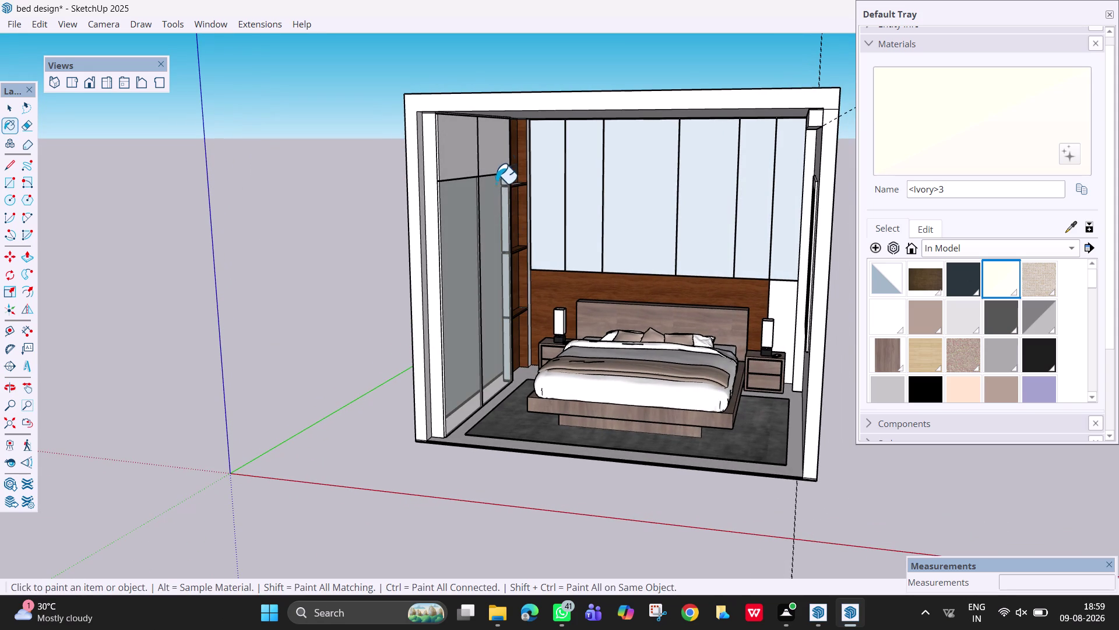
drag(491, 163, 483, 156)
click(451, 144)
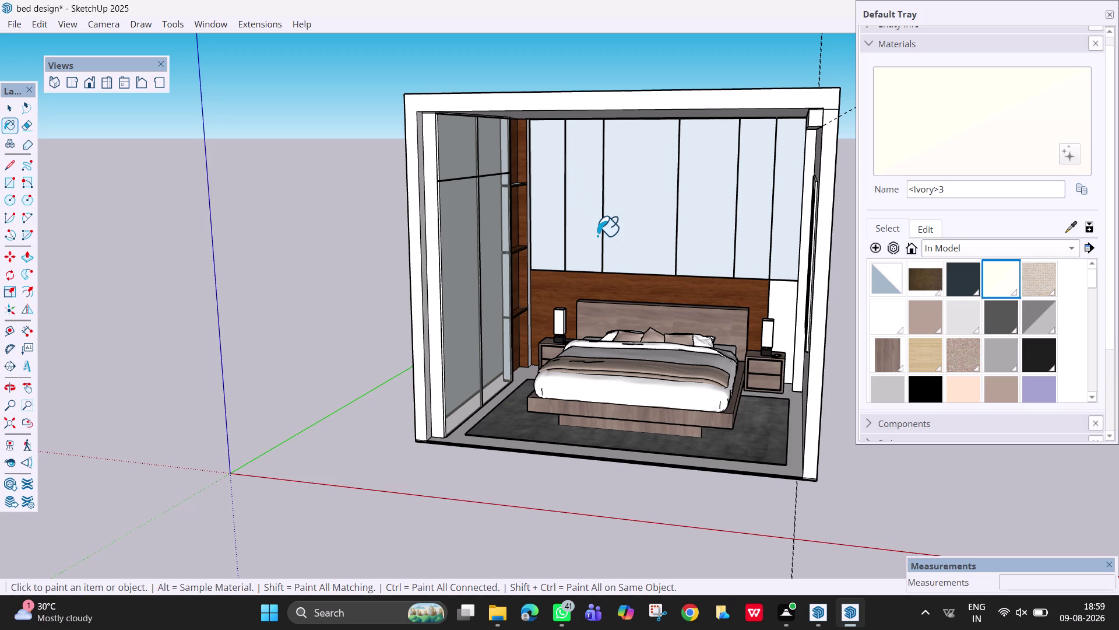
middle_drag(751, 330, 594, 337)
scroll(down, 3)
Orbit toward the window side wall and scroll through the In Model materials.
scroll(up, 3)
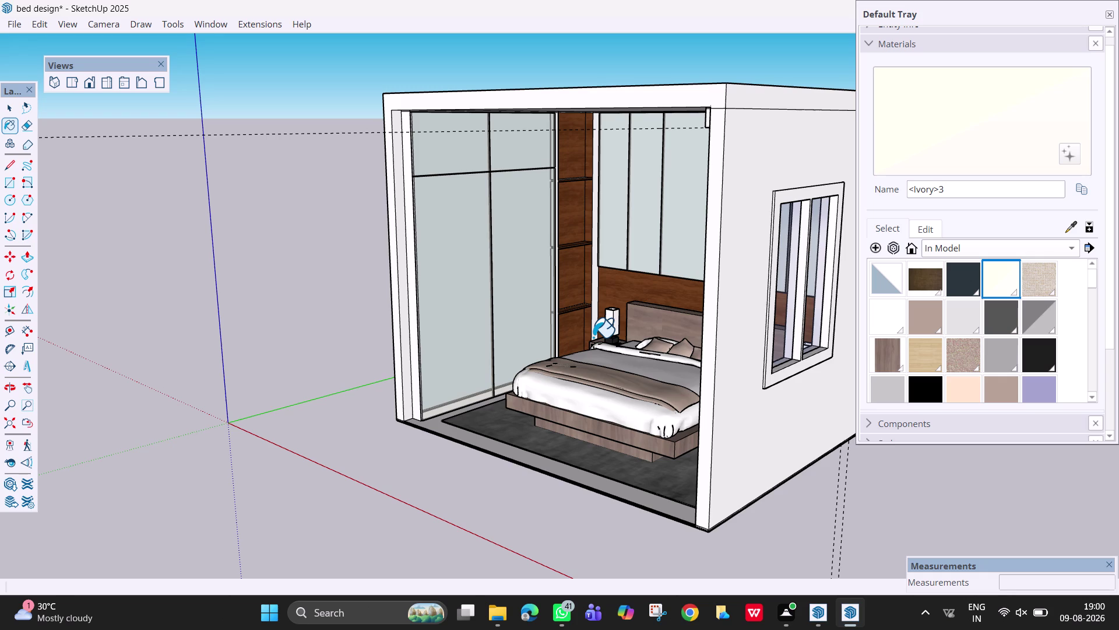
middle_drag(572, 409, 672, 456)
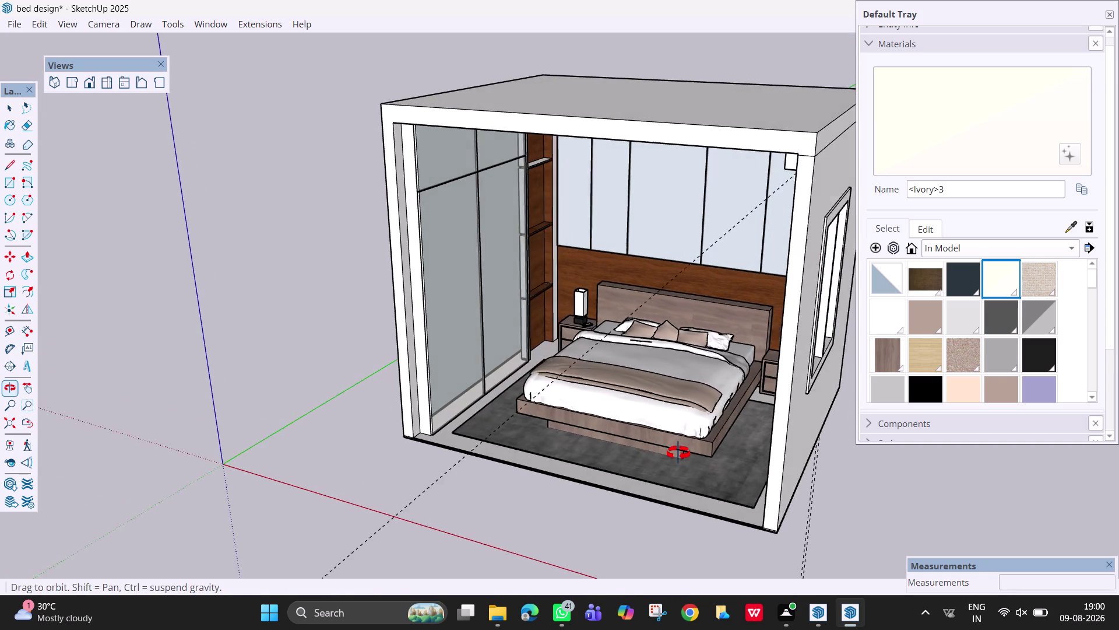
middle_drag(673, 455, 684, 450)
scroll(up, 3)
middle_drag(481, 392, 519, 371)
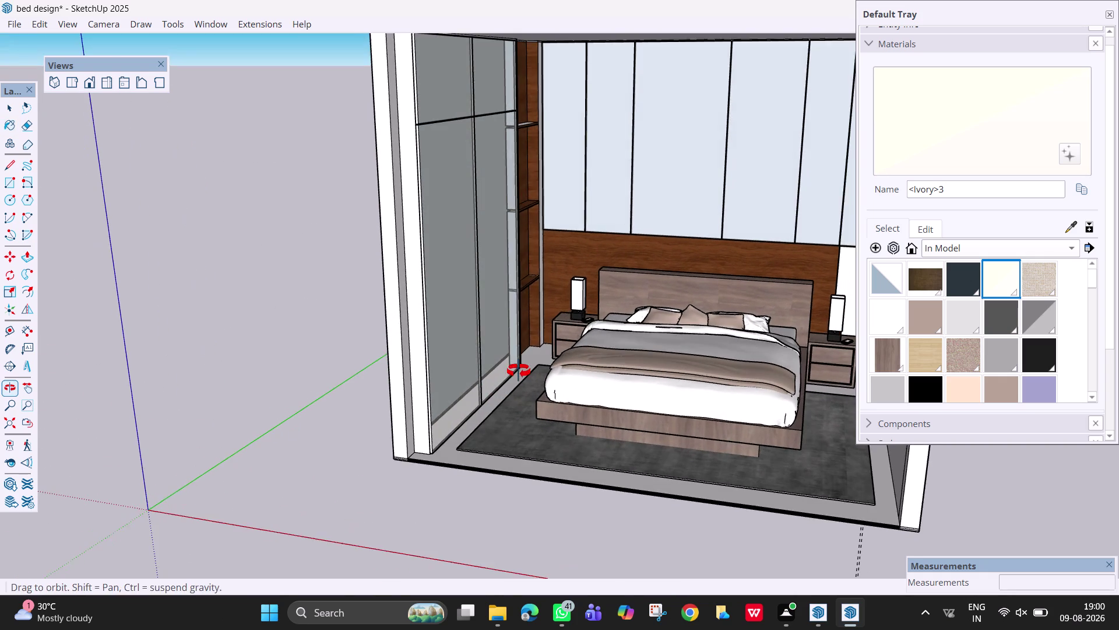
middle_drag(519, 371, 522, 362)
middle_drag(594, 434, 907, 460)
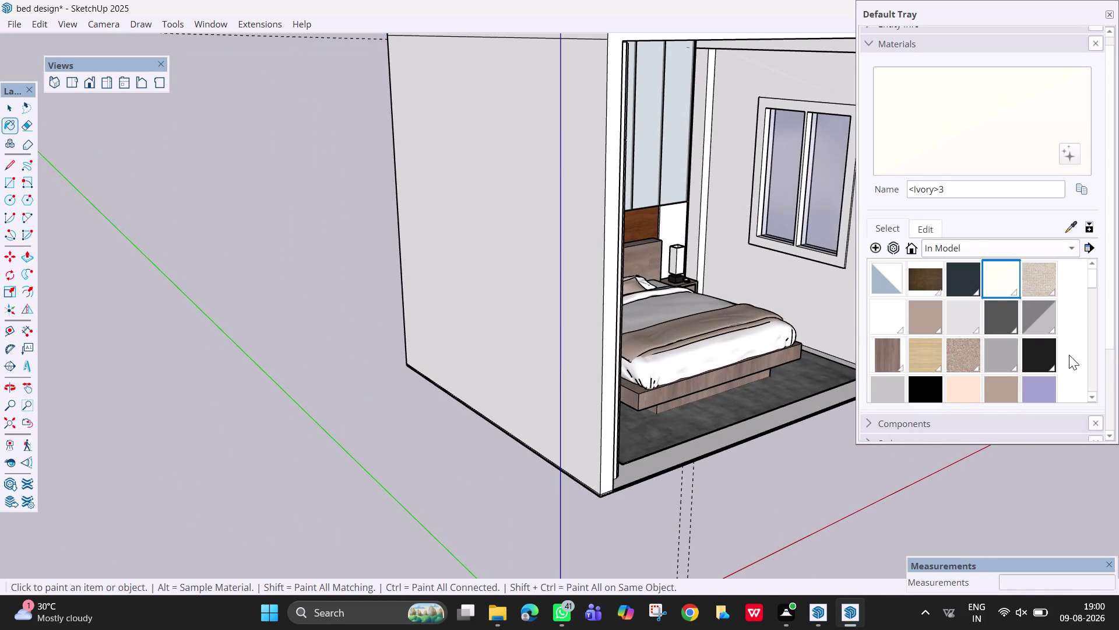
scroll(down, 3)
scroll(down, 3)
scroll(down, 3)
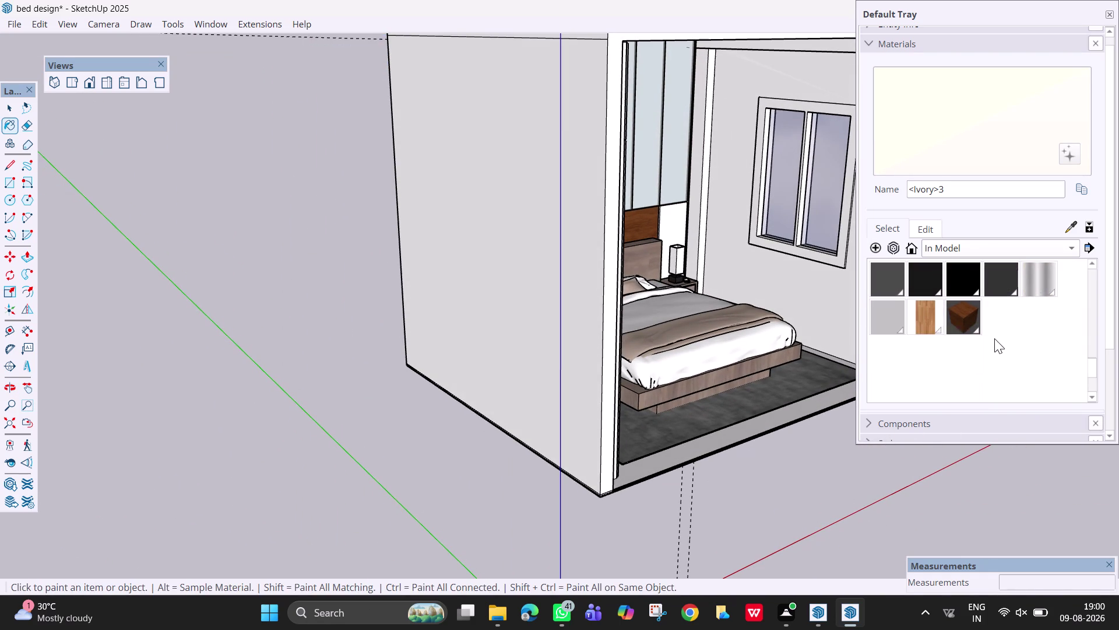
scroll(up, 3)
Switch the Materials tray to the saved Asian Paints Chromatics collection.
click(1026, 246)
scroll(down, 3)
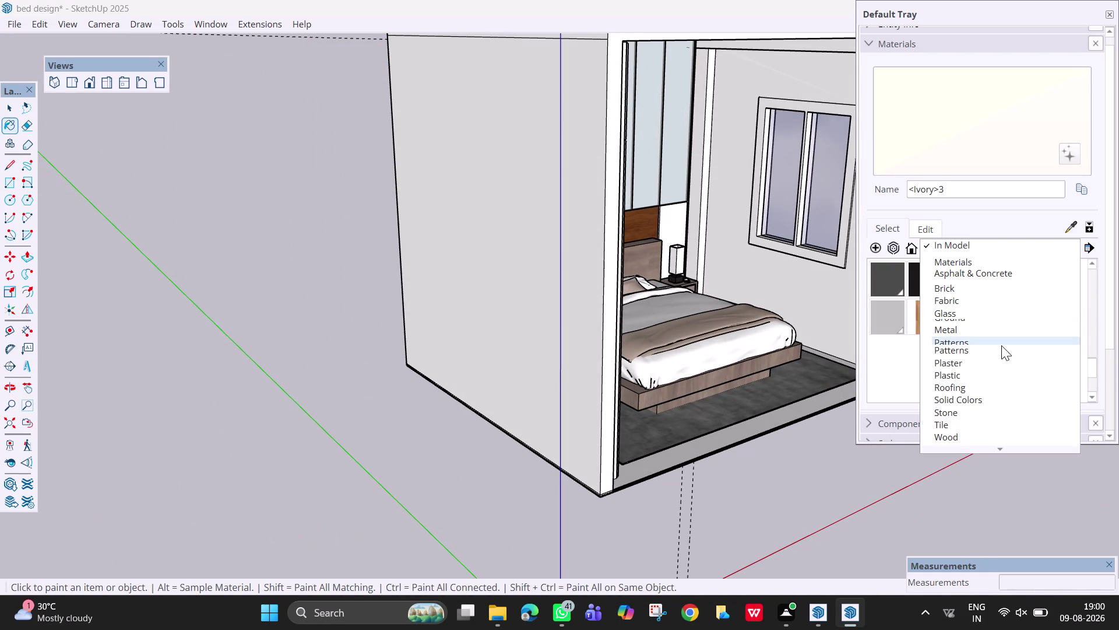
scroll(down, 3)
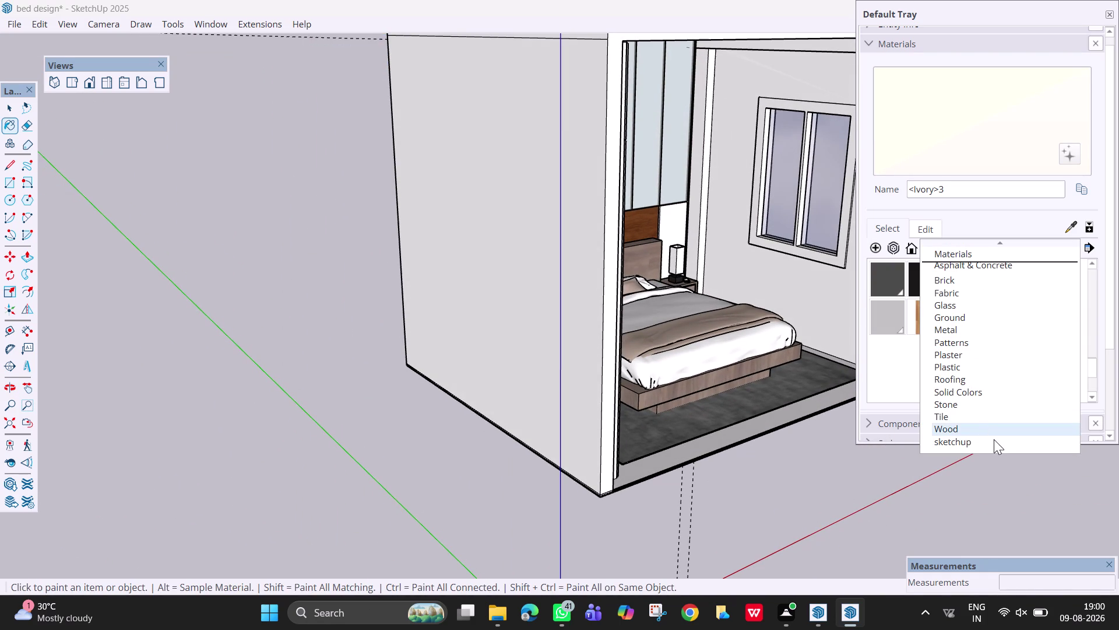
click(994, 439)
double_click(927, 273)
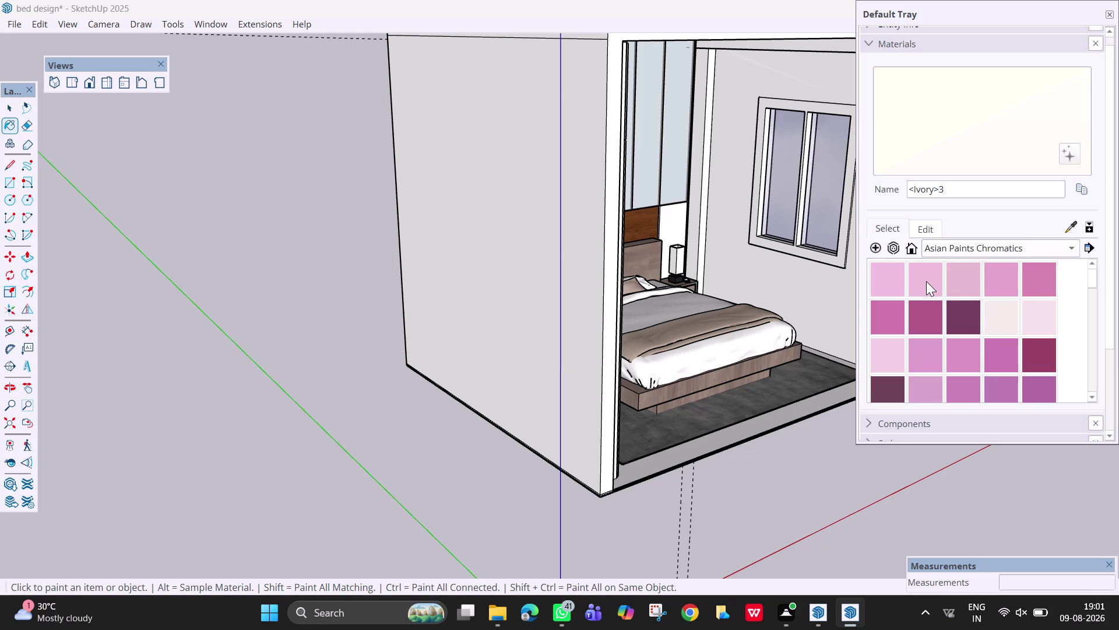
Select 0209 AP 9428 SKY PINK and paint the window wall areas.
scroll(down, 3)
click(987, 319)
click(826, 316)
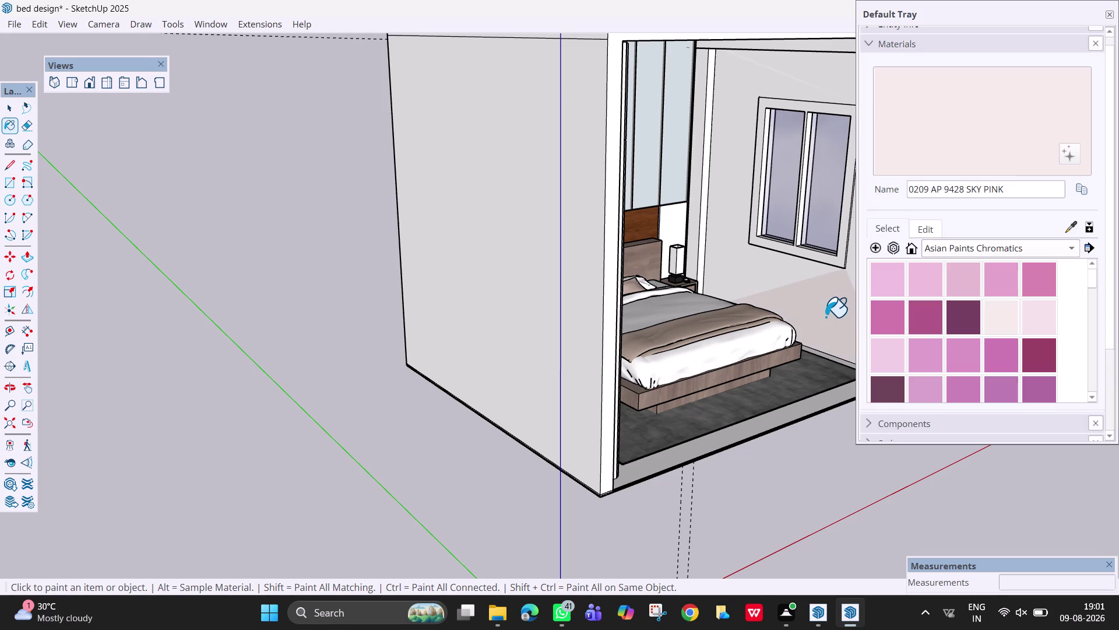
click(728, 170)
click(738, 115)
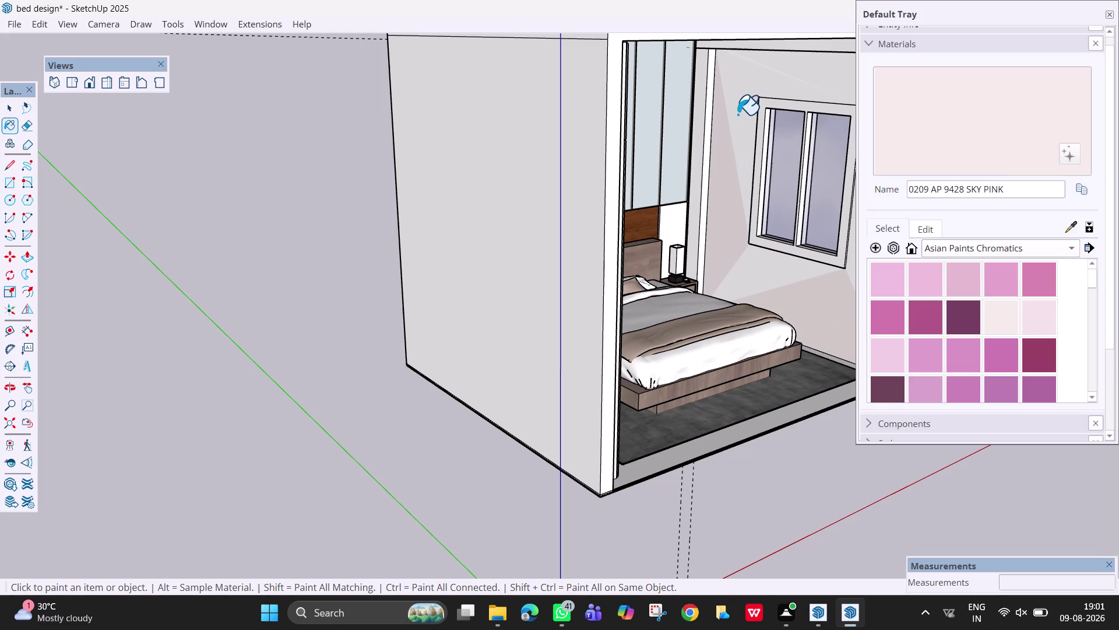
click(764, 278)
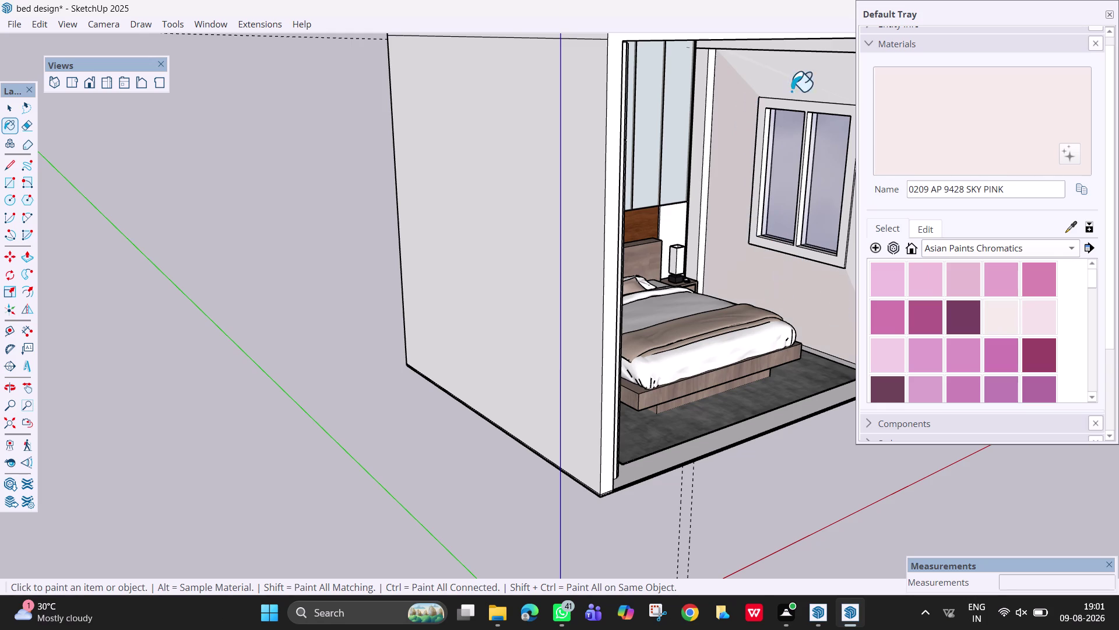
click(774, 81)
click(799, 72)
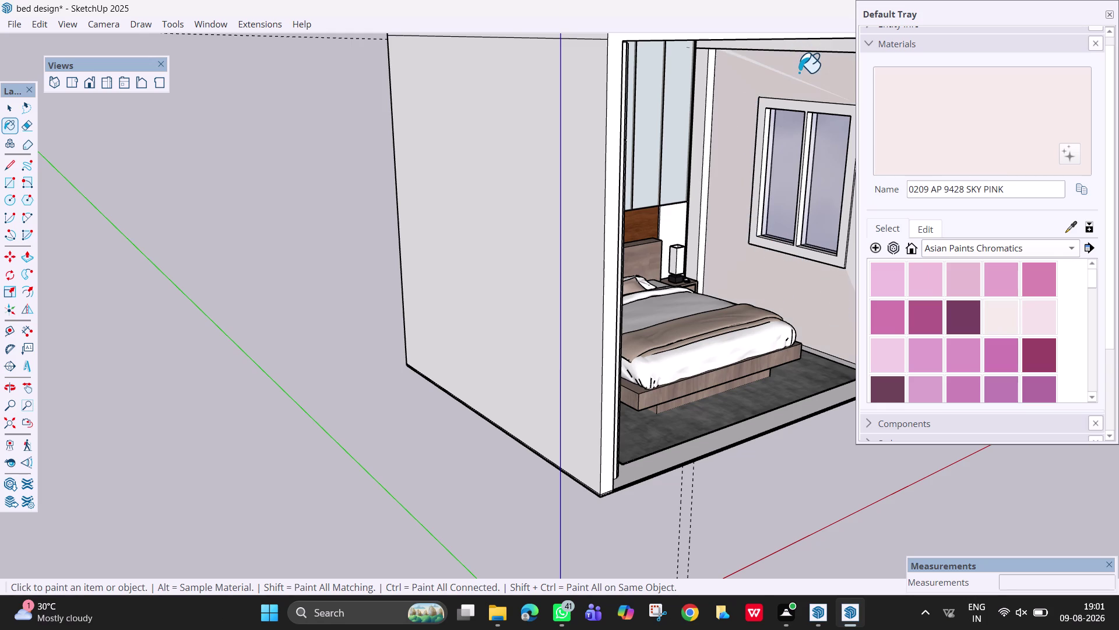
Move the materials panel off the model and paint more of the side wall pink.
scroll(down, 3)
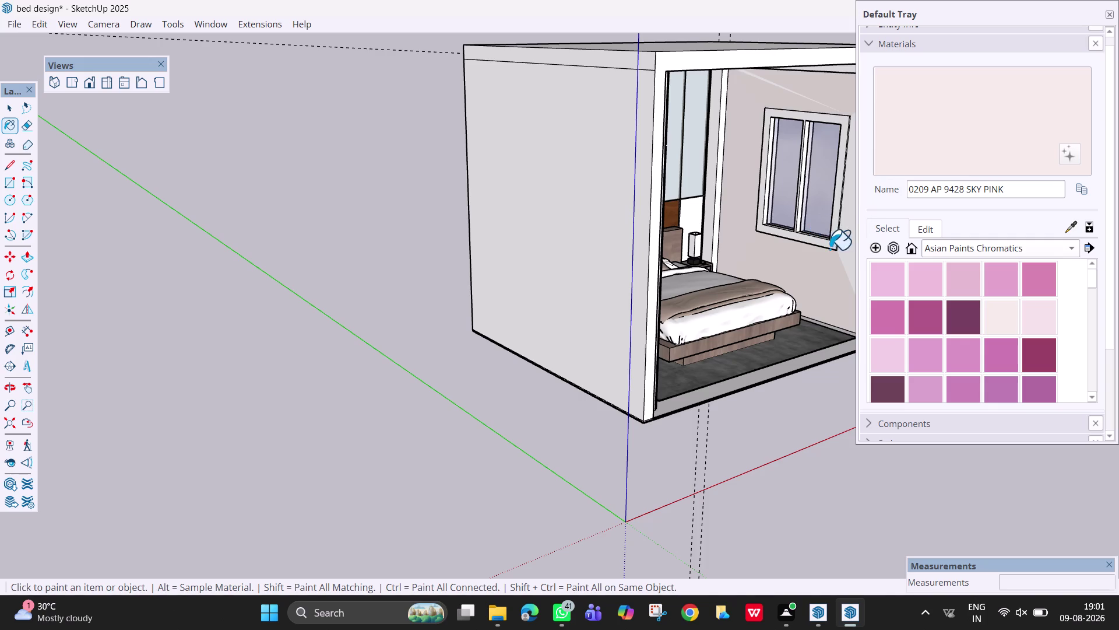
click(850, 246)
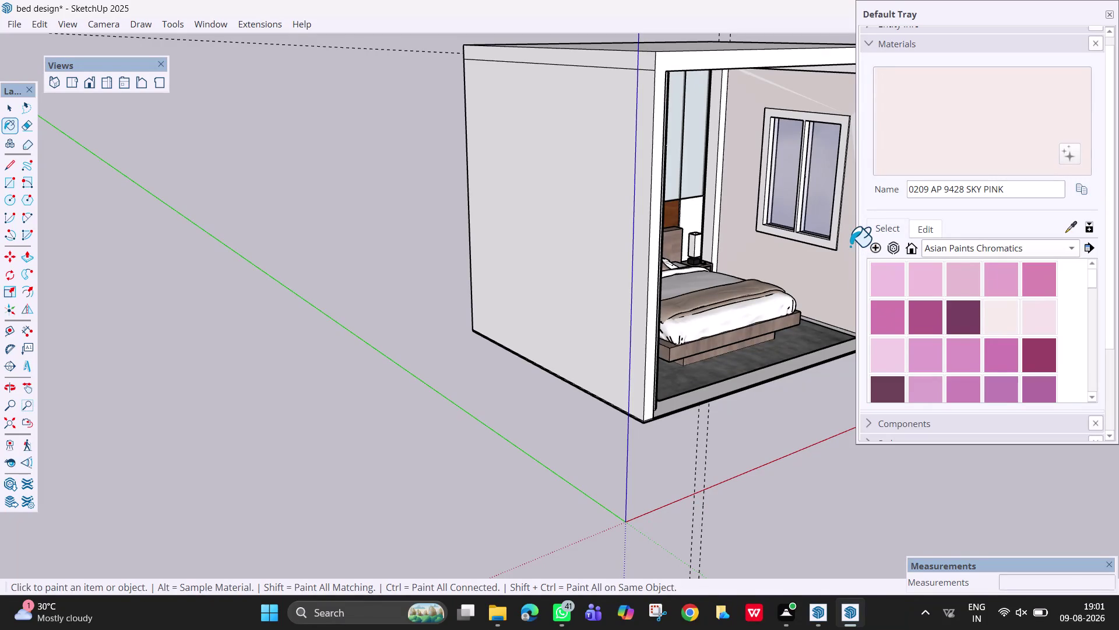
drag(1002, 16, 459, 74)
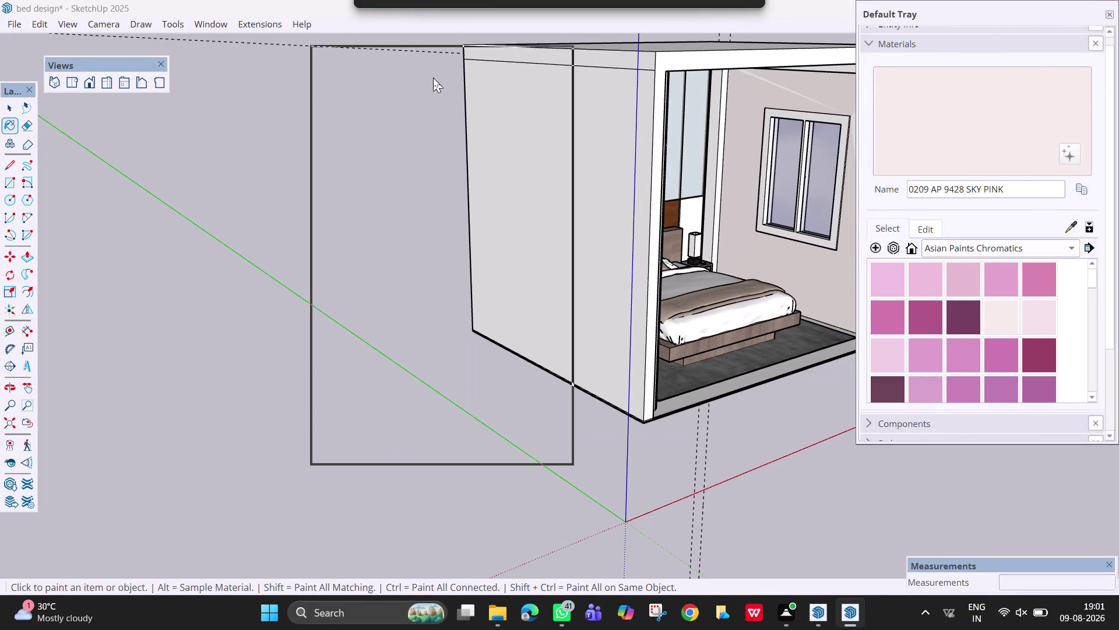
drag(459, 73, 427, 78)
click(880, 162)
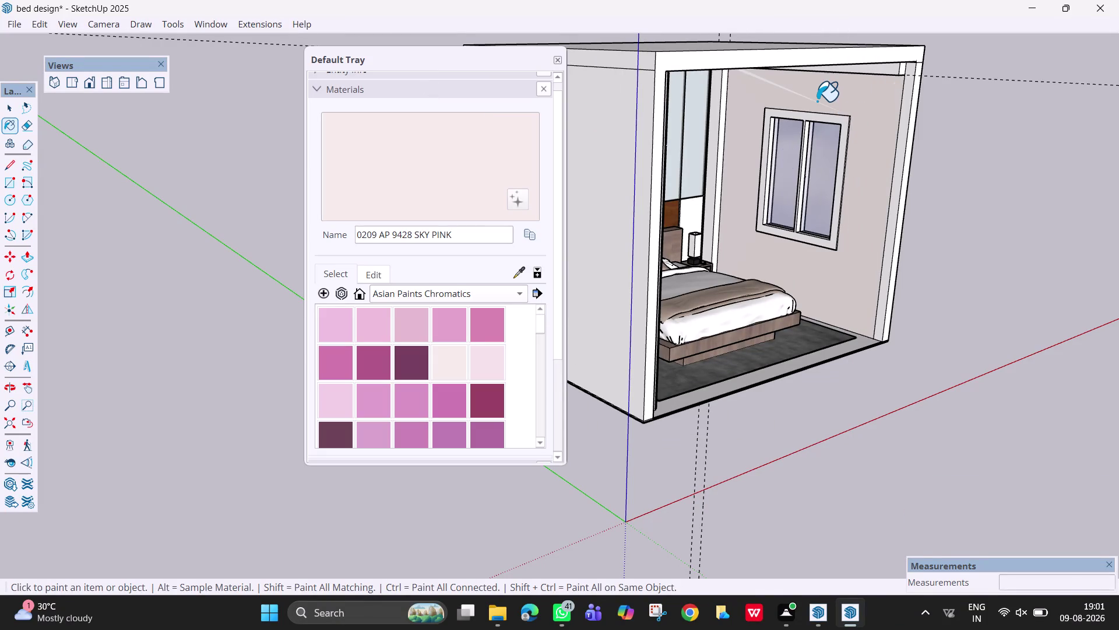
scroll(up, 3)
drag(803, 102, 806, 91)
click(796, 98)
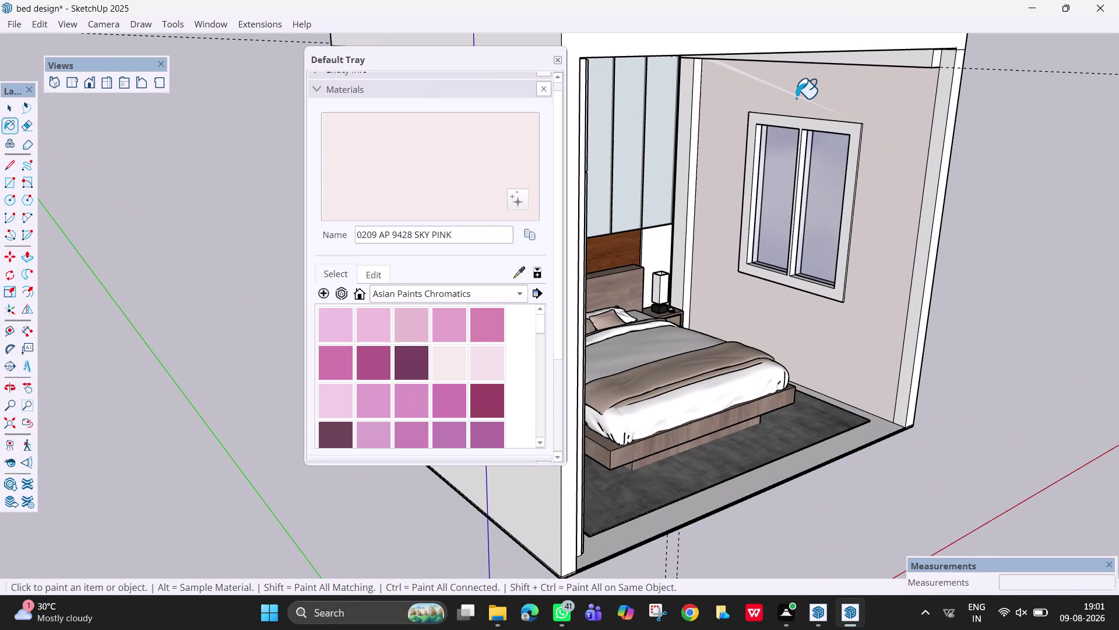
scroll(up, 3)
drag(796, 90, 781, 103)
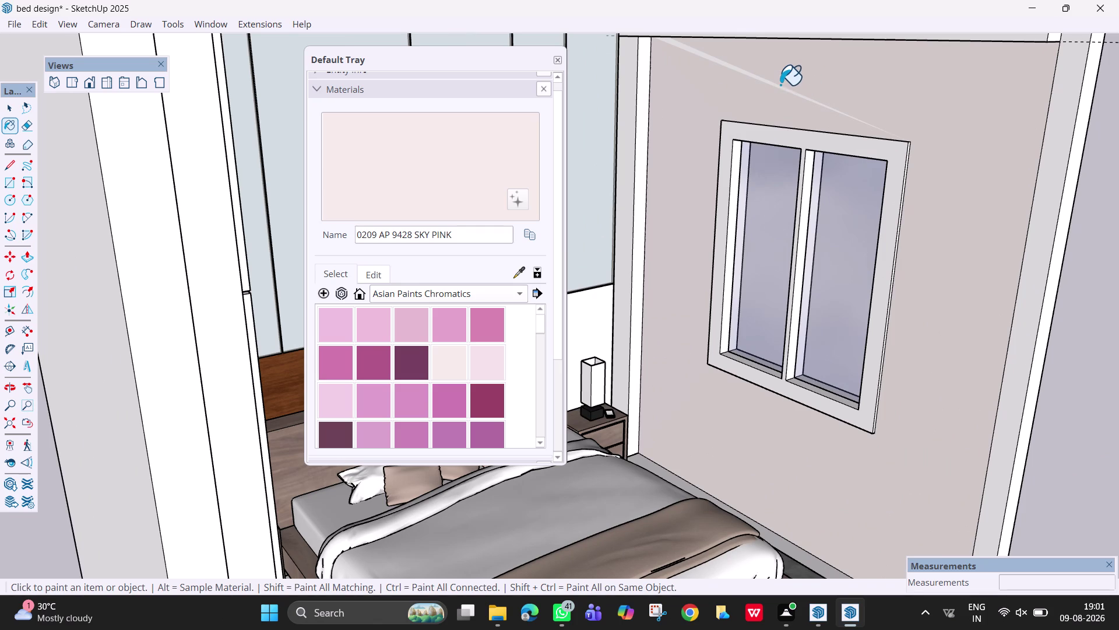
drag(767, 88, 748, 89)
Paint the top strip and the wall face above the window Sky Pink.
click(708, 60)
double_click(705, 54)
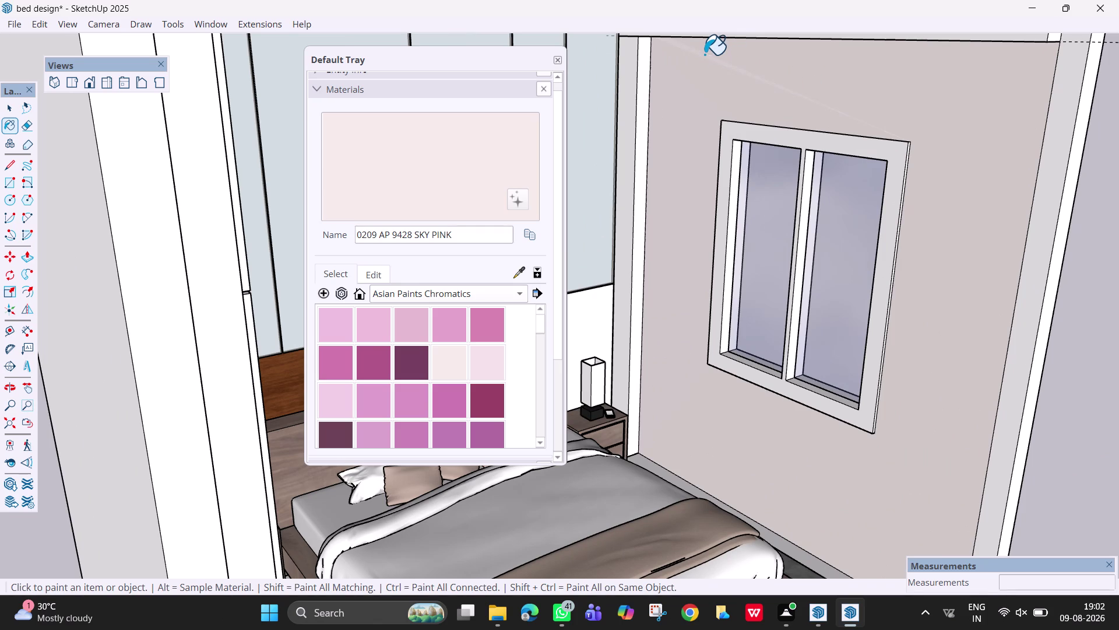
click(703, 54)
scroll(up, 3)
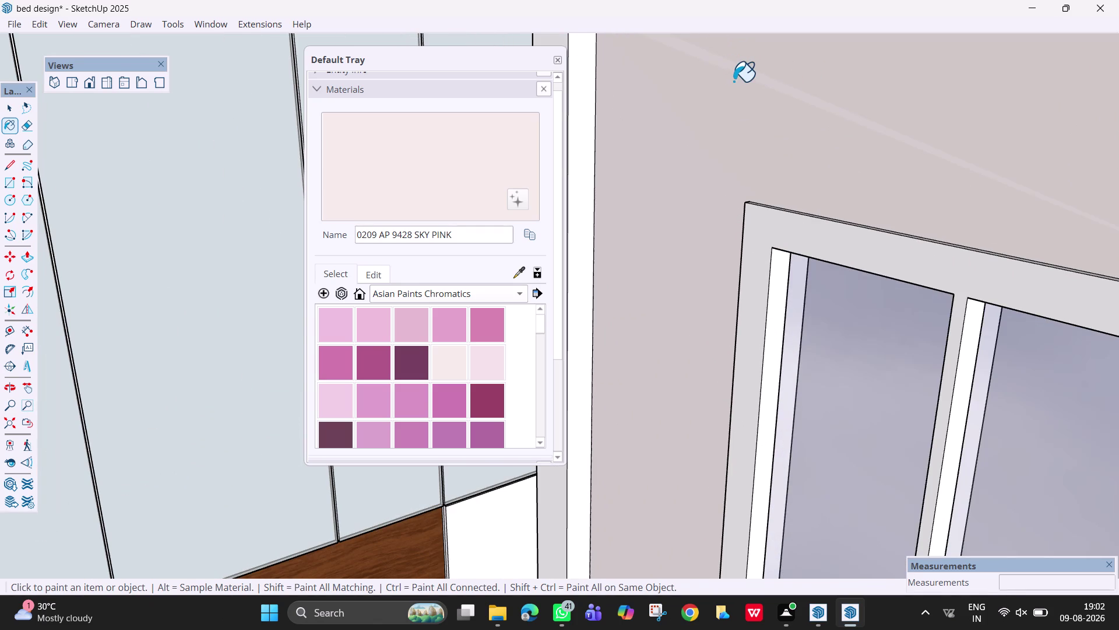
double_click(747, 75)
click(738, 76)
click(741, 72)
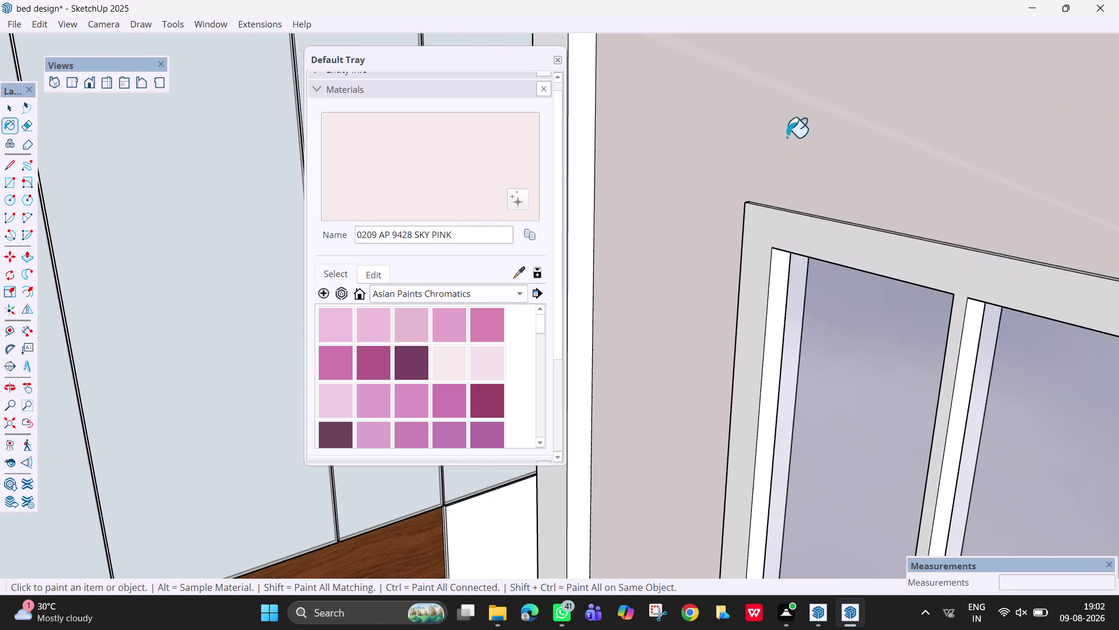
scroll(down, 3)
scroll(down, 3)
scroll(down, 3)
Orbit out from the wall to view the room from the front.
middle_drag(1088, 368, 1001, 353)
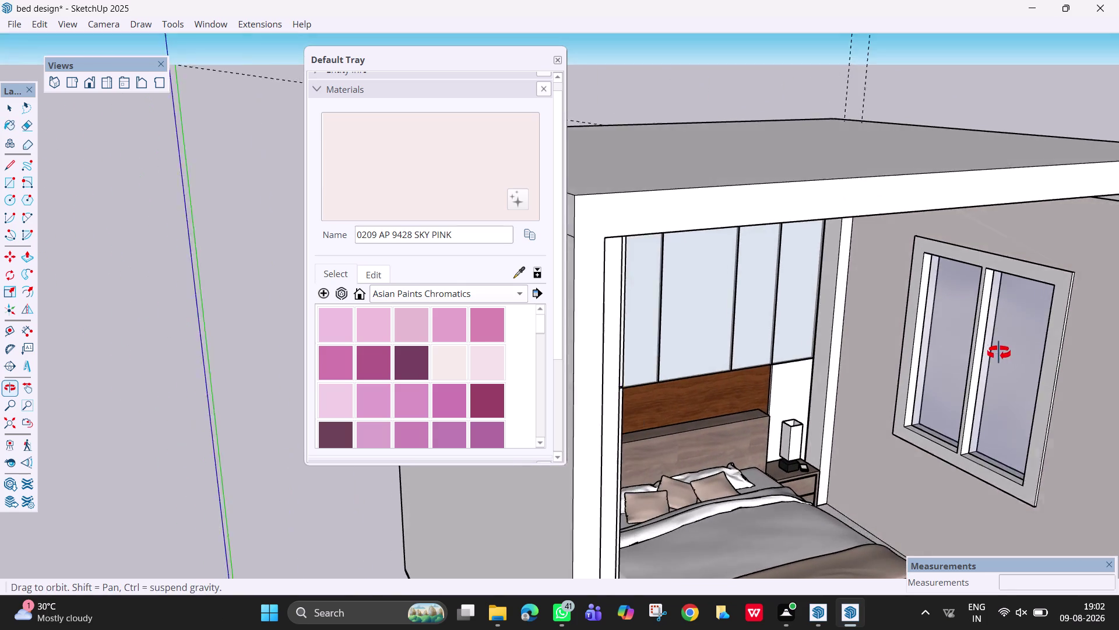
middle_drag(1001, 353, 988, 352)
scroll(down, 3)
scroll(down, 3)
middle_drag(1015, 437, 902, 392)
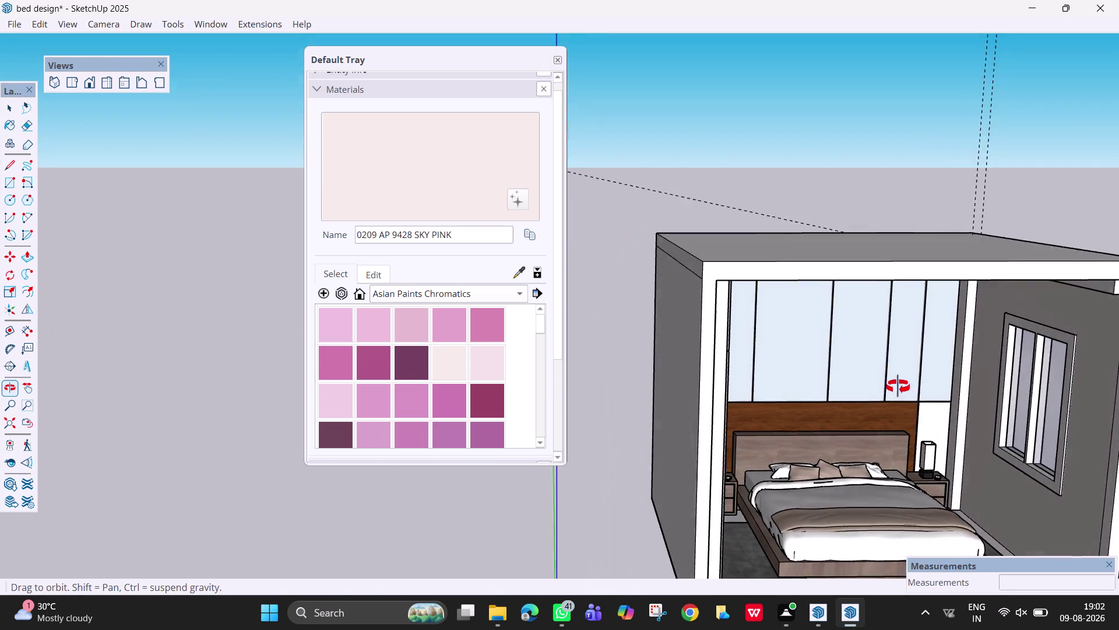
middle_drag(901, 392, 893, 376)
scroll(up, 3)
middle_drag(978, 430, 1118, 430)
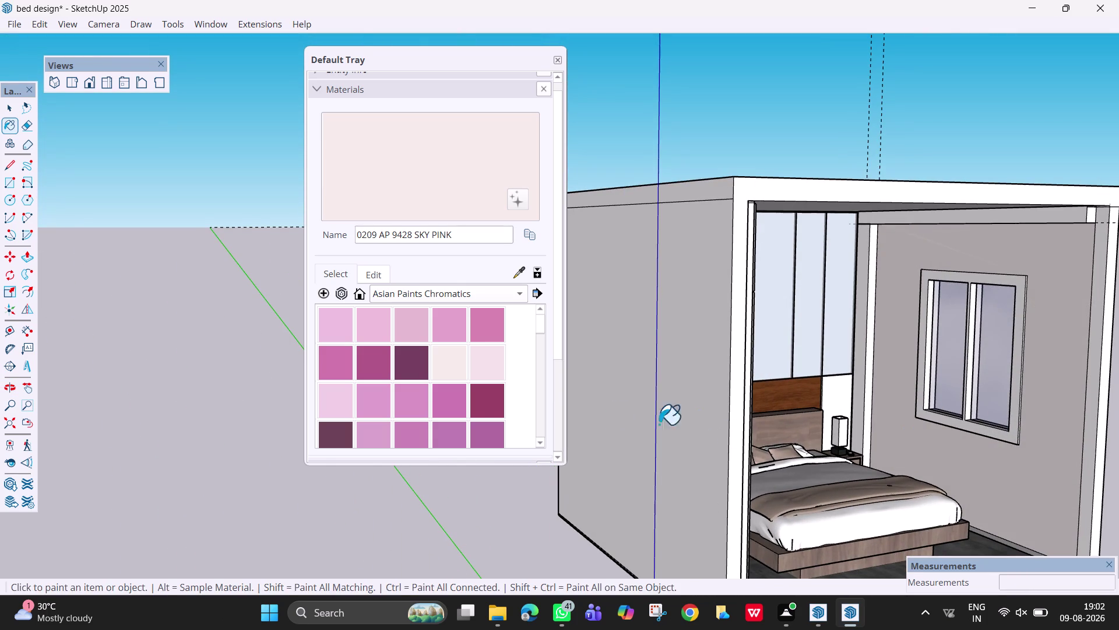
scroll(down, 3)
Browse the Asian Paints colours and select 2036 AP 8776 DARK ASH.
scroll(down, 3)
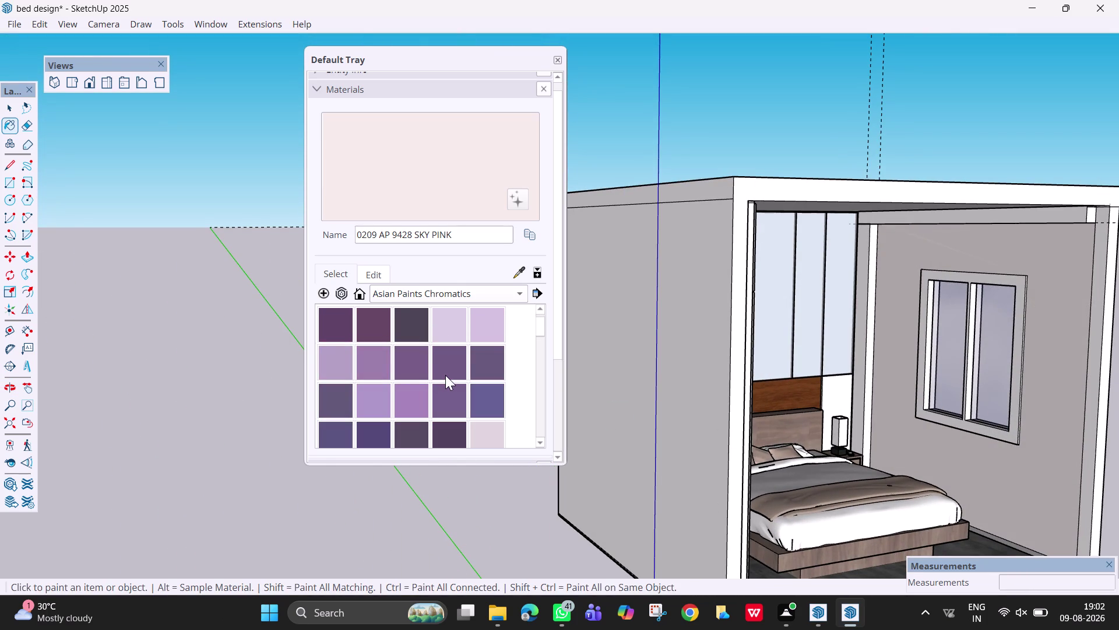
scroll(down, 3)
click(417, 367)
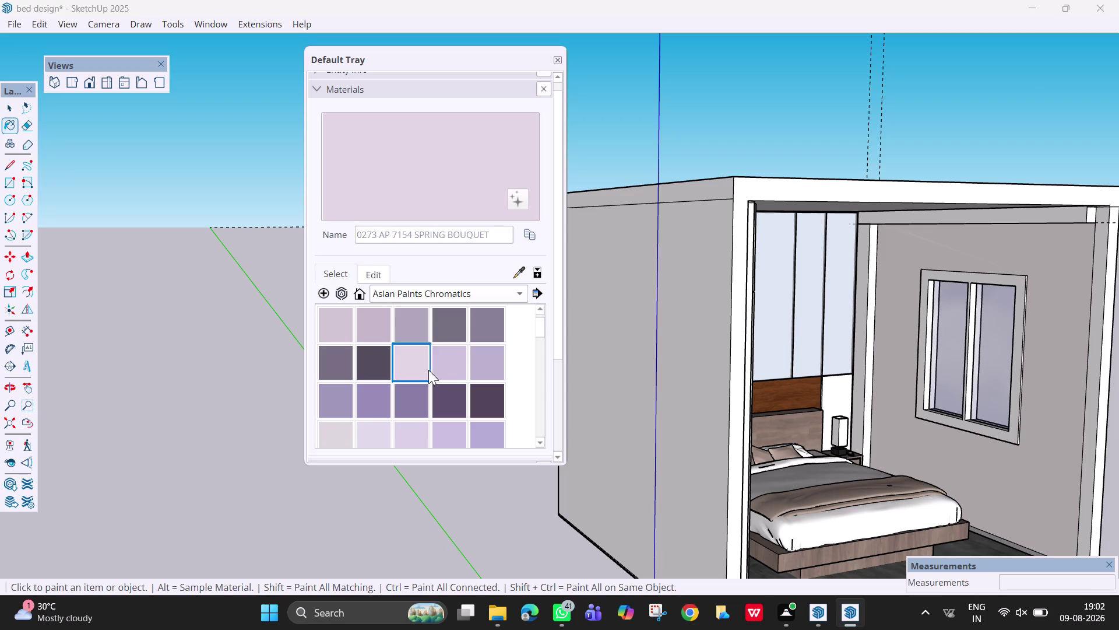
scroll(down, 3)
scroll(down, 3)
scroll(down, 3)
scroll(up, 3)
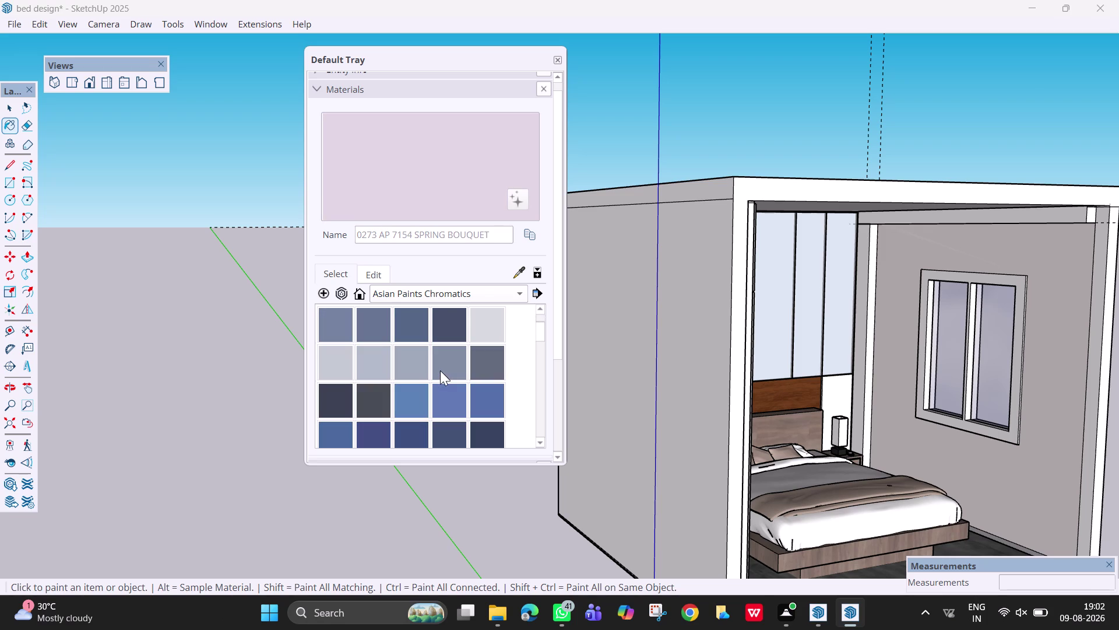
scroll(down, 3)
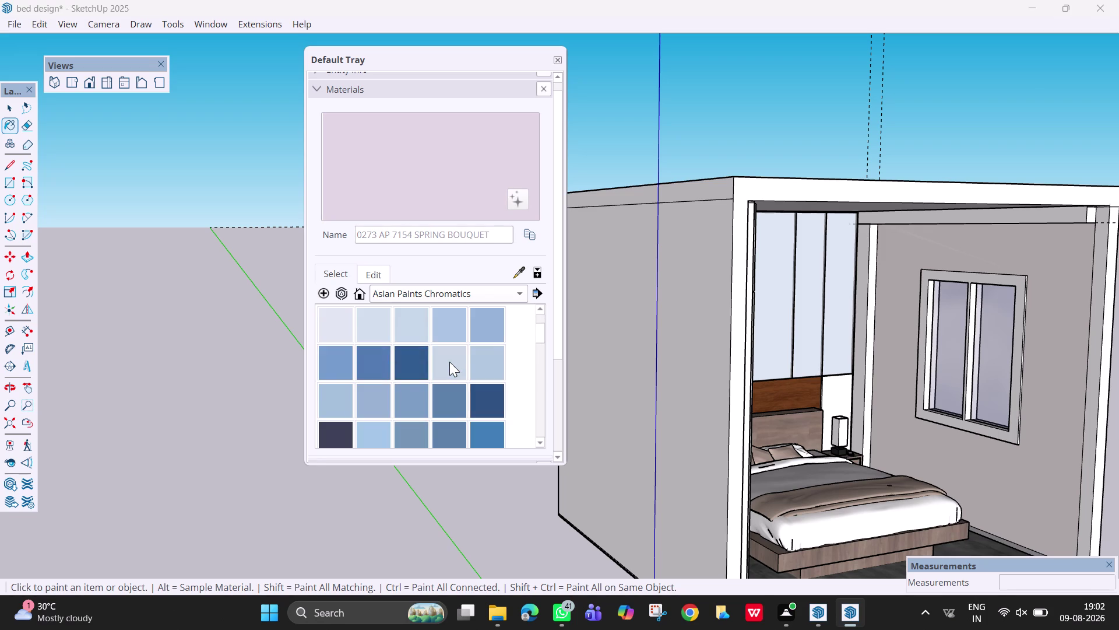
scroll(down, 3)
drag(542, 336, 543, 366)
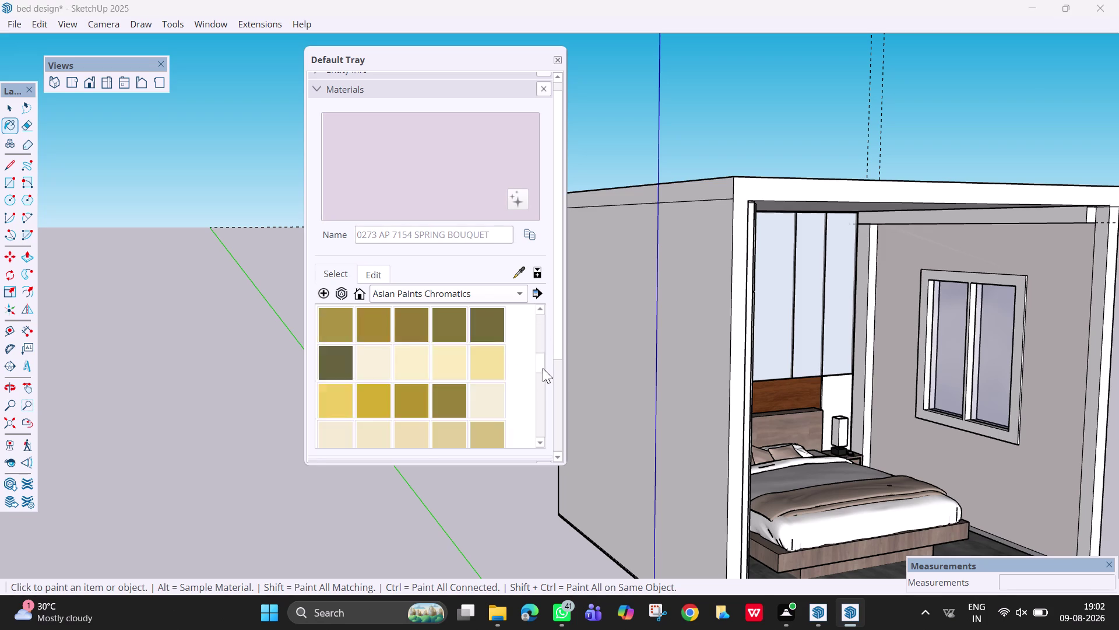
drag(542, 366, 544, 433)
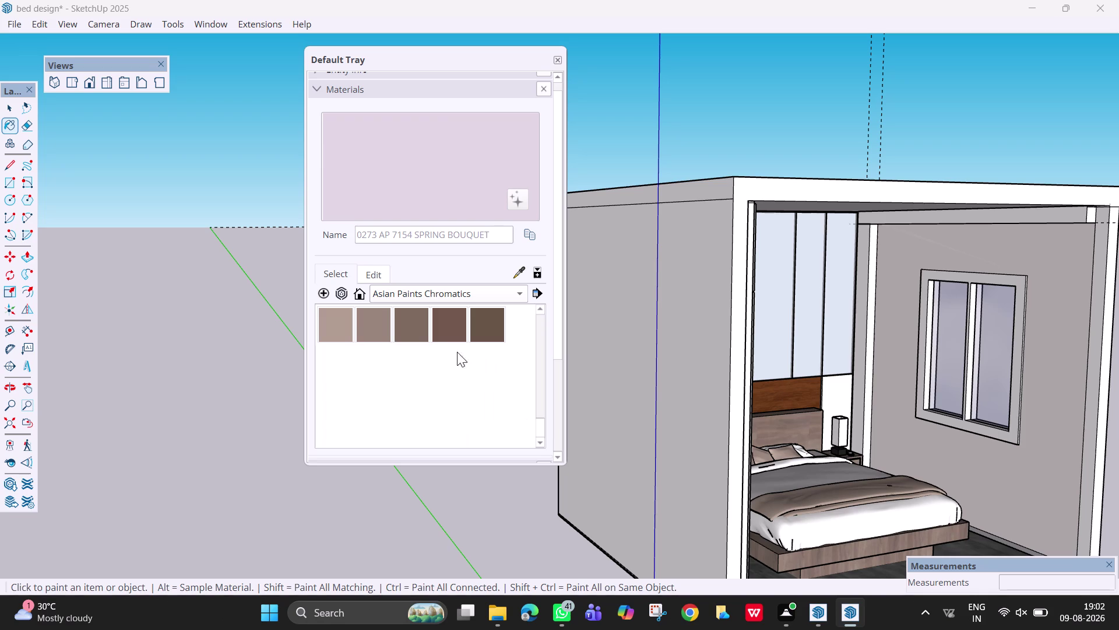
click(345, 323)
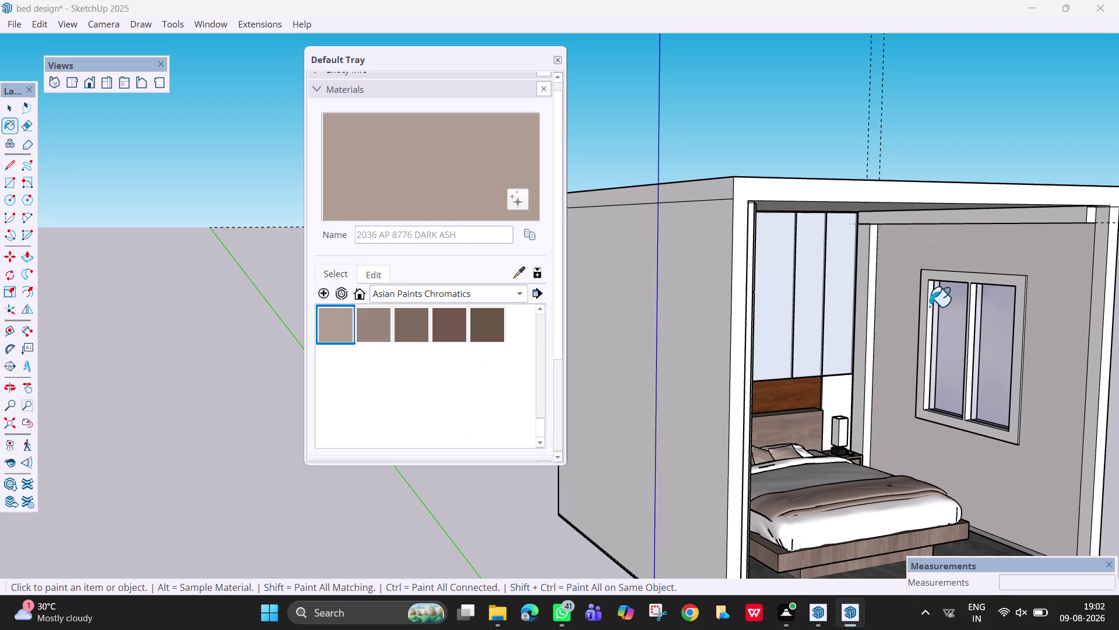
Paint the front, inner side and right edge of the window frame Dark Ash.
click(926, 305)
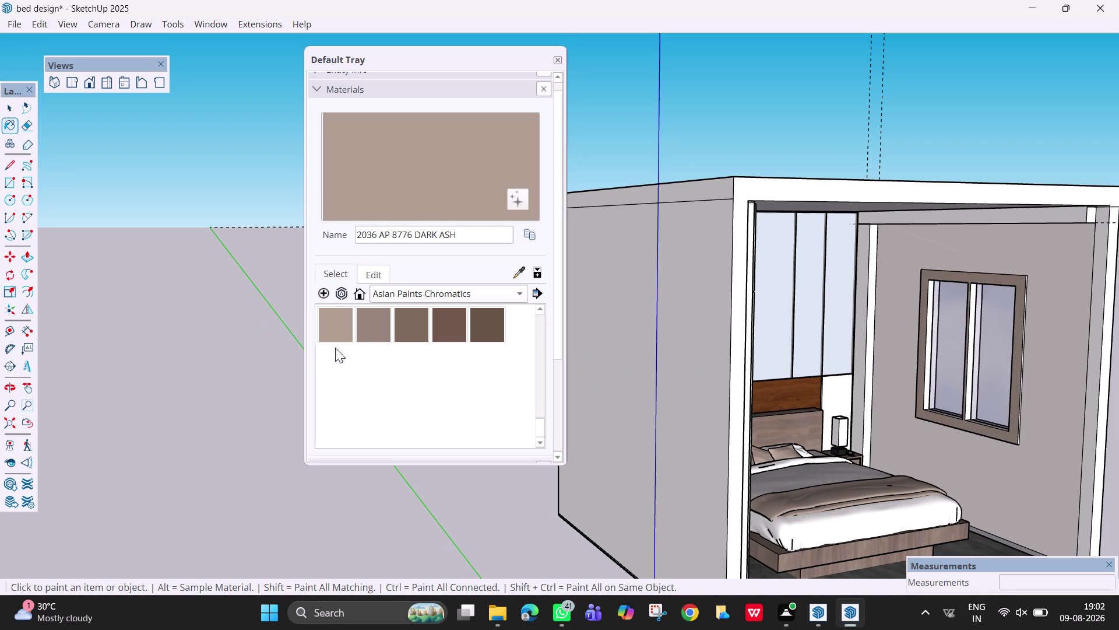
scroll(up, 3)
click(921, 336)
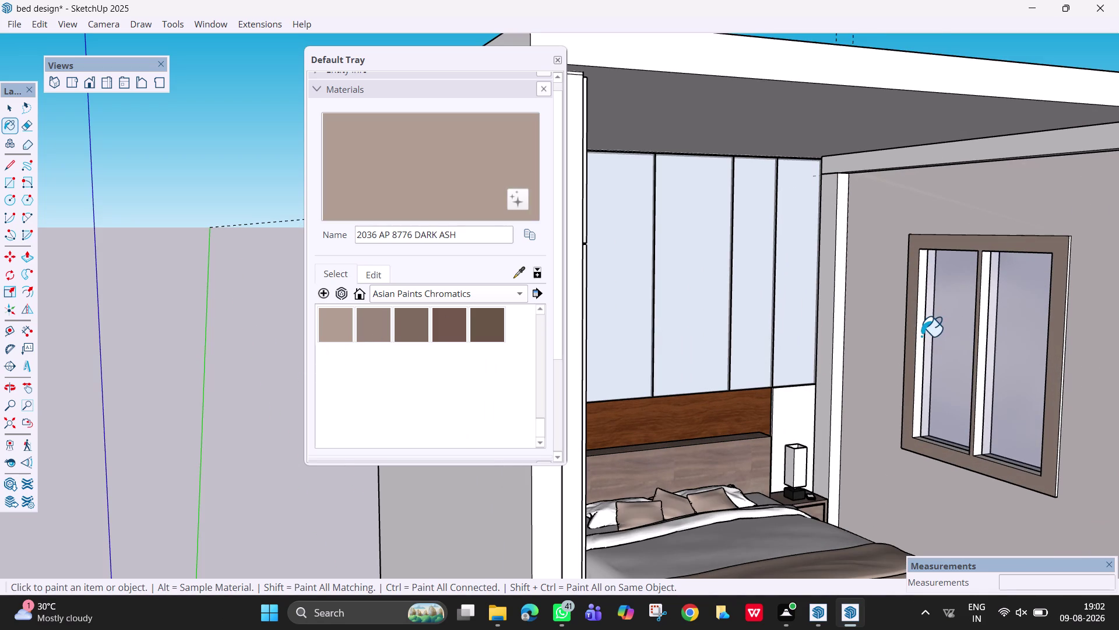
click(979, 354)
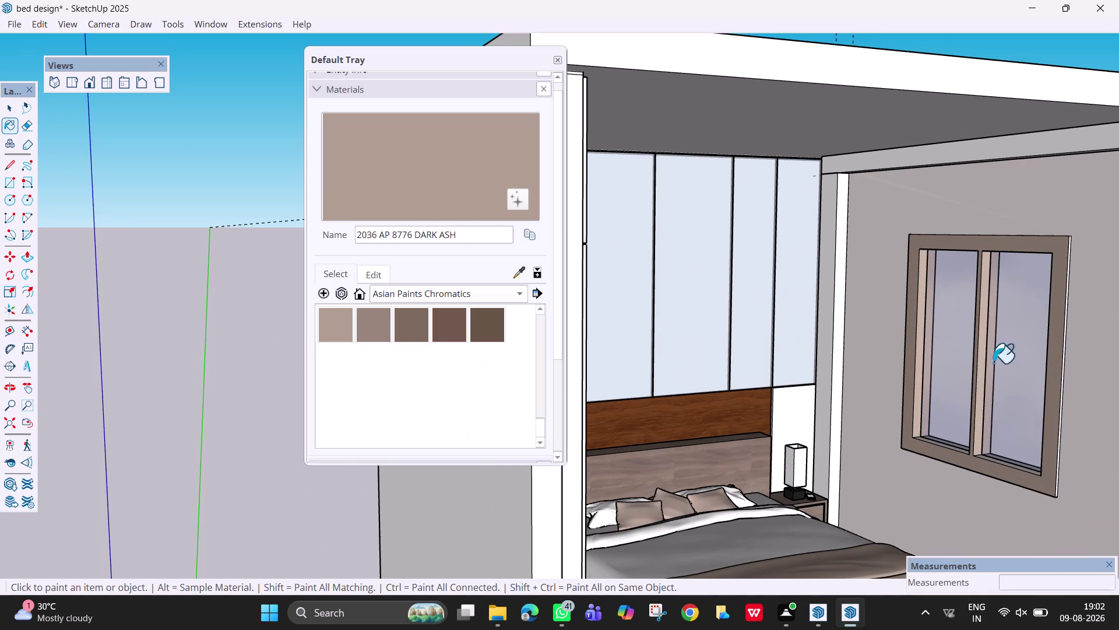
scroll(up, 3)
scroll(up, 3)
middle_drag(1060, 390, 1031, 390)
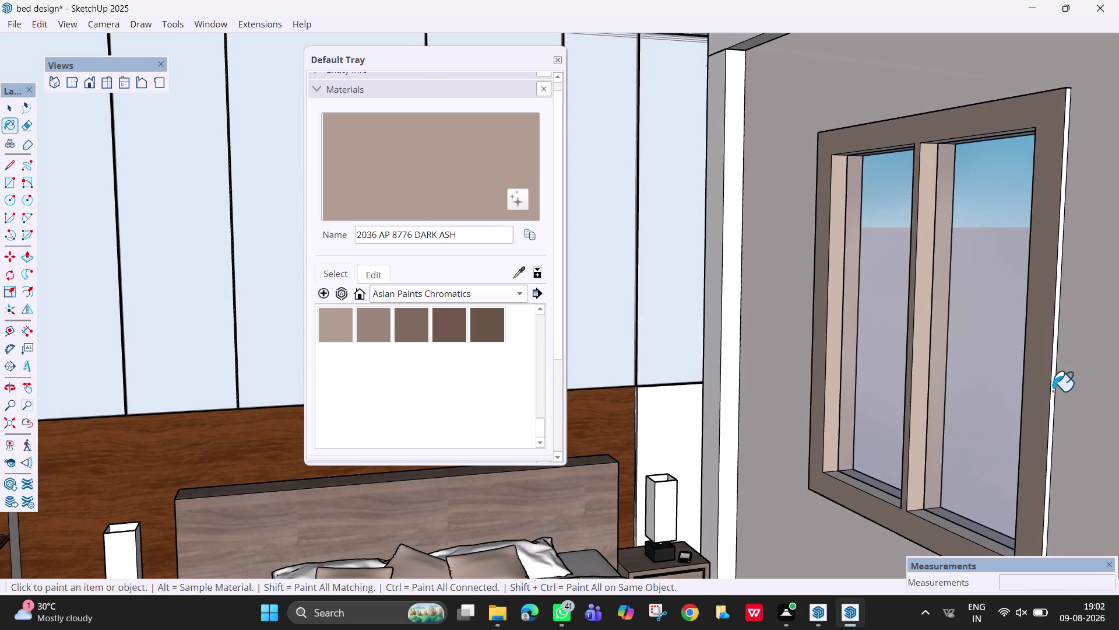
click(1053, 390)
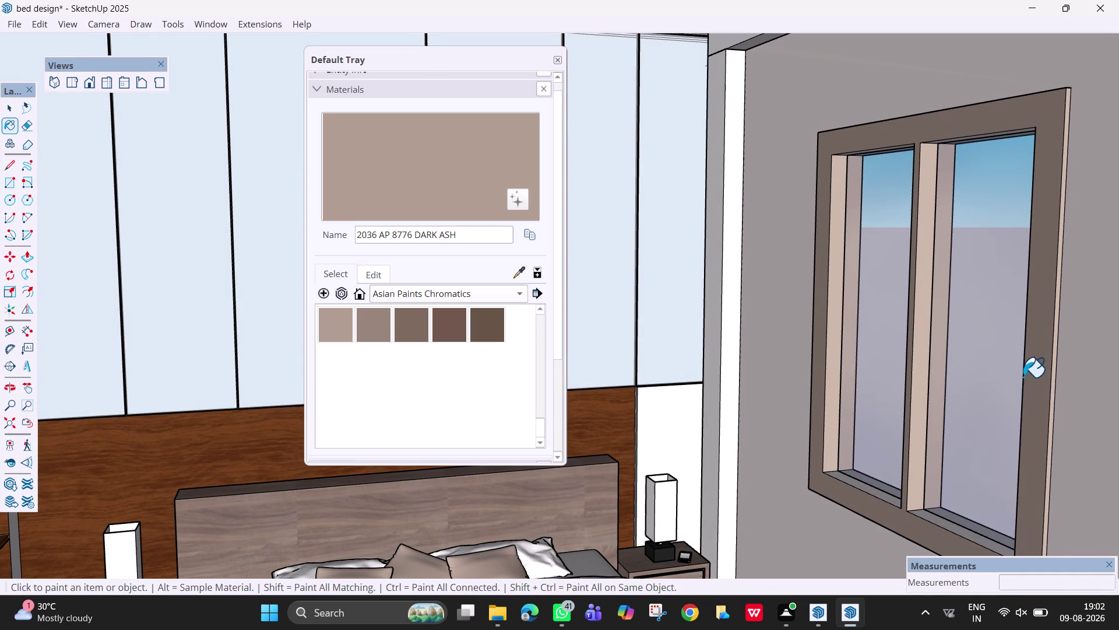
scroll(down, 3)
Paint the frame's top edge, lower inner part, sill and outer edge Dark Ash.
middle_drag(1017, 193, 1006, 328)
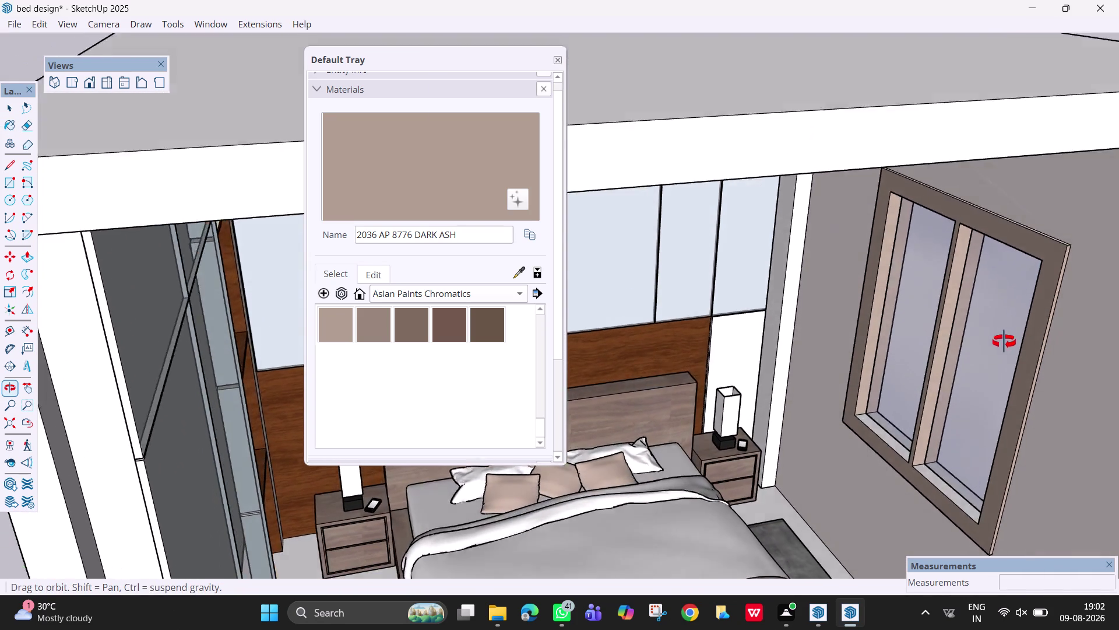
middle_drag(1006, 328, 930, 334)
scroll(up, 3)
click(1037, 316)
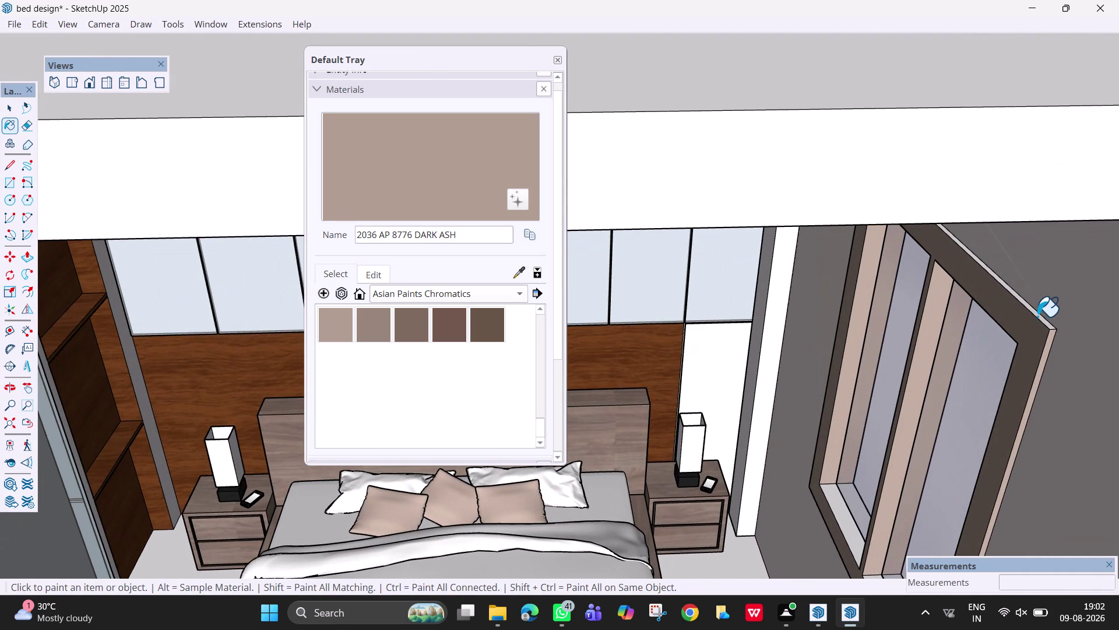
scroll(down, 3)
middle_drag(926, 433, 943, 373)
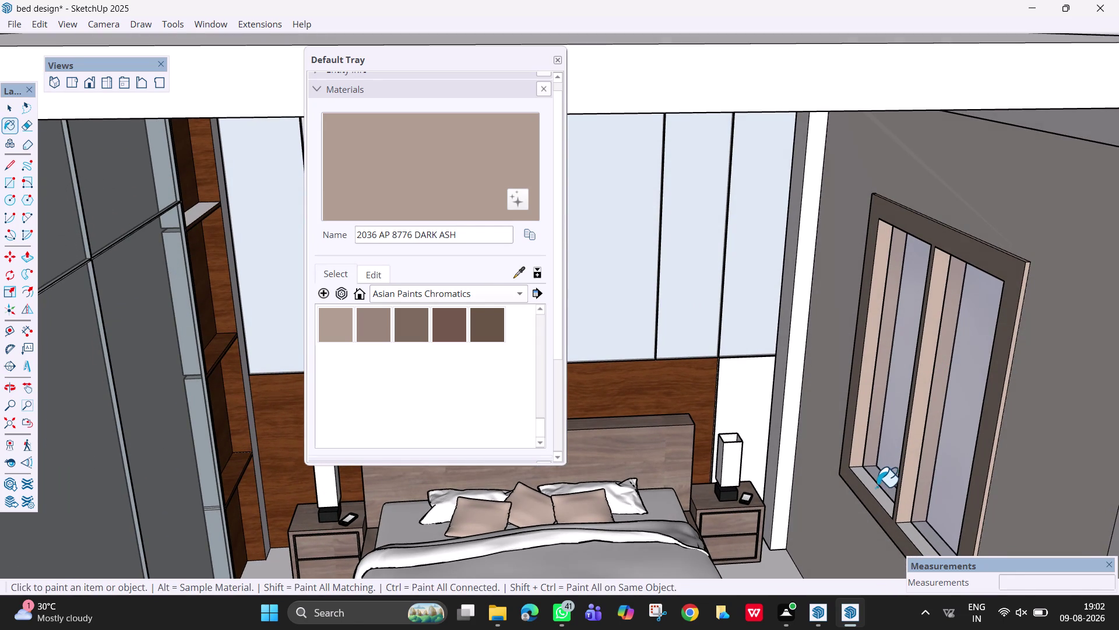
click(874, 489)
click(916, 541)
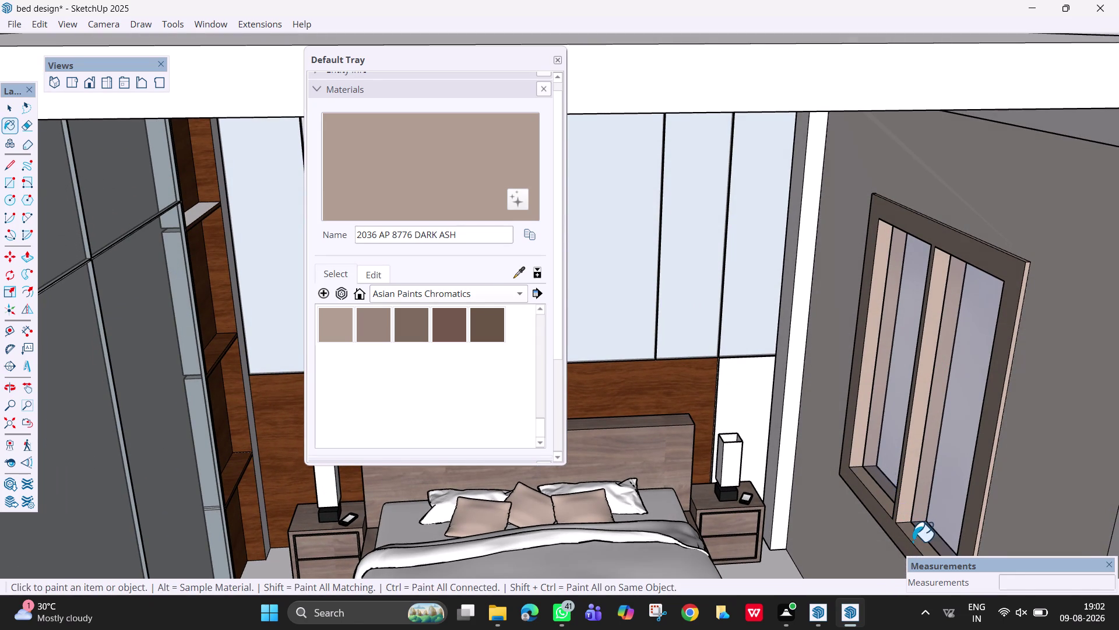
middle_drag(891, 523, 899, 223)
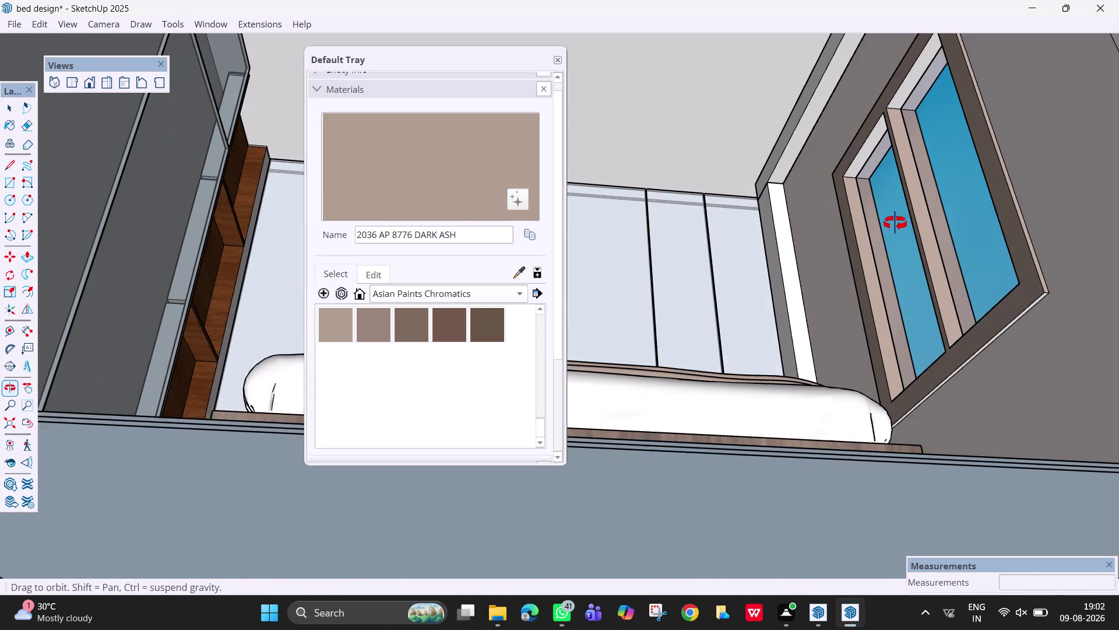
middle_drag(900, 223, 895, 223)
click(1006, 322)
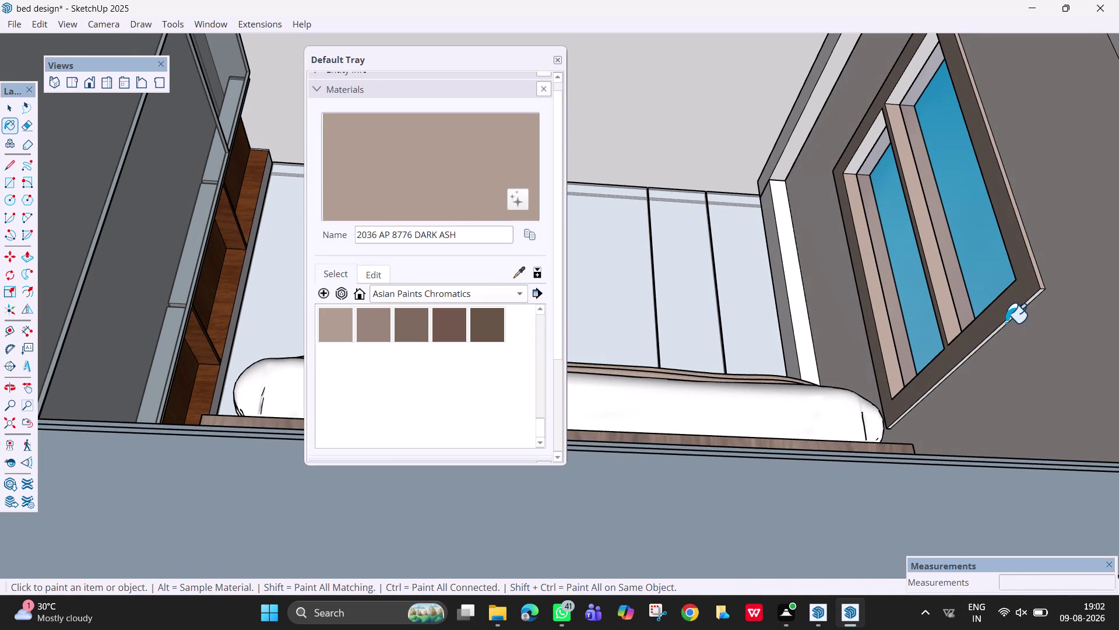
Orbit outside the room, paint the outside window frame Dark Ash, and orbit back.
middle_drag(939, 252, 916, 453)
scroll(down, 3)
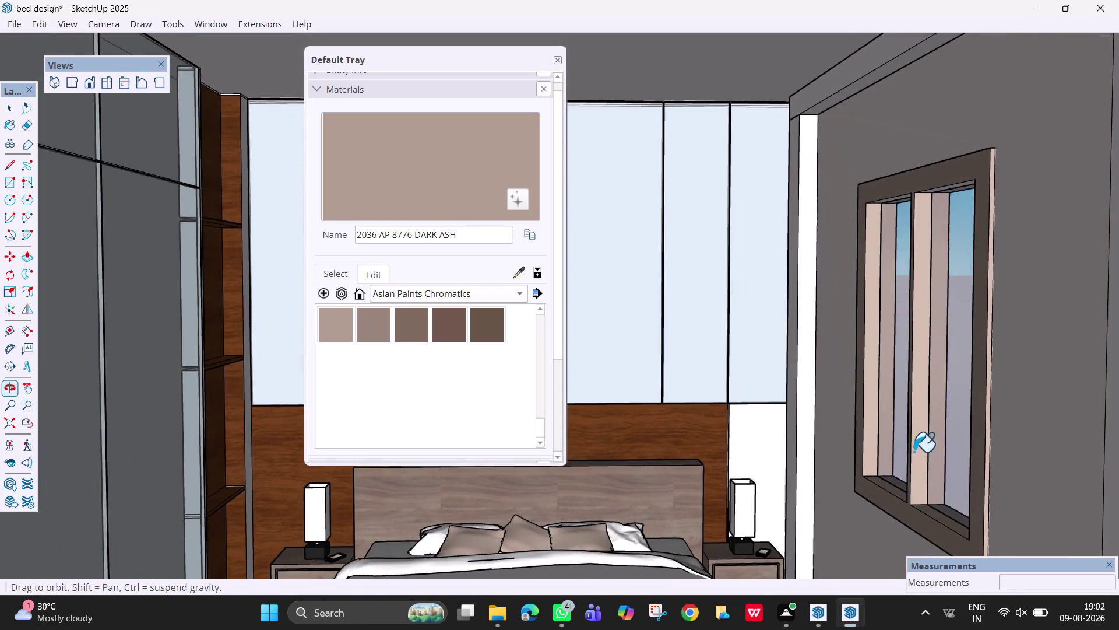
scroll(down, 3)
middle_drag(889, 385, 706, 360)
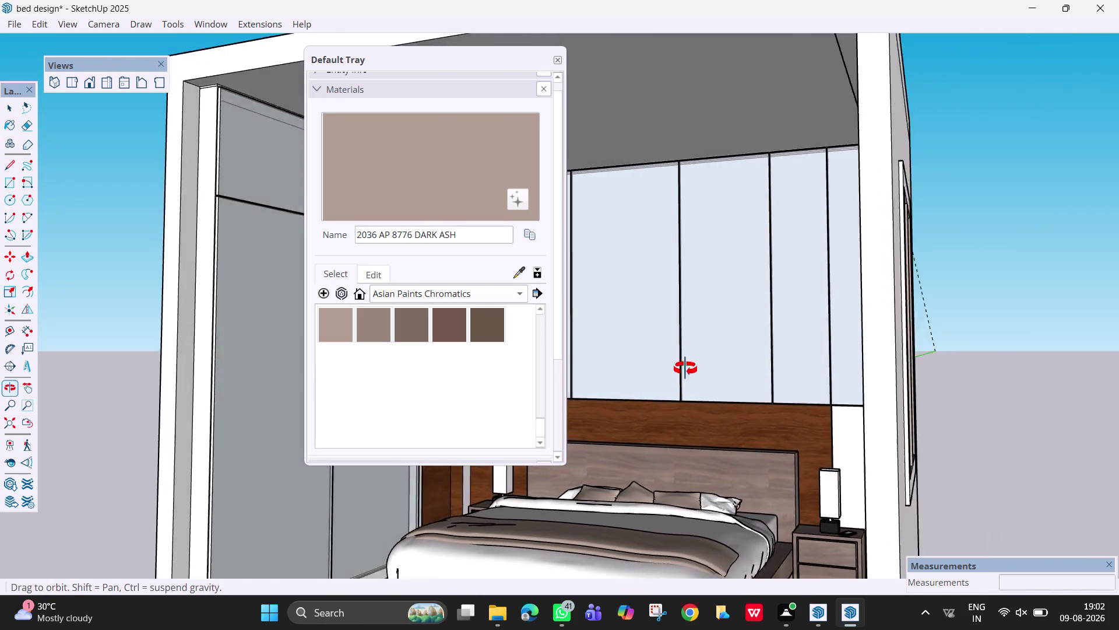
middle_drag(706, 360, 598, 373)
middle_drag(708, 327, 642, 330)
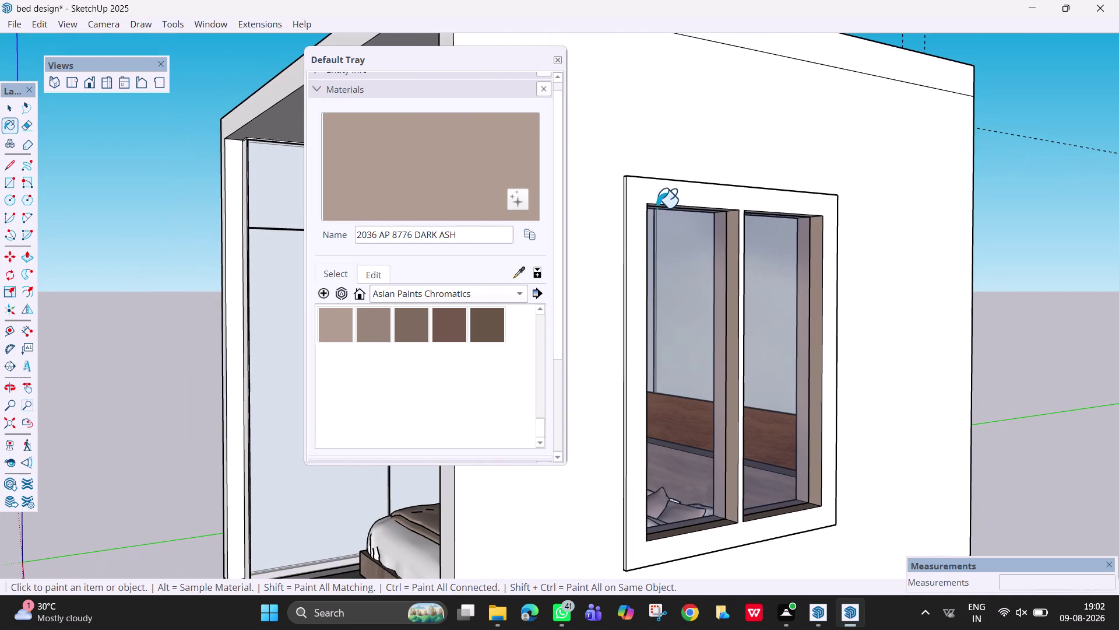
click(656, 201)
middle_drag(729, 505, 760, 519)
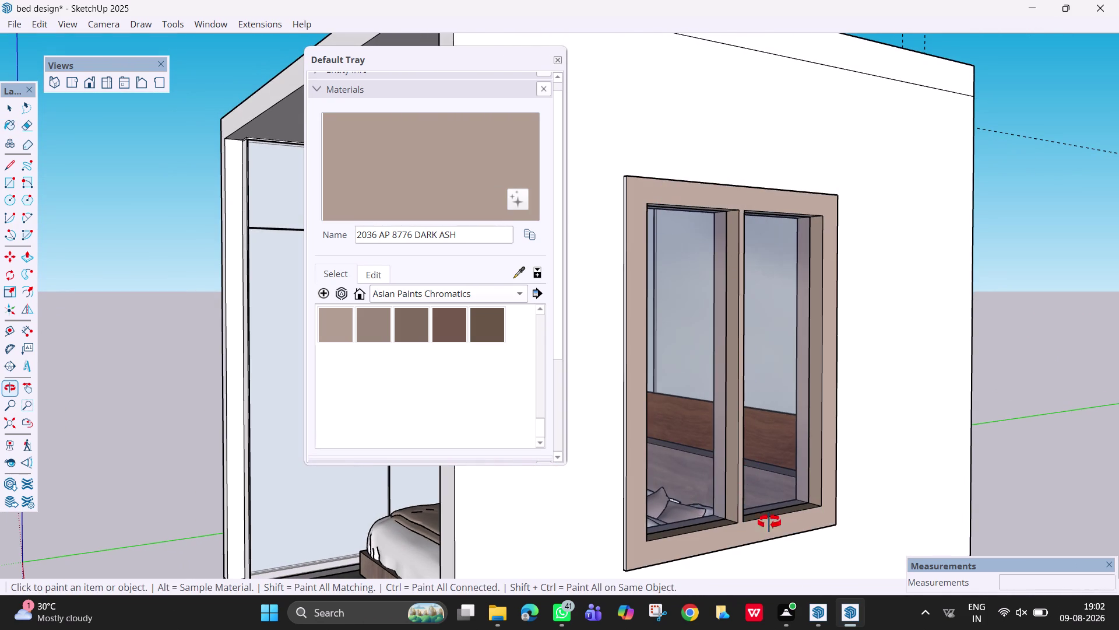
middle_drag(760, 519, 845, 538)
middle_drag(699, 502, 916, 510)
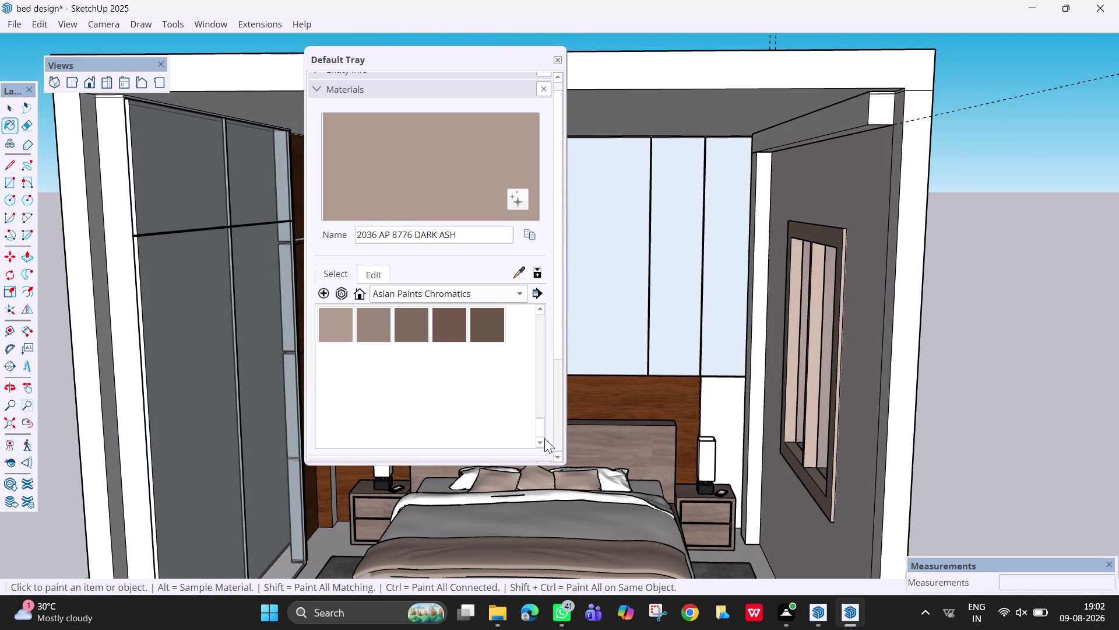
drag(539, 433, 535, 394)
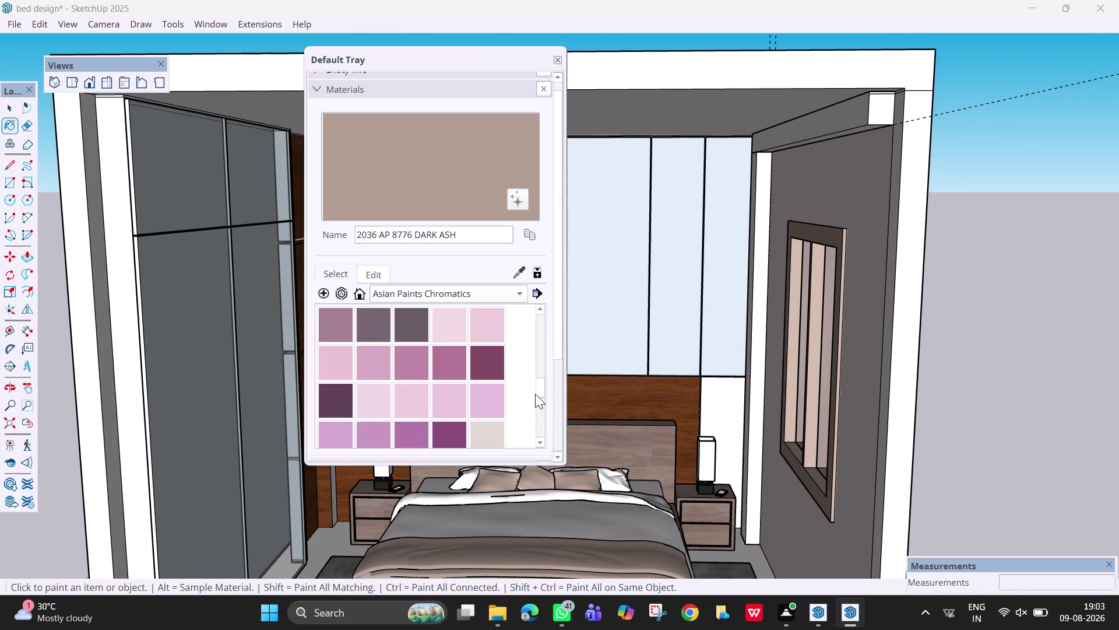
Orbit out to the whole room and switch to the Select tool.
drag(535, 393, 535, 398)
scroll(down, 3)
middle_drag(768, 345, 945, 319)
scroll(down, 3)
key(Escape)
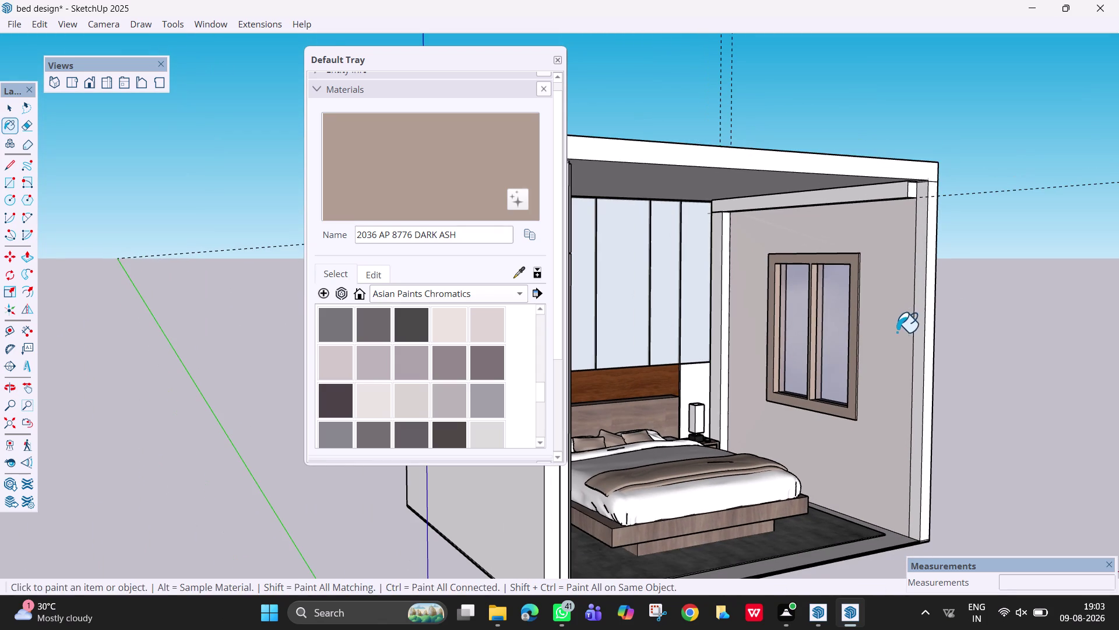
middle_drag(854, 382, 802, 392)
scroll(down, 3)
key(space)
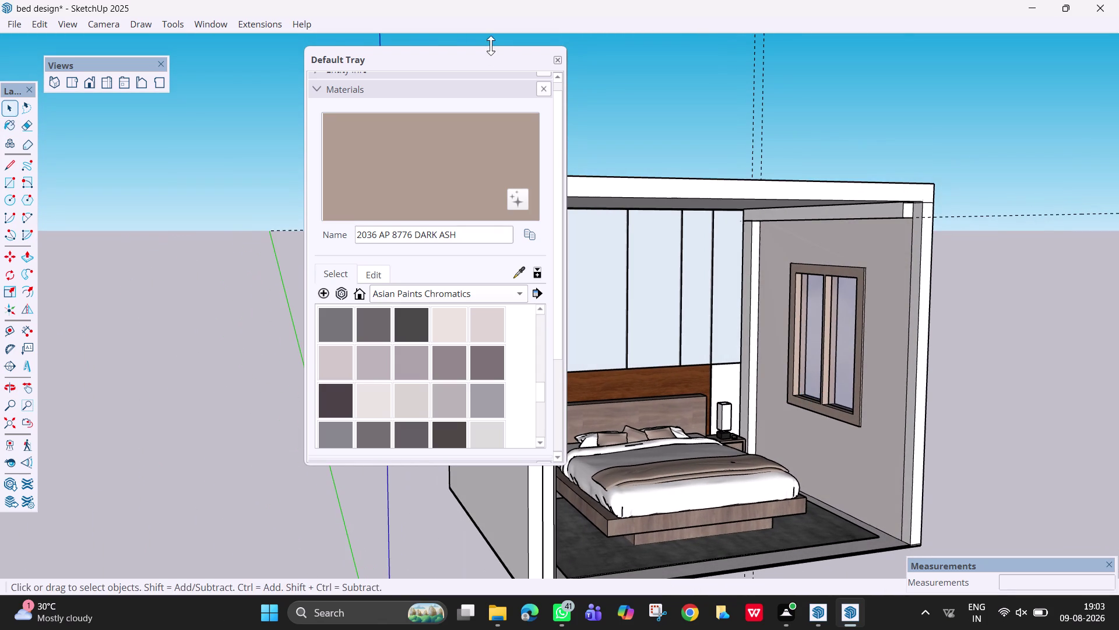
Close the Default Tray and orbit to an angled final view of the room.
drag(489, 66, 966, 89)
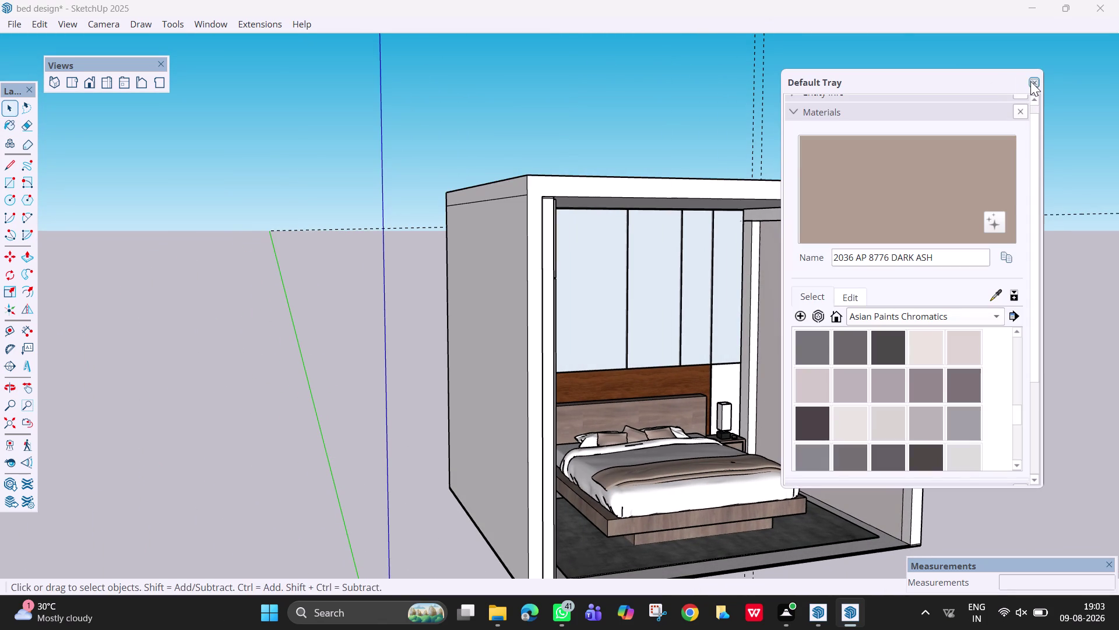
click(1032, 81)
middle_drag(825, 280, 691, 238)
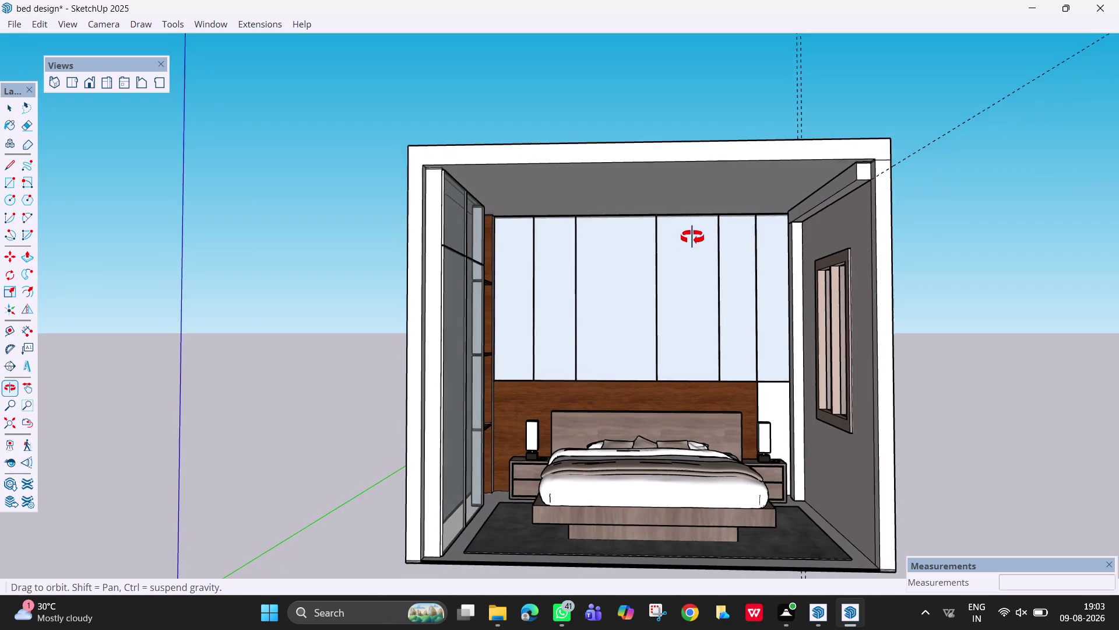
middle_drag(691, 237, 693, 238)
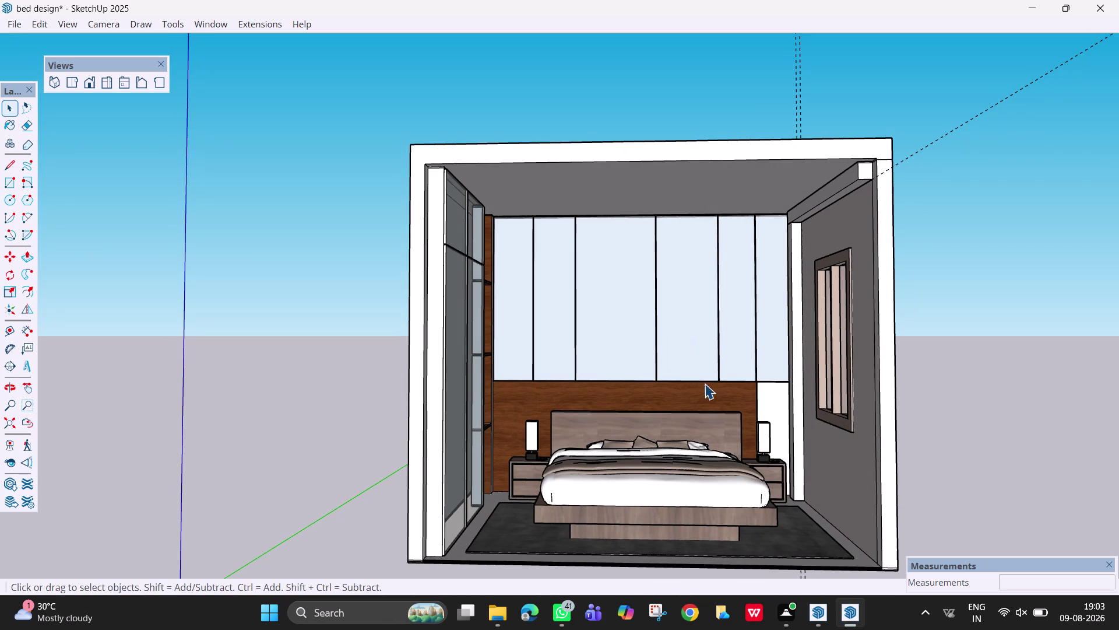
middle_drag(709, 386, 686, 402)
middle_drag(783, 400, 884, 424)
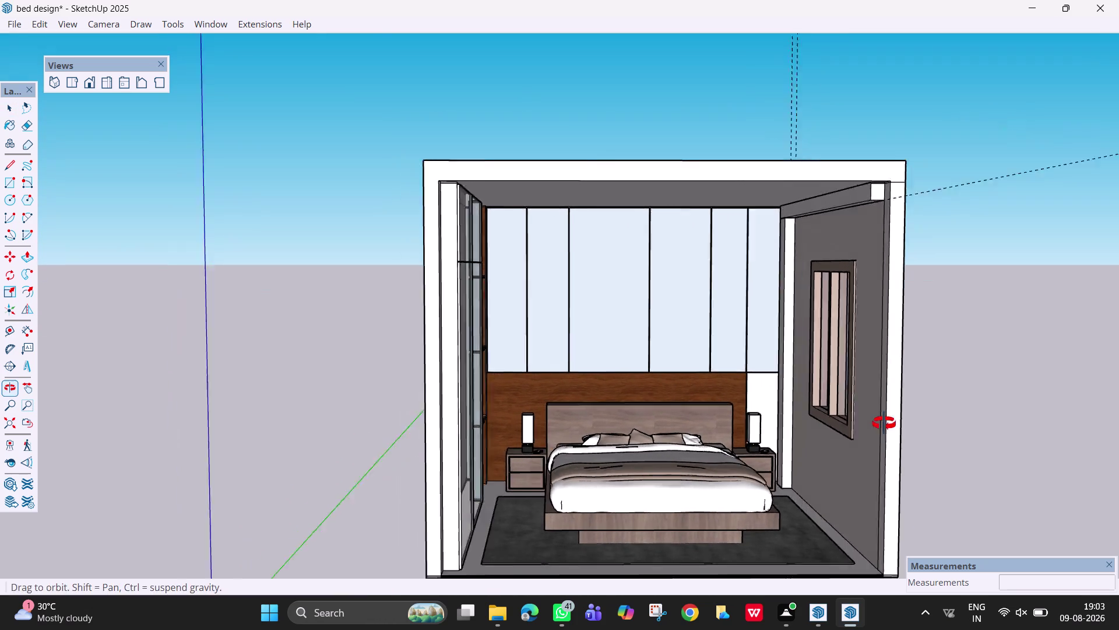
middle_drag(883, 423, 893, 423)
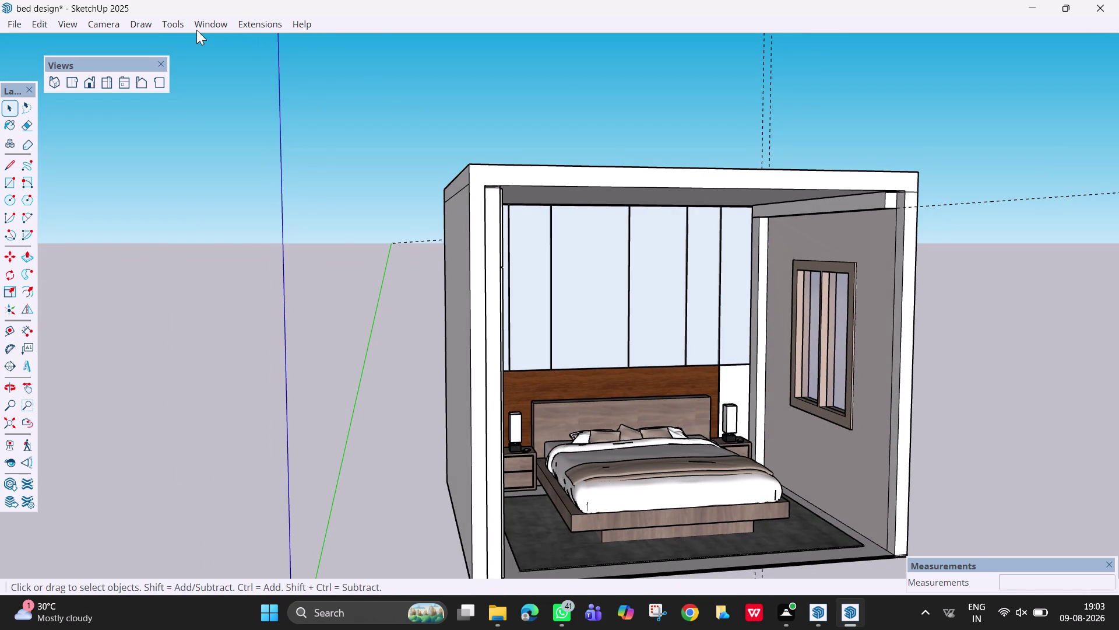
click(196, 29)
click(214, 40)
click(344, 41)
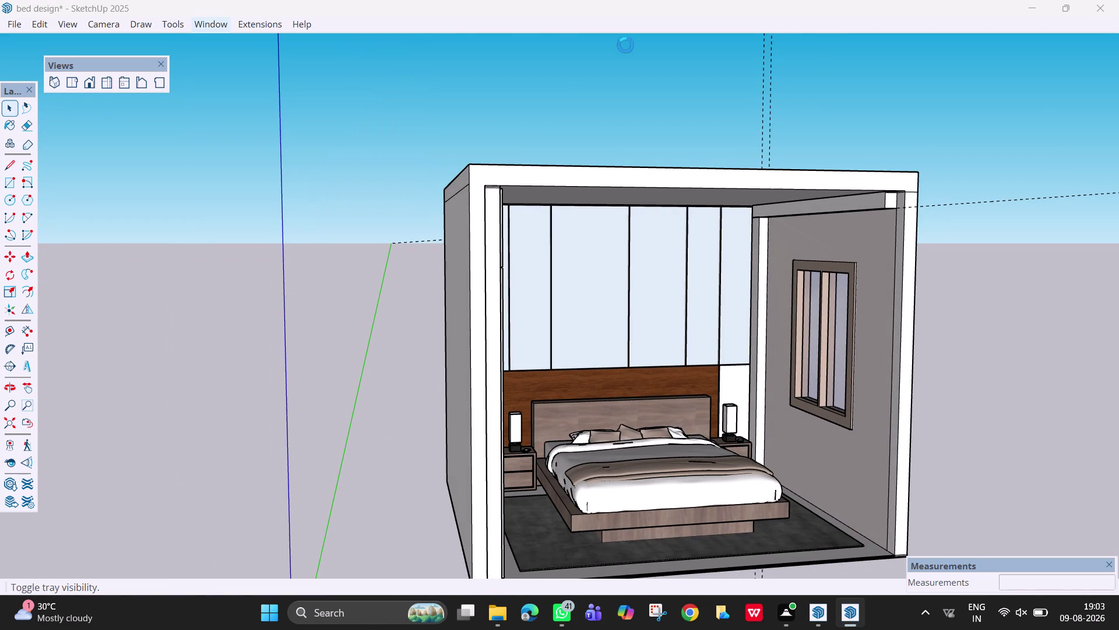